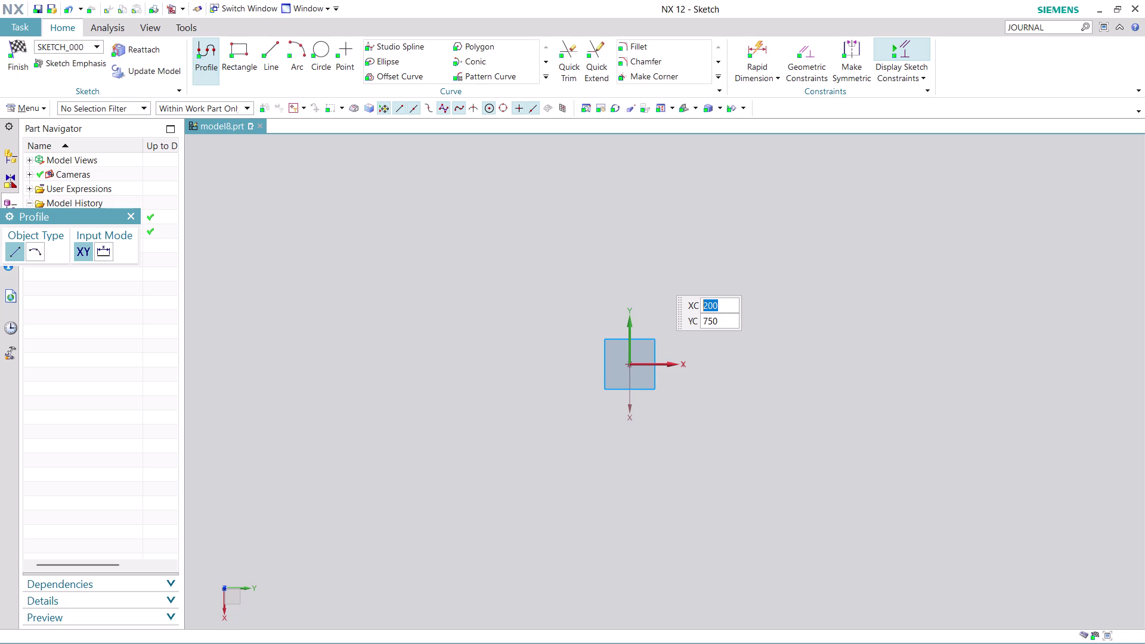
Place a circle on the sketch origin and give it a 56 mm diameter.
scroll(down, 3)
scroll(up, 3)
scroll(up, 3)
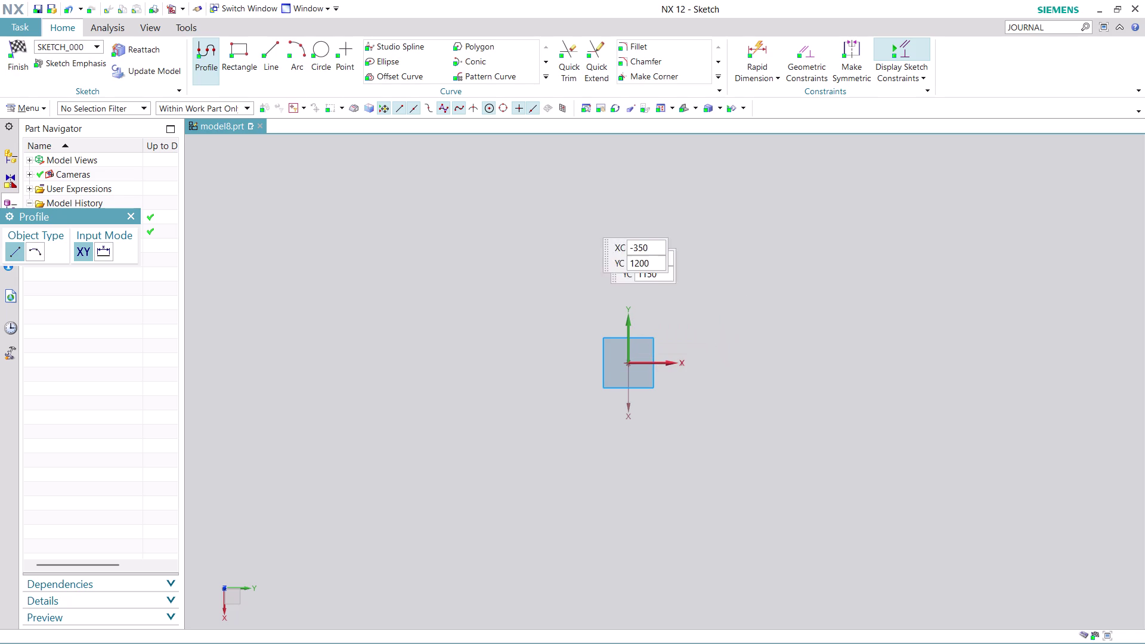
click(320, 45)
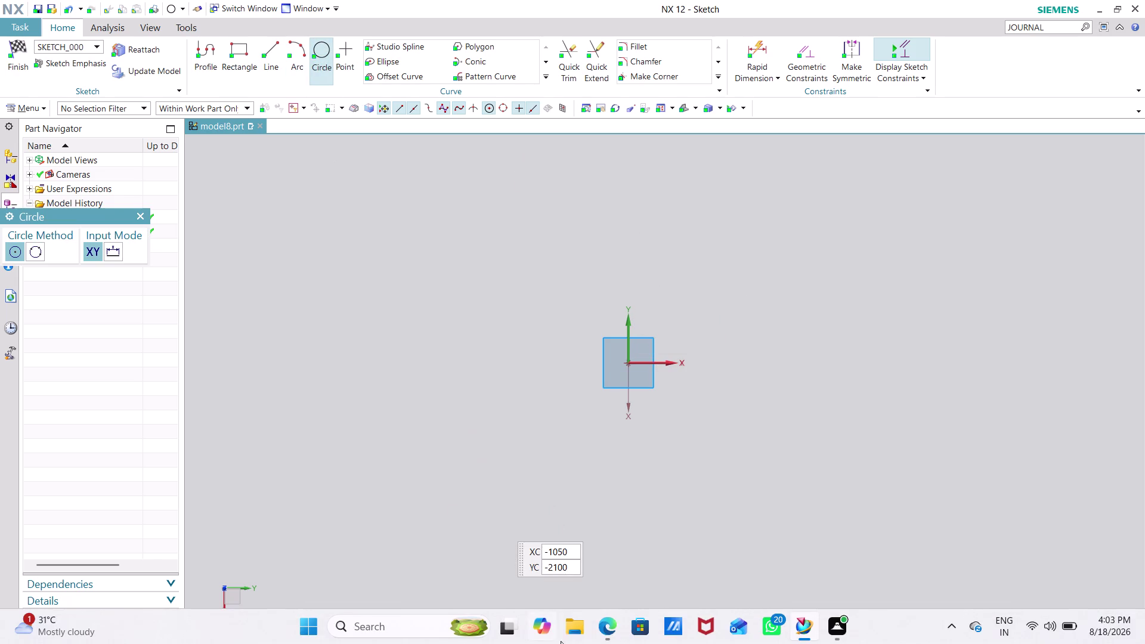
click(629, 365)
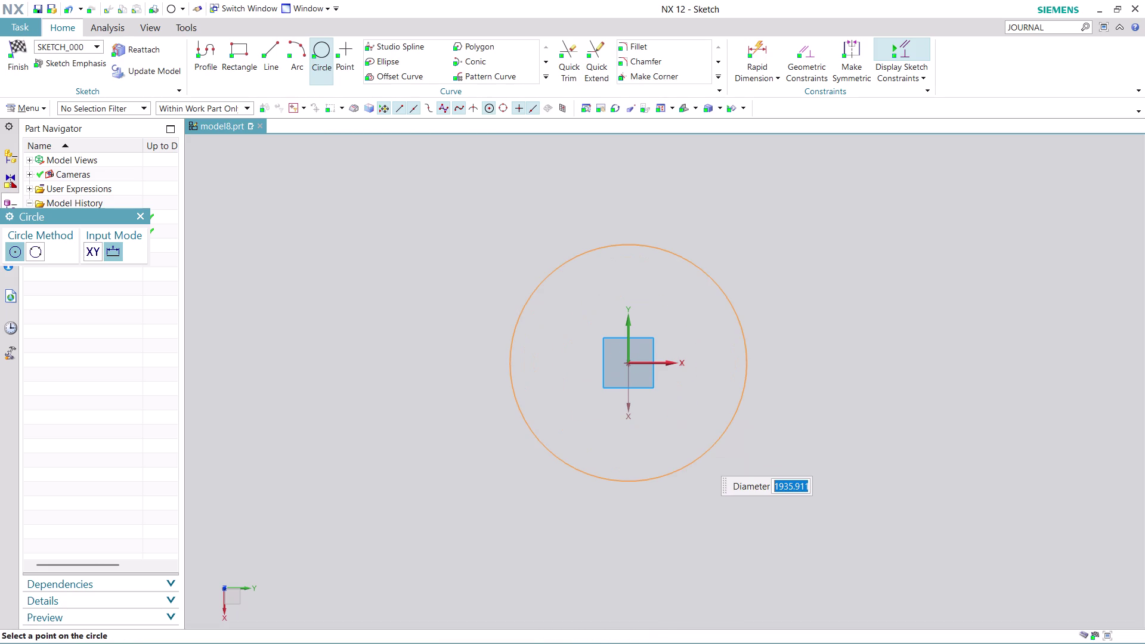
text(56)
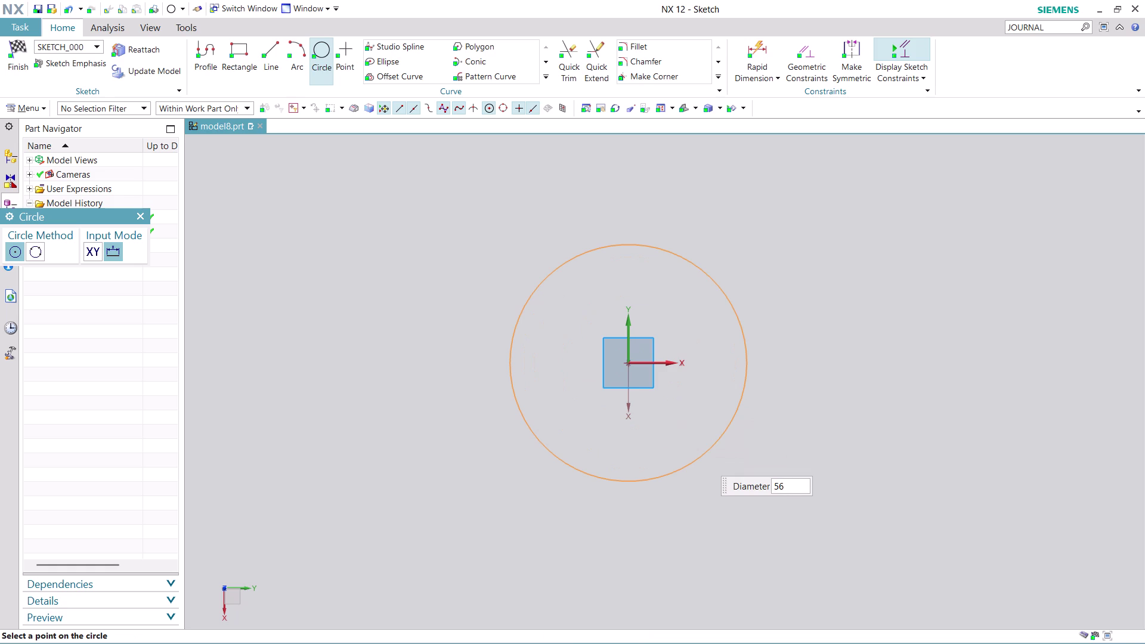
key(Return)
scroll(up, 3)
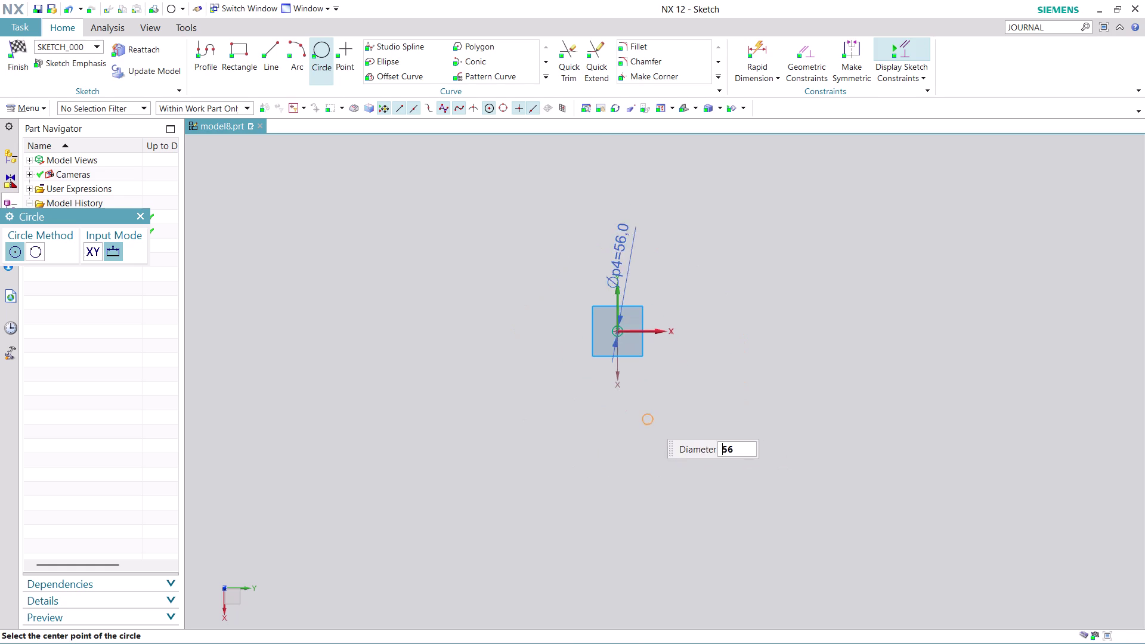
scroll(up, 3)
scroll(up, 3)
scroll(up, 3)
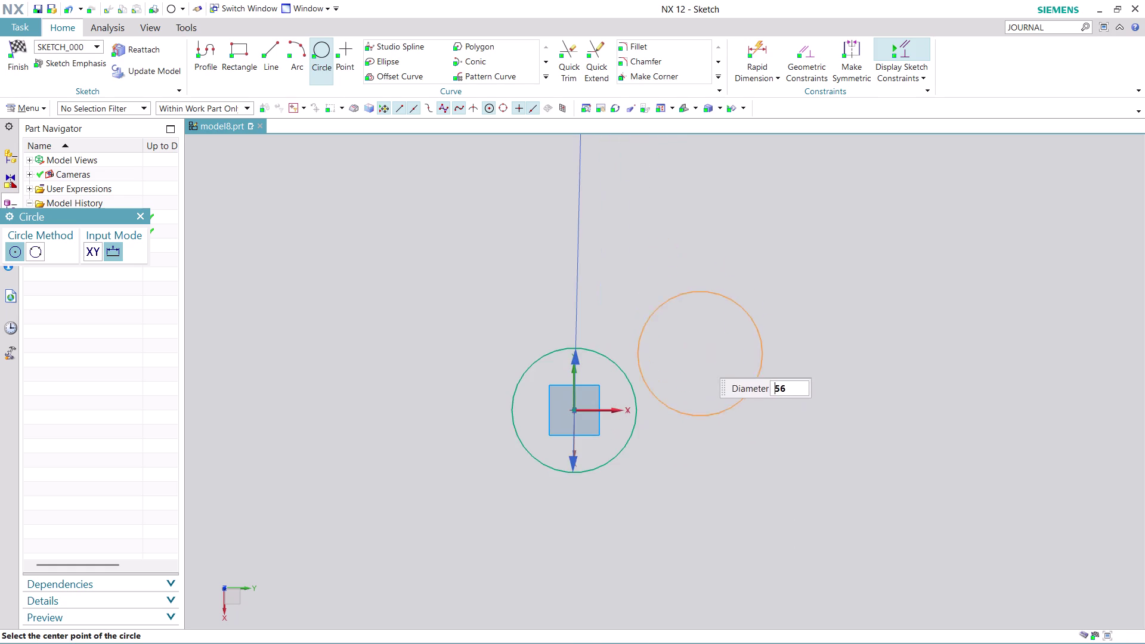
key(Escape)
Exit the Circle command and finish the 56 mm circle sketch.
key(Escape)
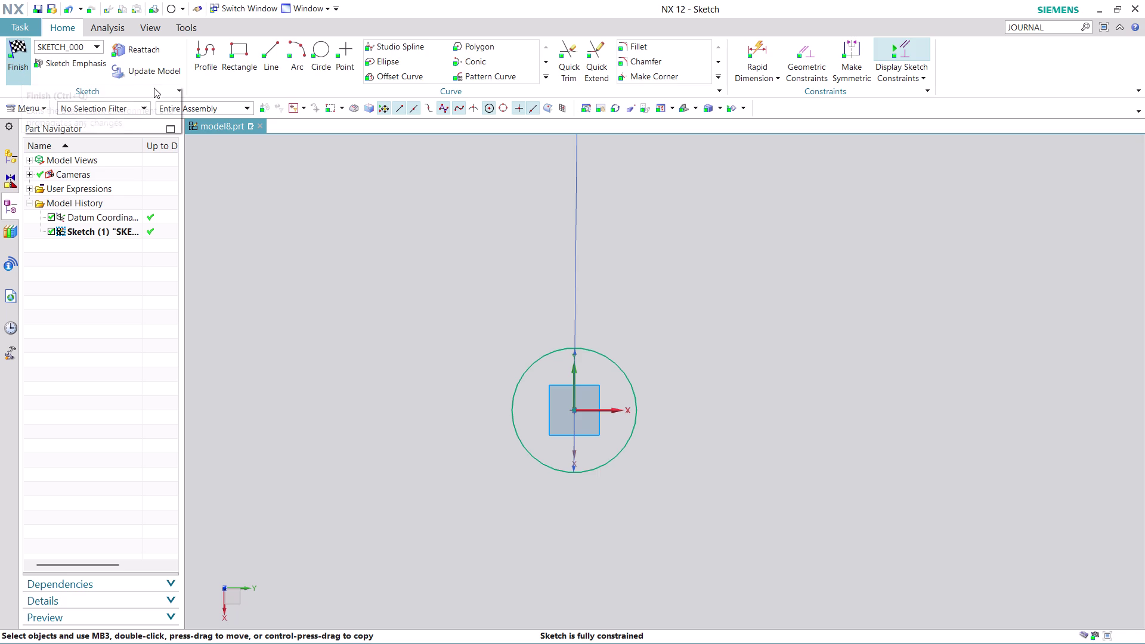
click(18, 71)
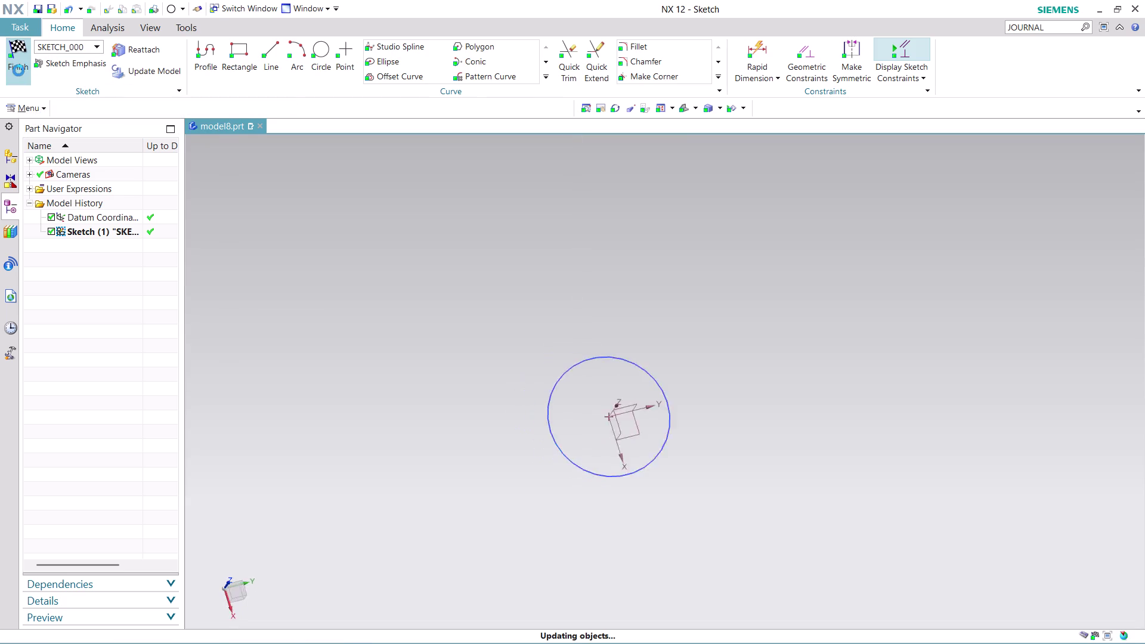
scroll(up, 3)
scroll(down, 3)
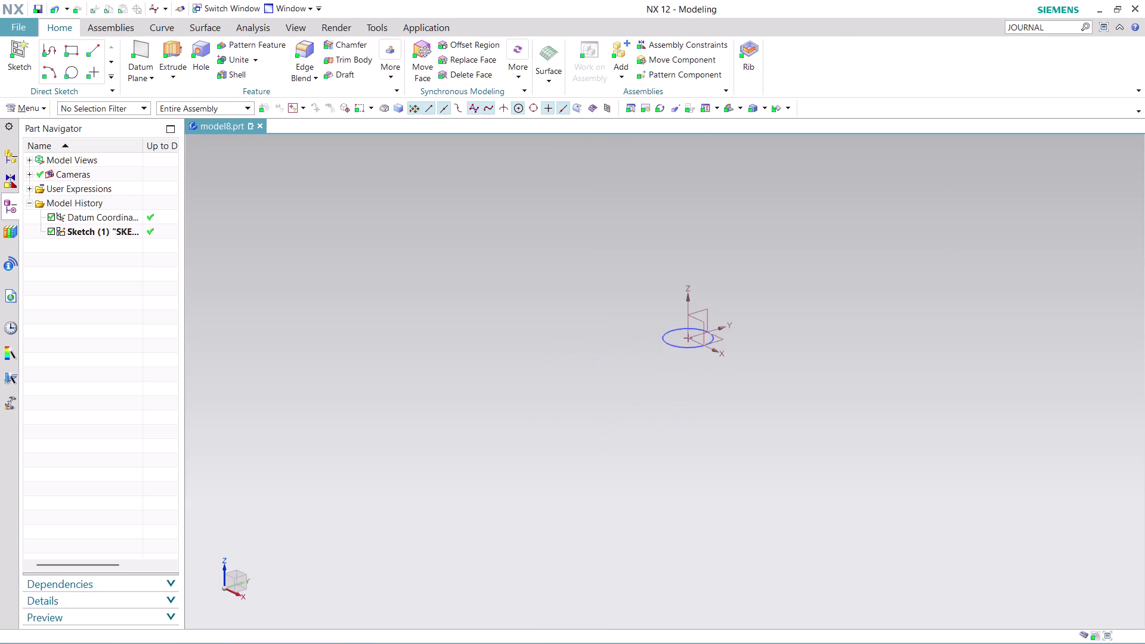
scroll(up, 3)
Extrude the 56 mm circle with end distance 38.2+193.8+15.1.
click(168, 52)
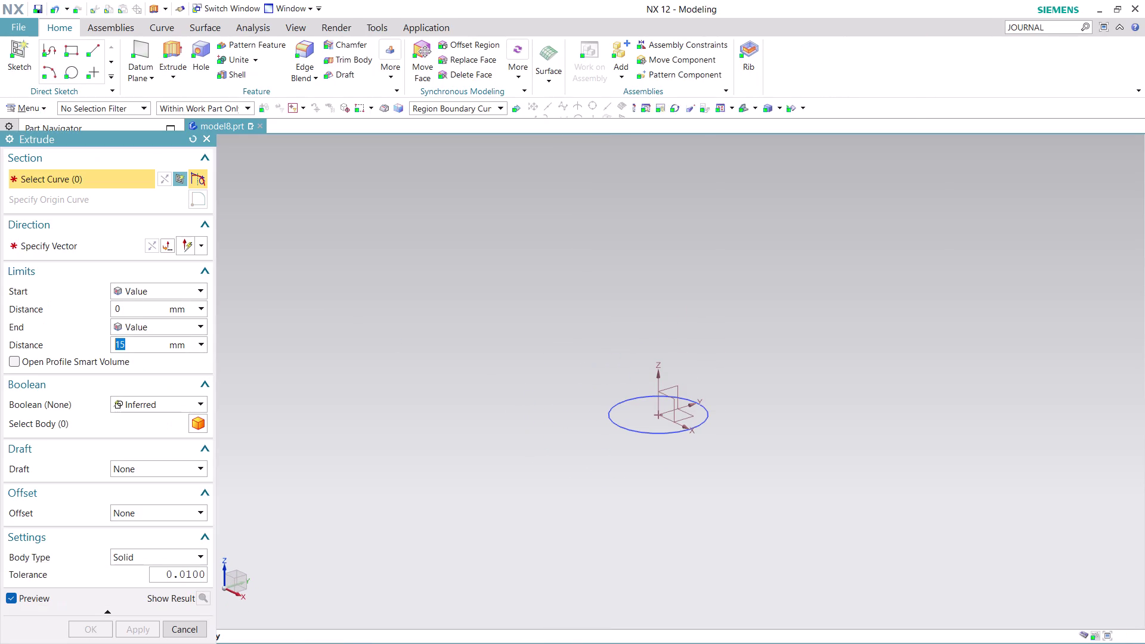
click(639, 425)
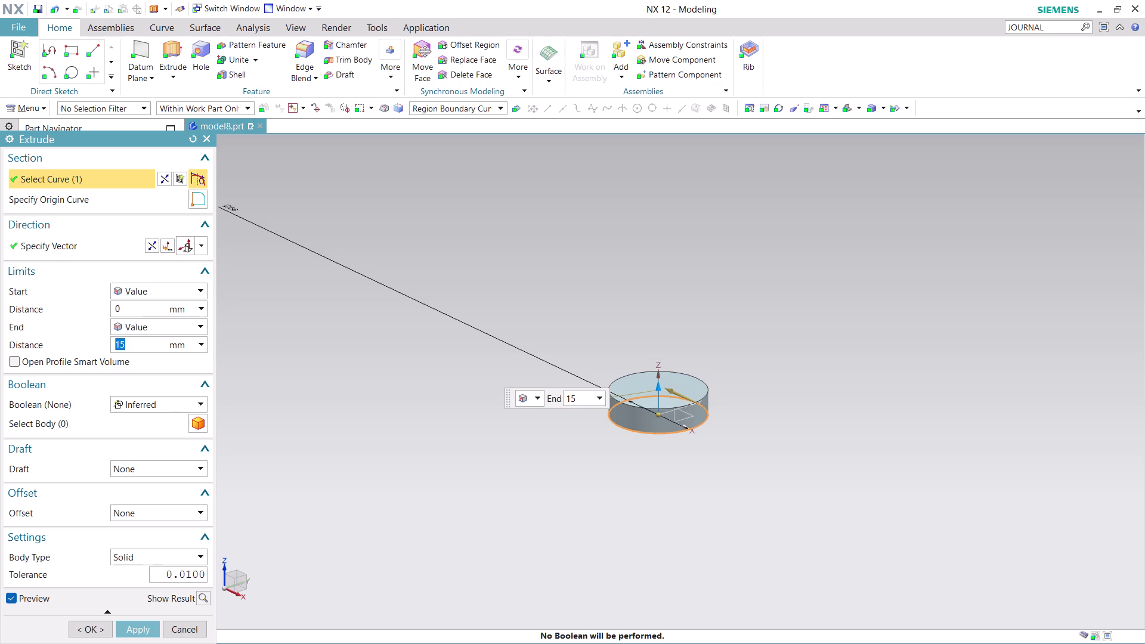
text(38.2)
key(plus)
text(19)
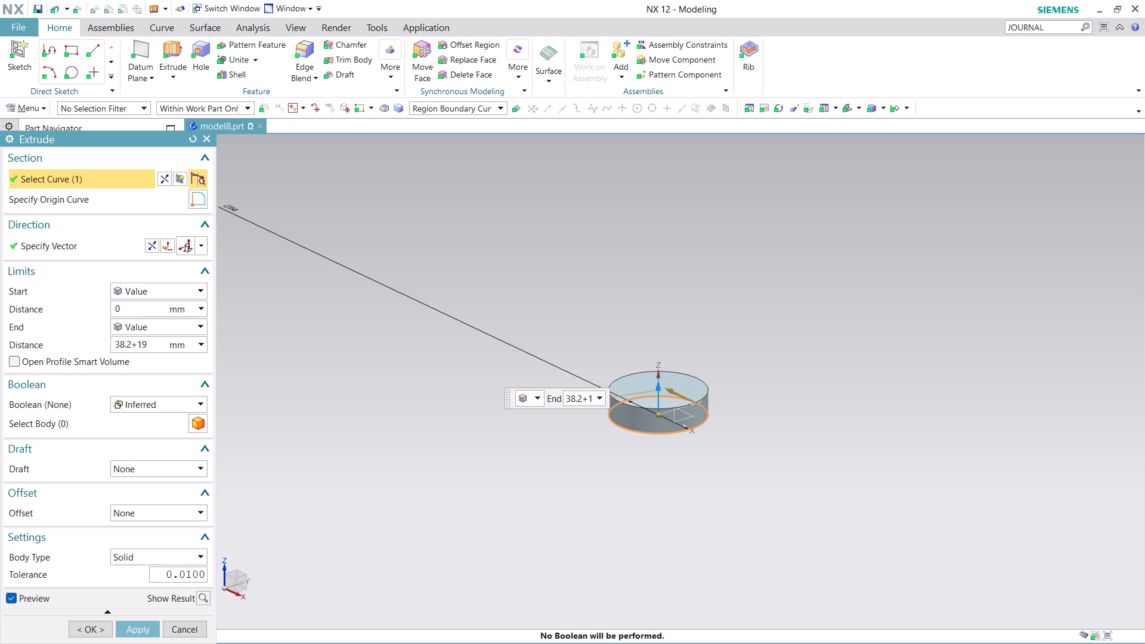
key(3)
key(period)
key(8)
key(plus)
text(15.1)
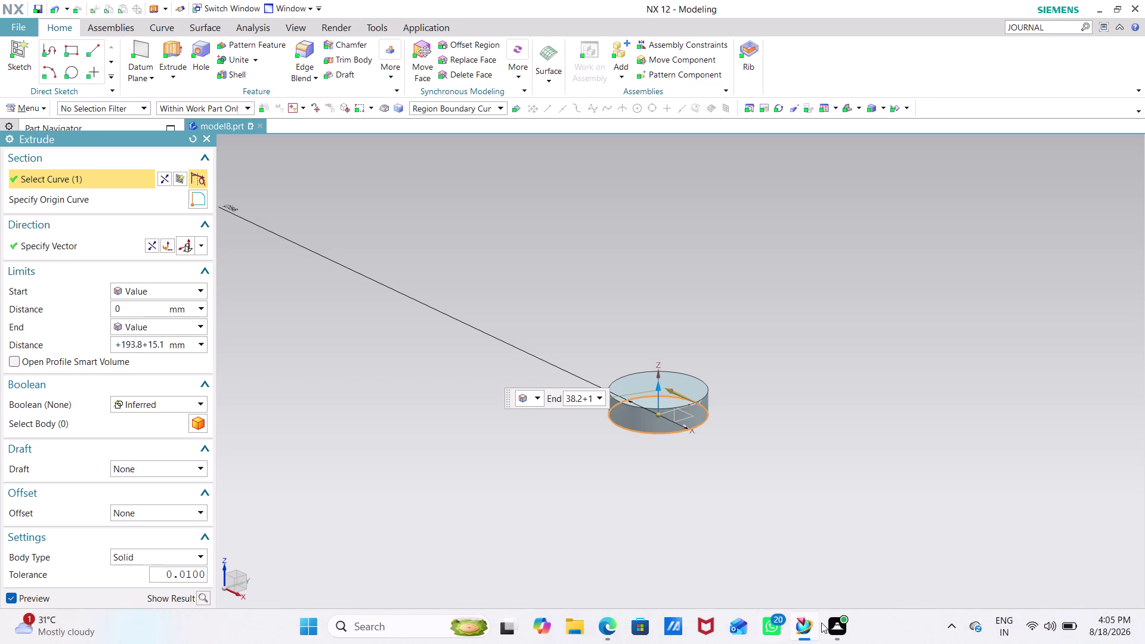
click(150, 245)
Create the 247.1 mm cylinder and close the Extrude dialog.
scroll(down, 3)
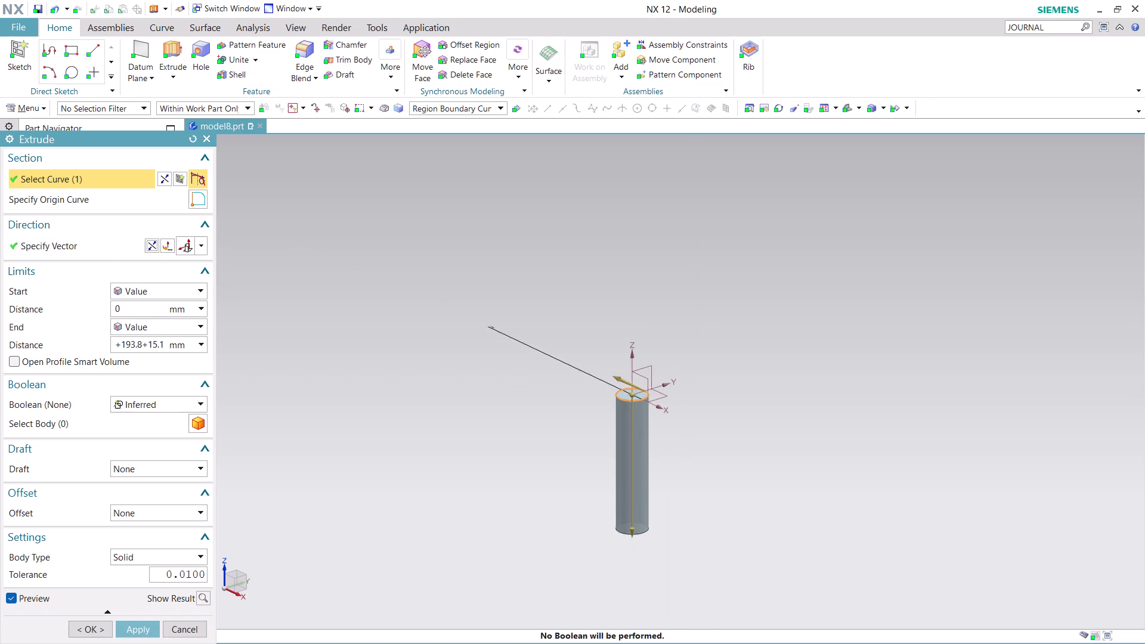
scroll(down, 3)
scroll(up, 3)
scroll(up, 3)
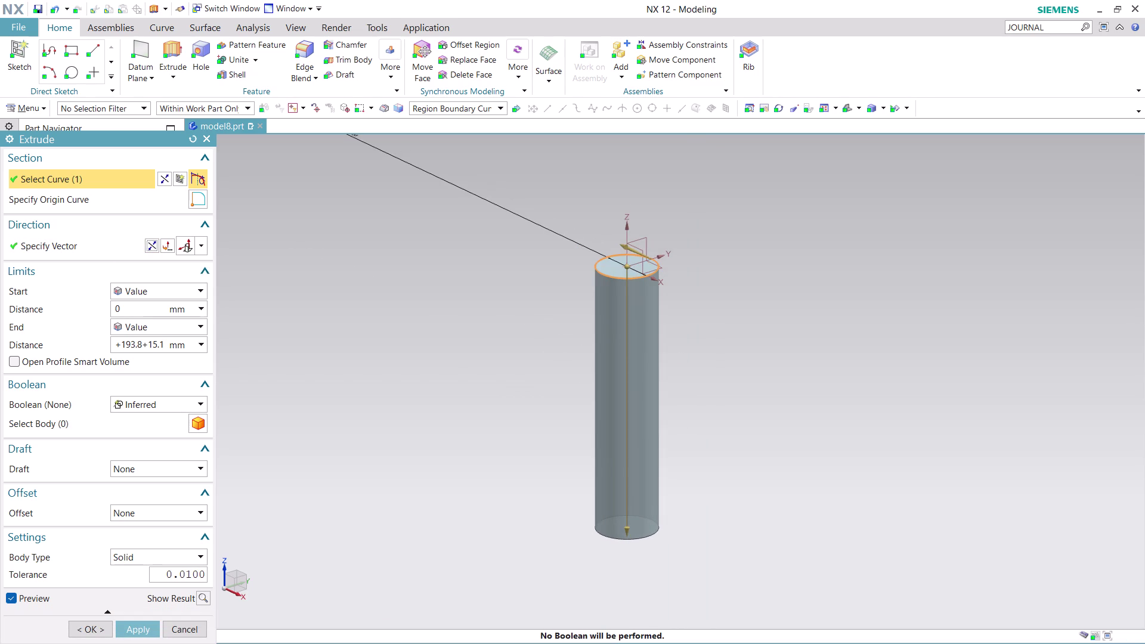
click(132, 627)
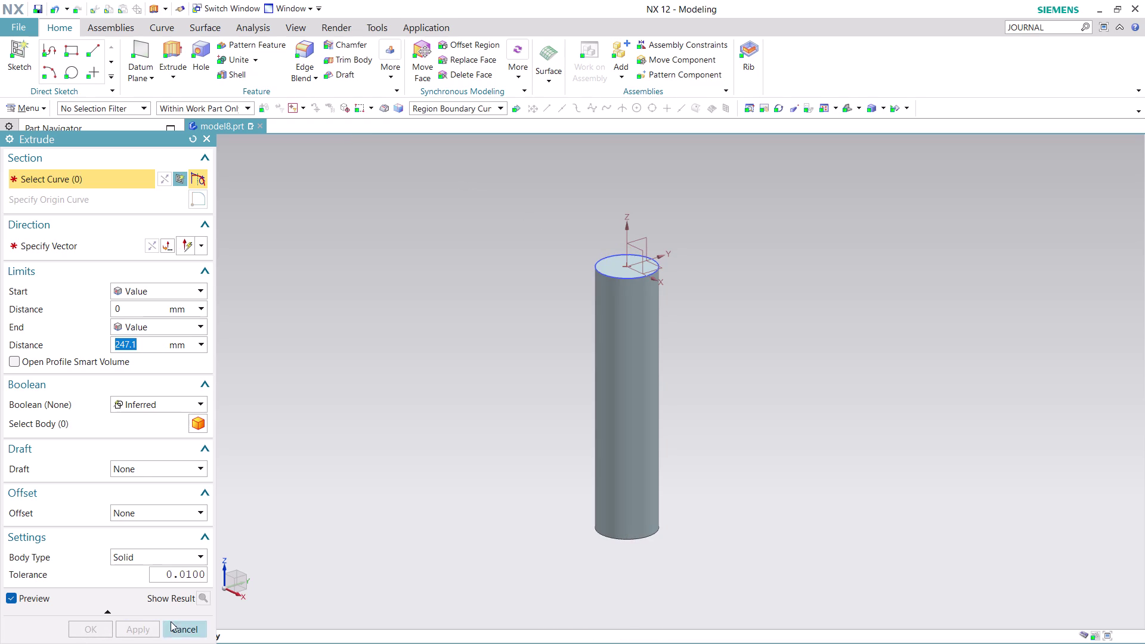
click(180, 629)
scroll(down, 3)
scroll(up, 3)
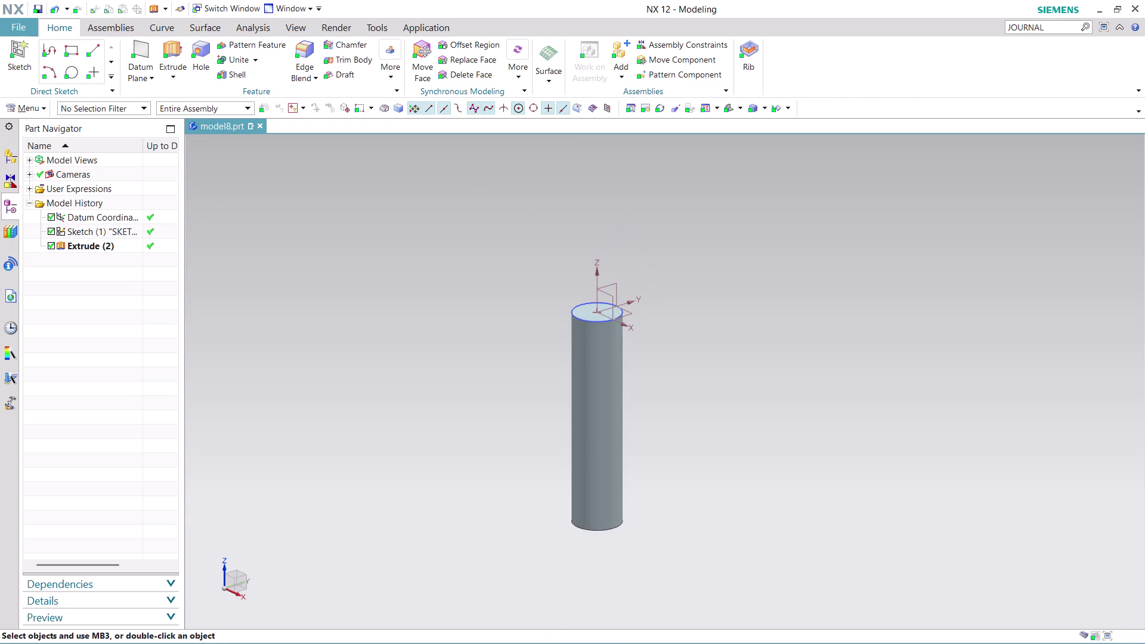
Create a task-environment sketch on the cylinder's top face, setting its orientation and origin.
scroll(up, 3)
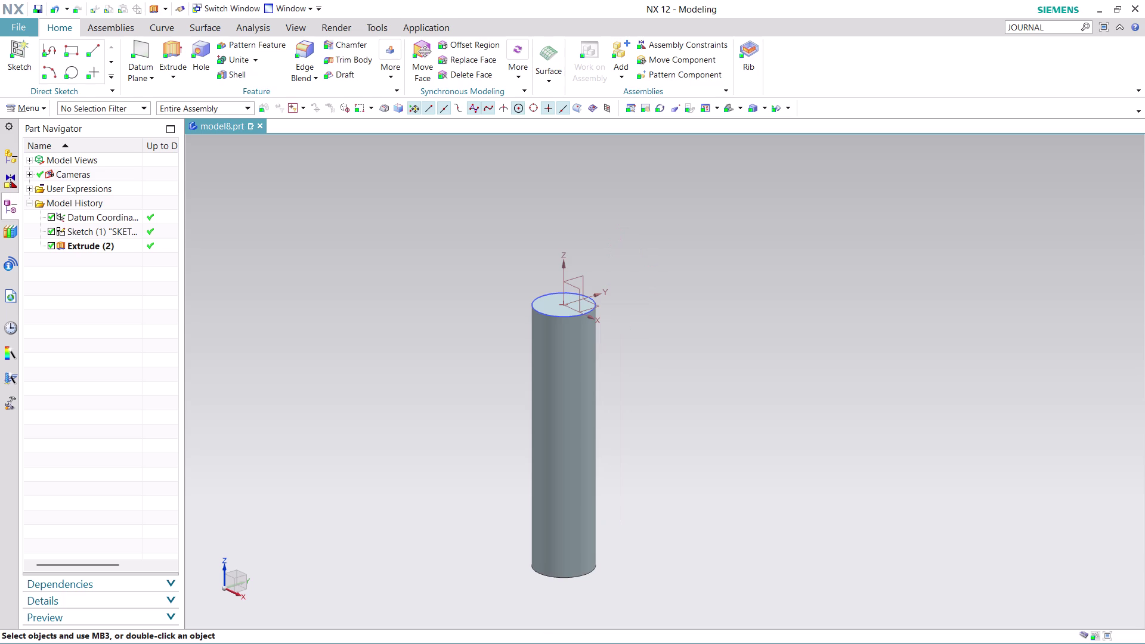
click(30, 101)
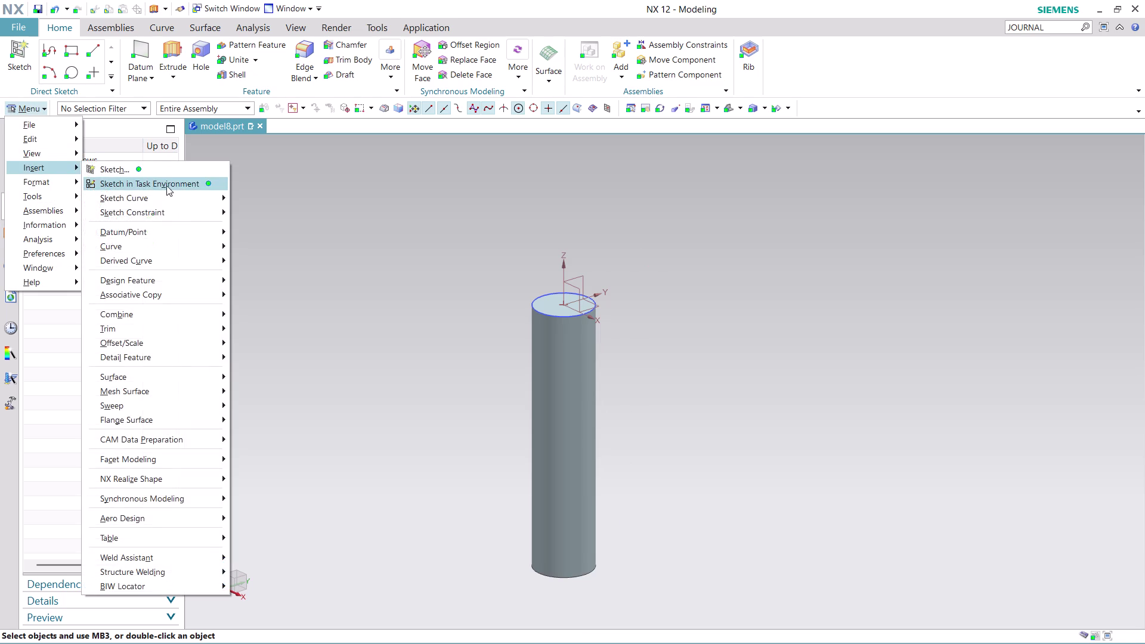
click(167, 185)
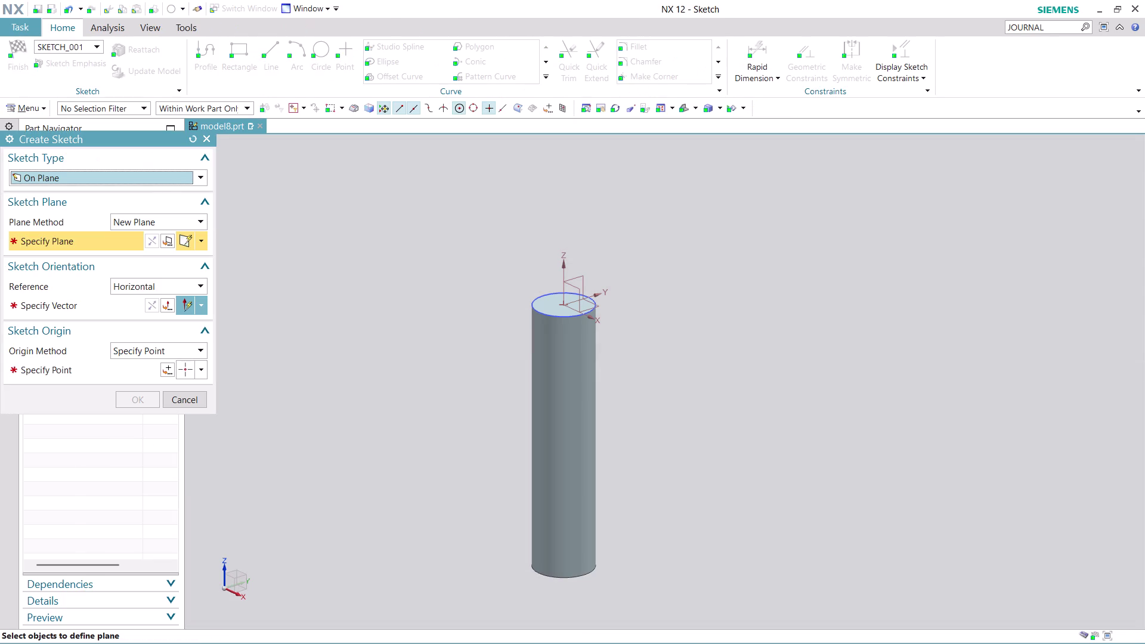
click(597, 309)
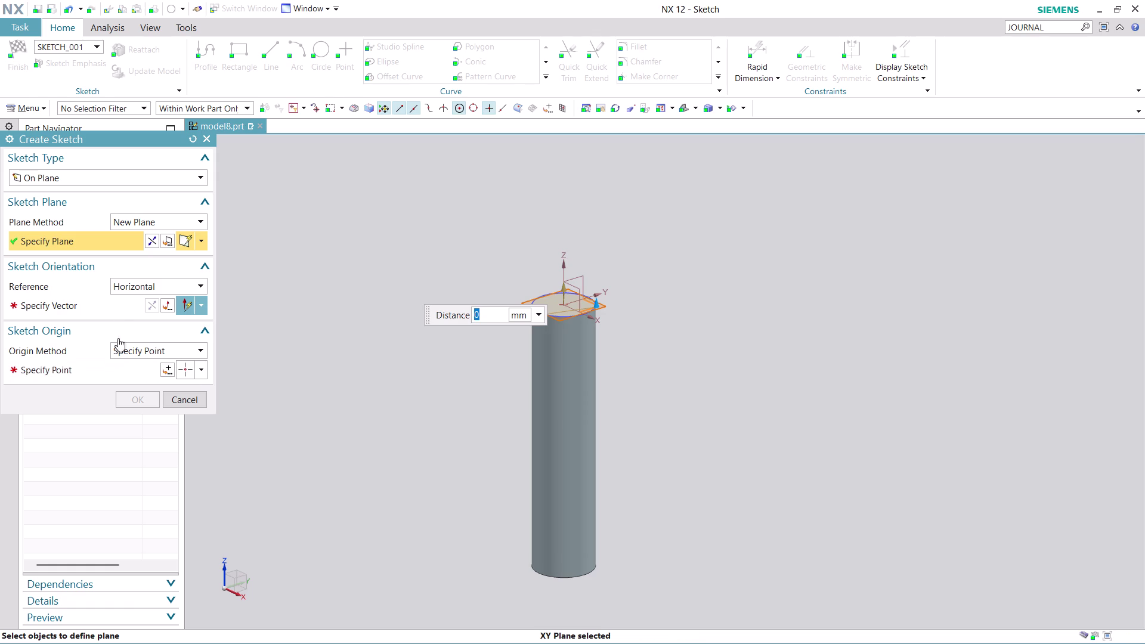
click(117, 308)
click(697, 371)
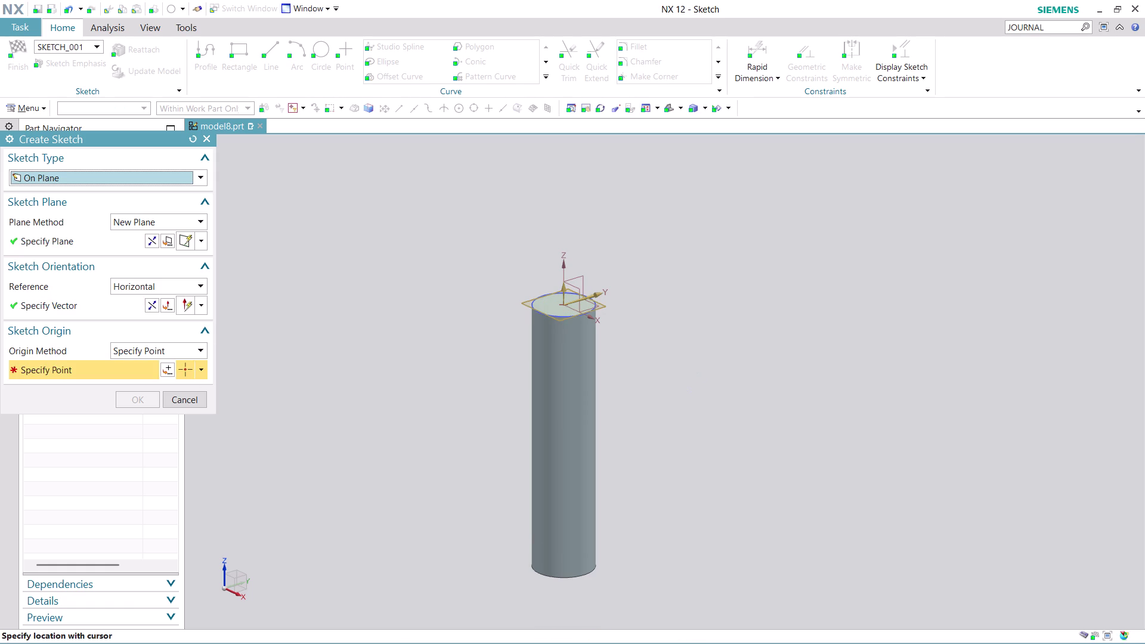
click(176, 368)
click(169, 371)
click(144, 385)
click(140, 396)
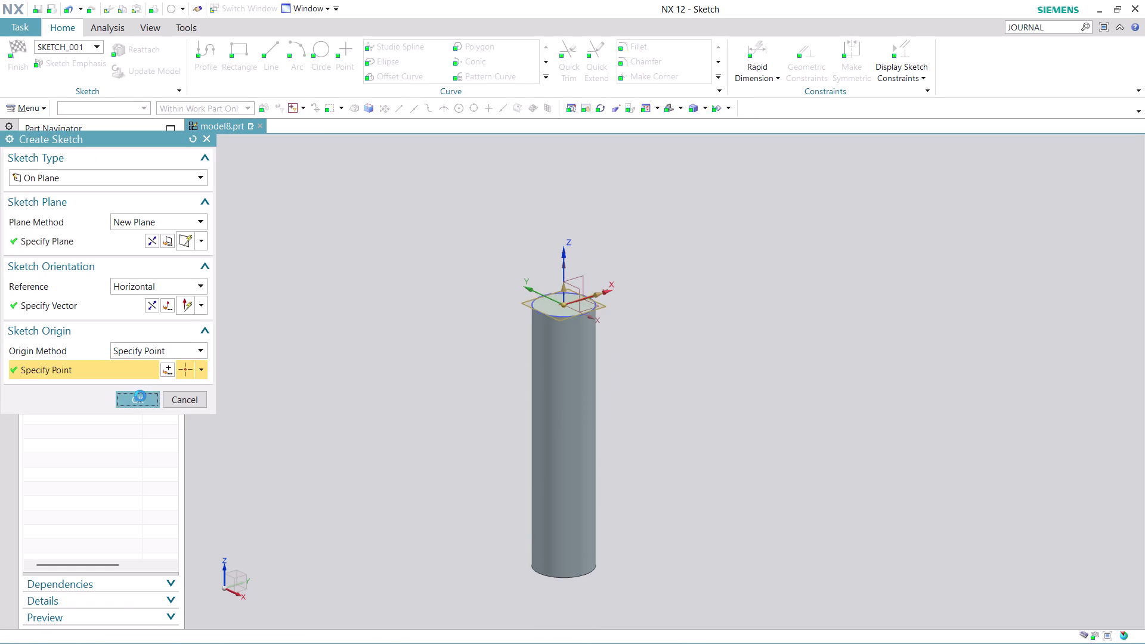
scroll(up, 3)
Draw an 87.2 mm circle at the top-face sketch origin and finish the sketch.
scroll(up, 3)
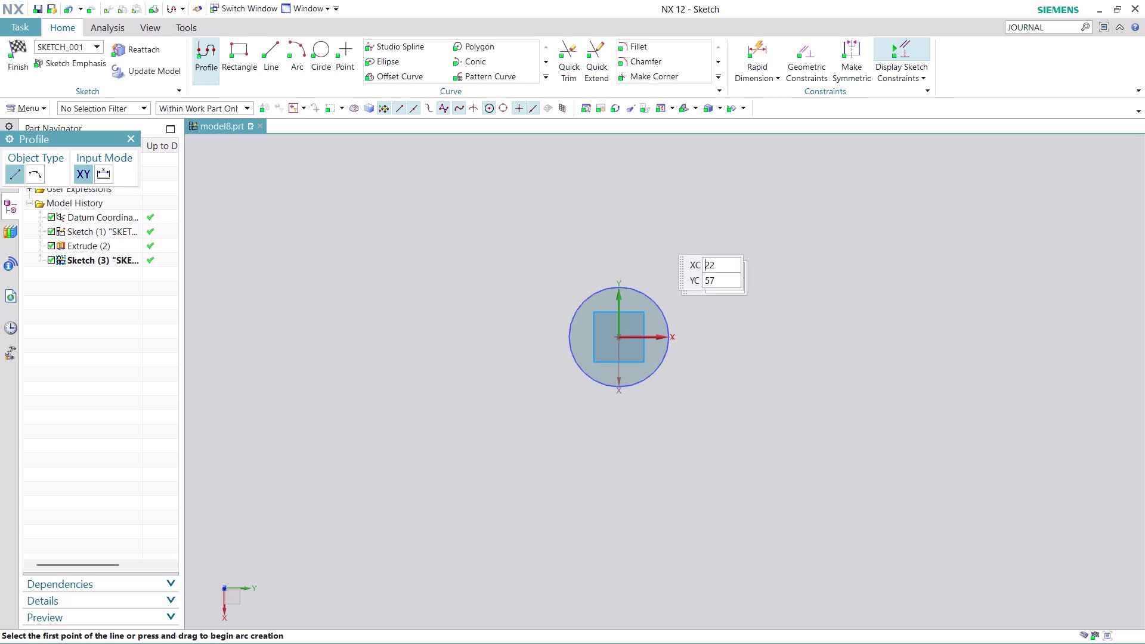
click(327, 46)
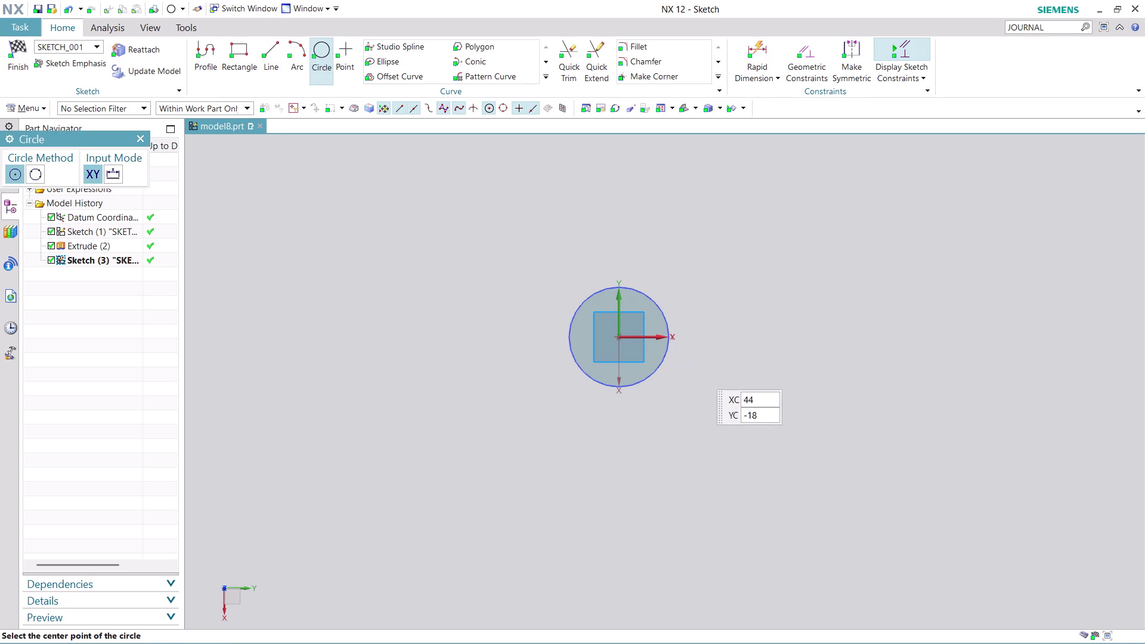
click(620, 336)
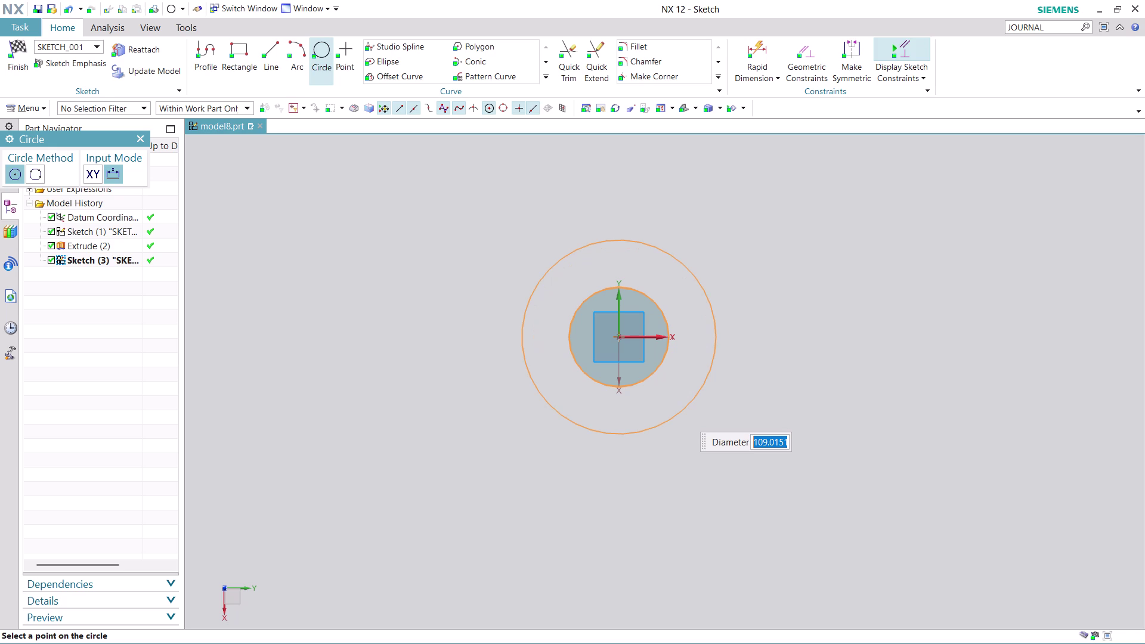
text(87.)
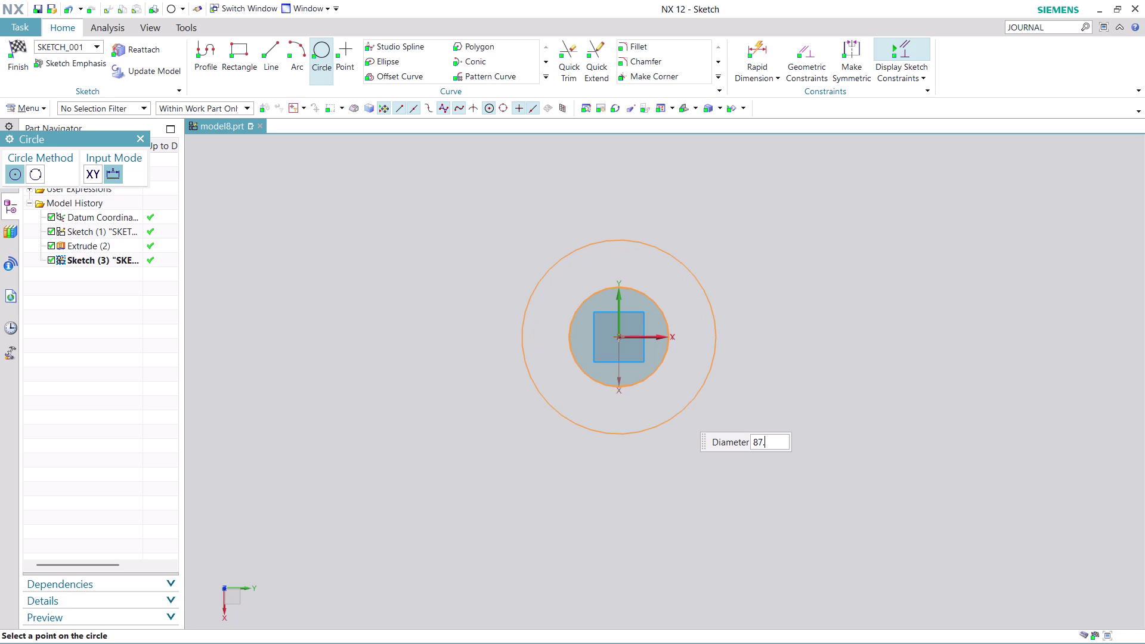
text(2)
key(Return)
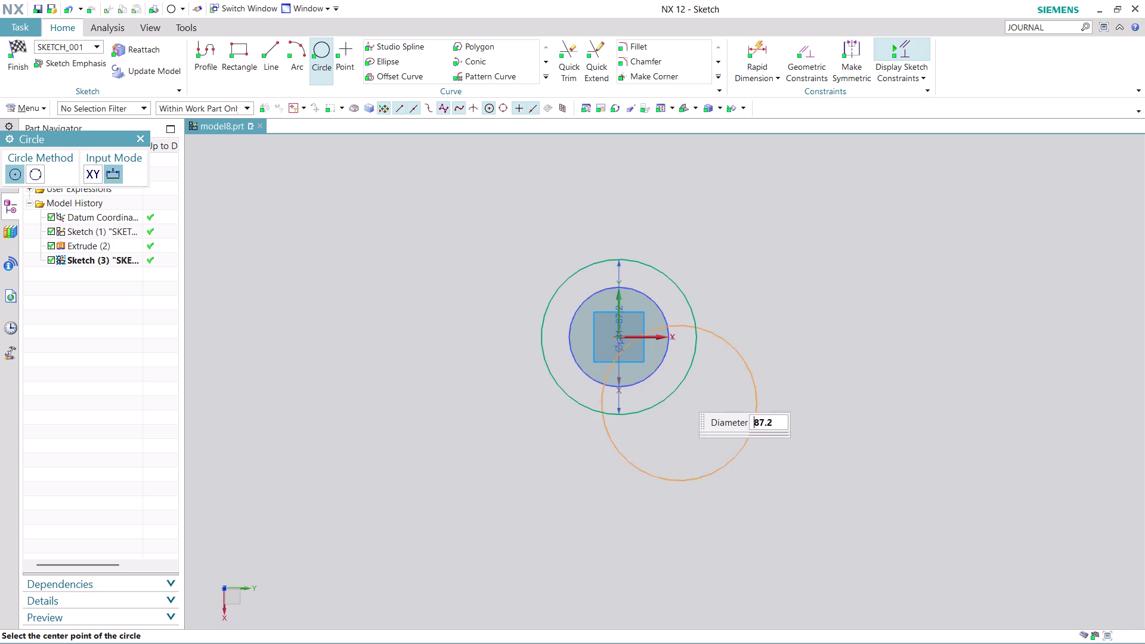
click(21, 64)
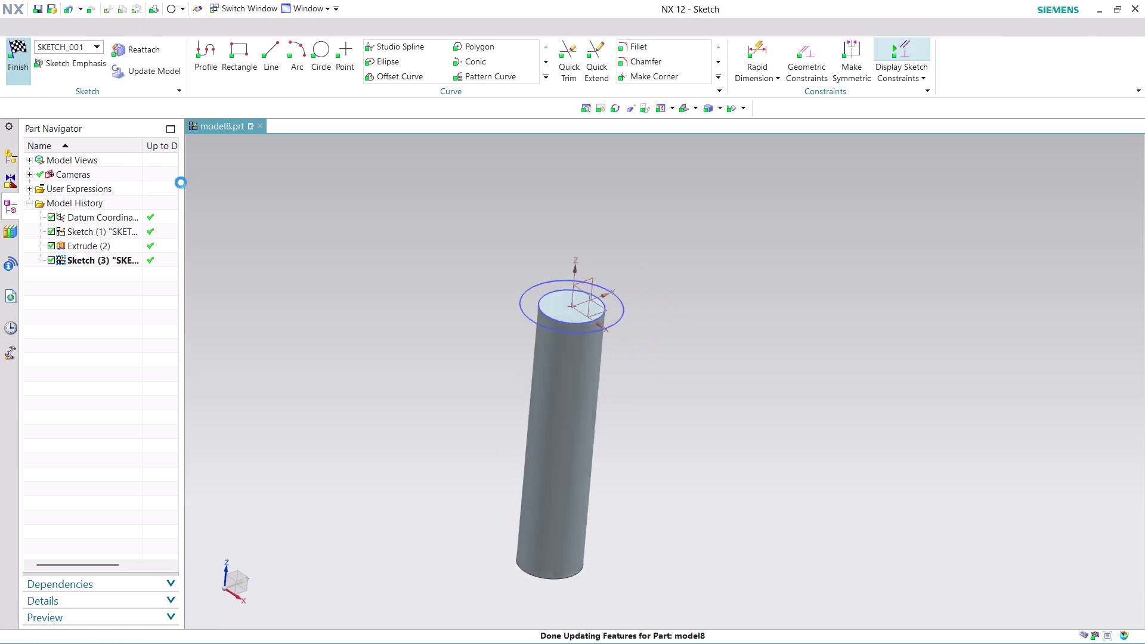
scroll(up, 3)
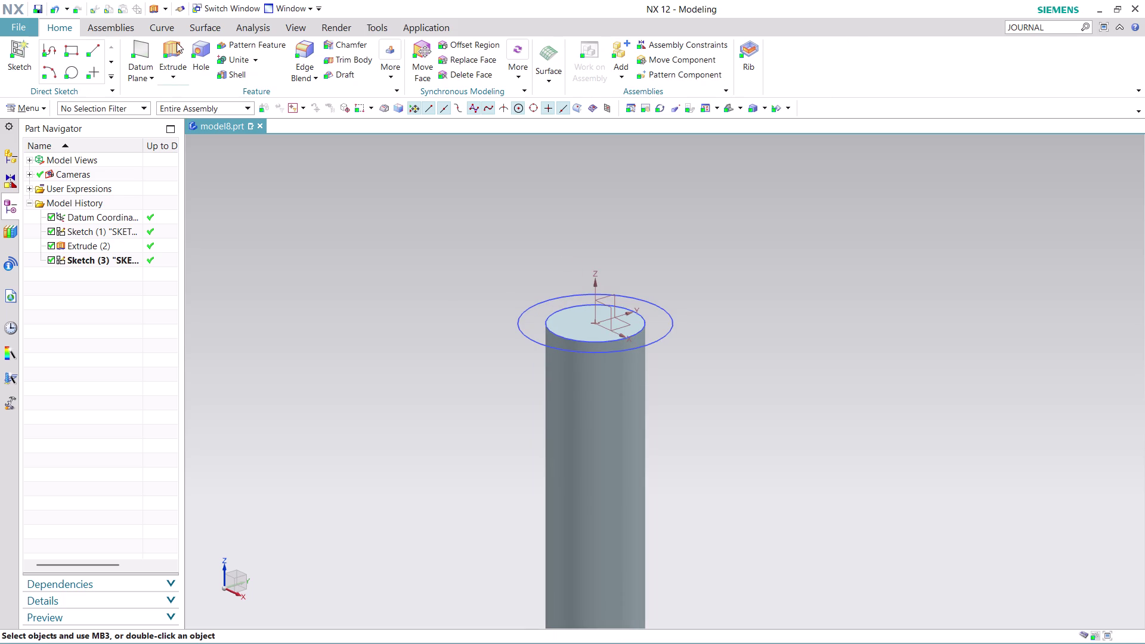
Extrude the 87.2 mm circle 24 mm, united with the cylinder as a collar.
click(177, 42)
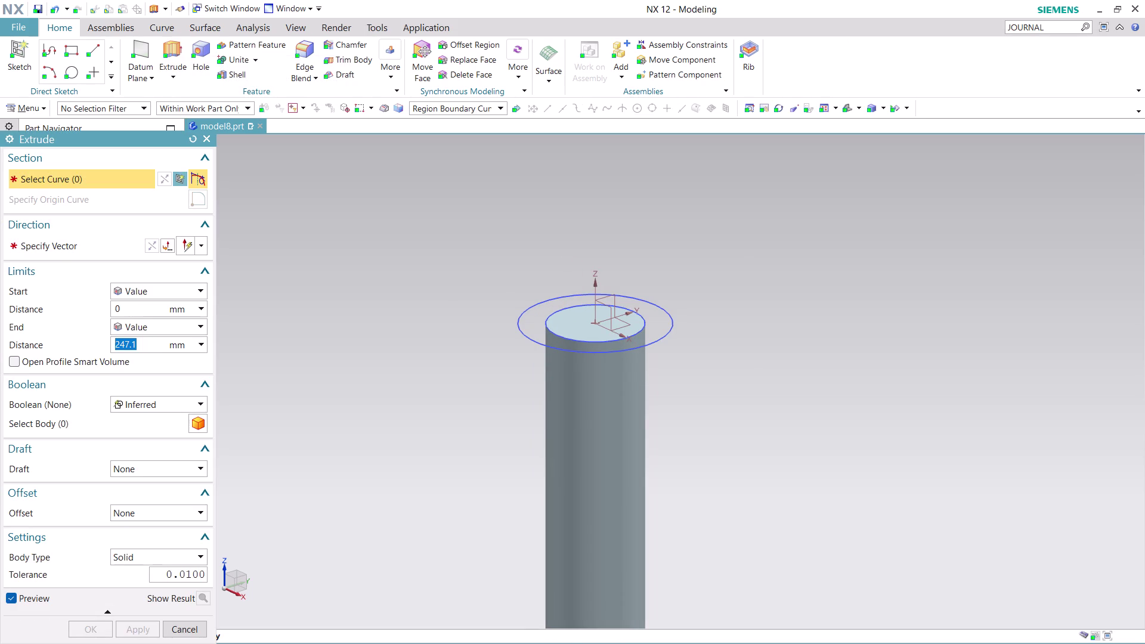
click(553, 345)
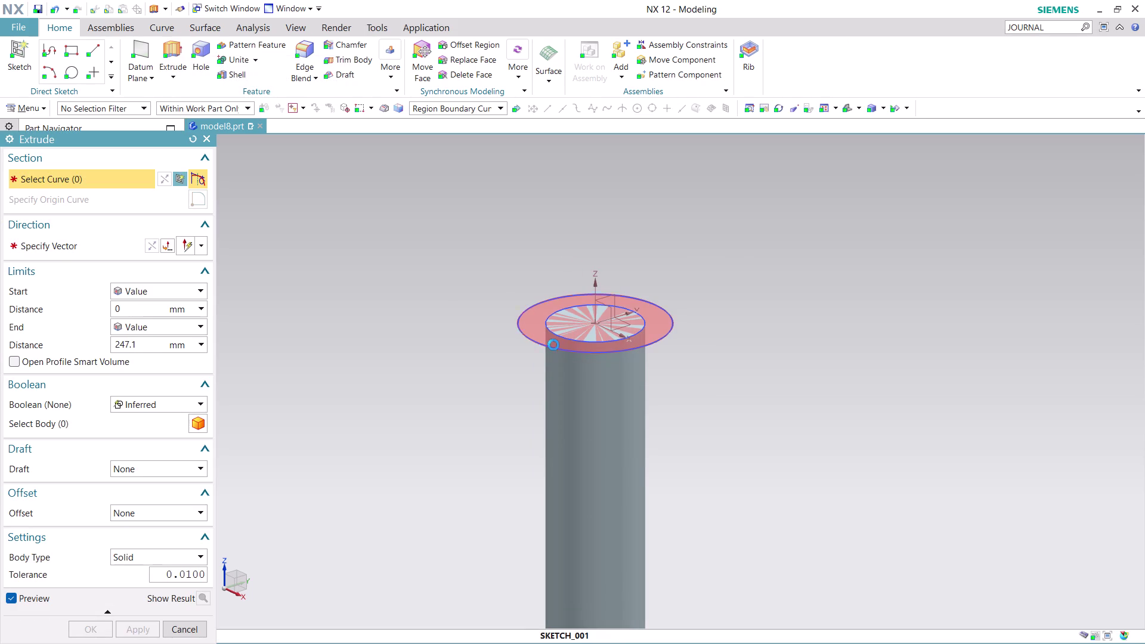
click(664, 357)
scroll(down, 3)
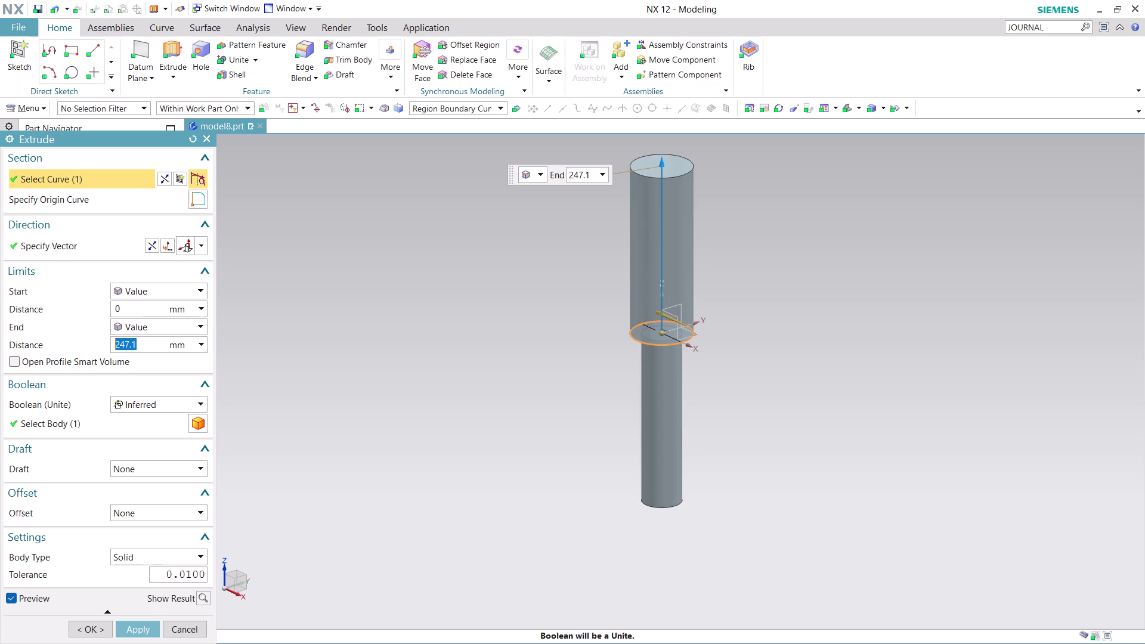
key(2)
key(4)
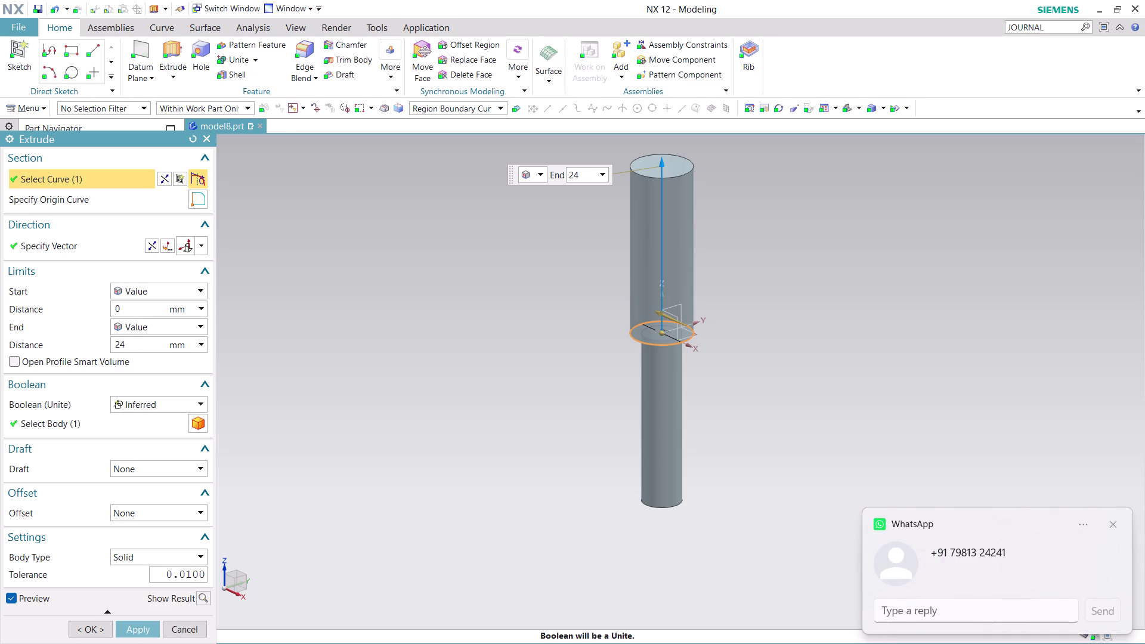
click(135, 630)
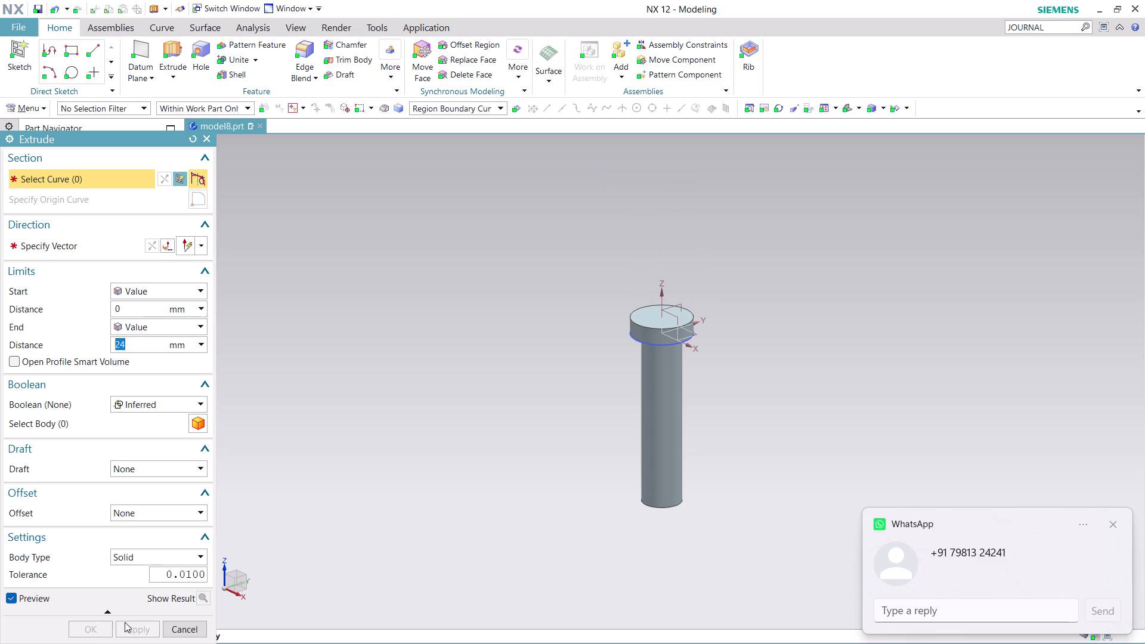
click(194, 634)
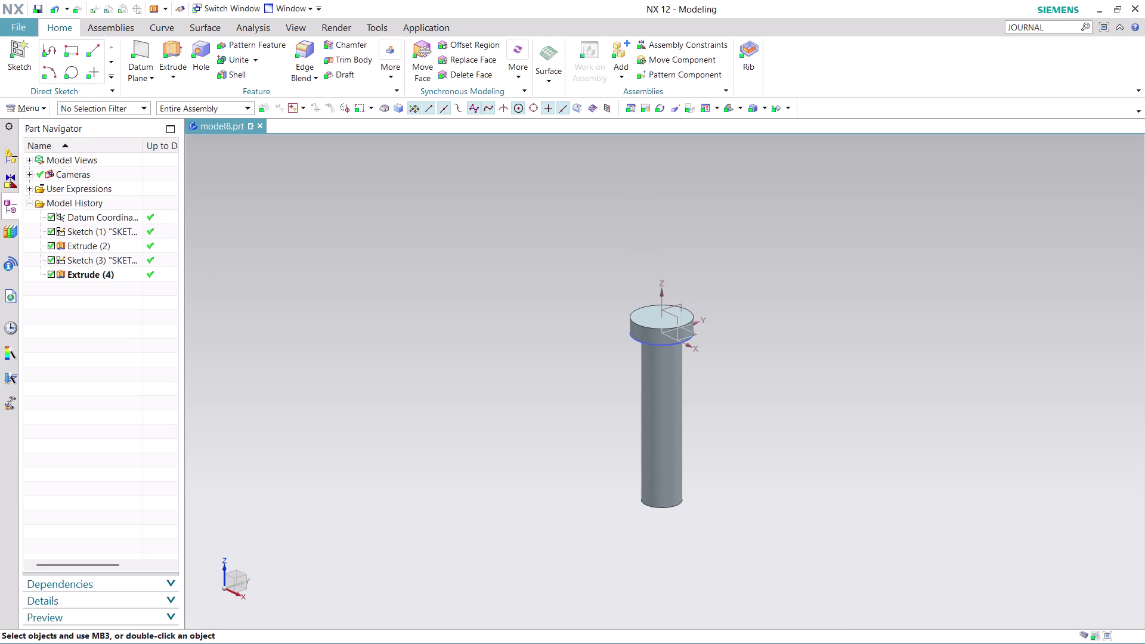
scroll(up, 3)
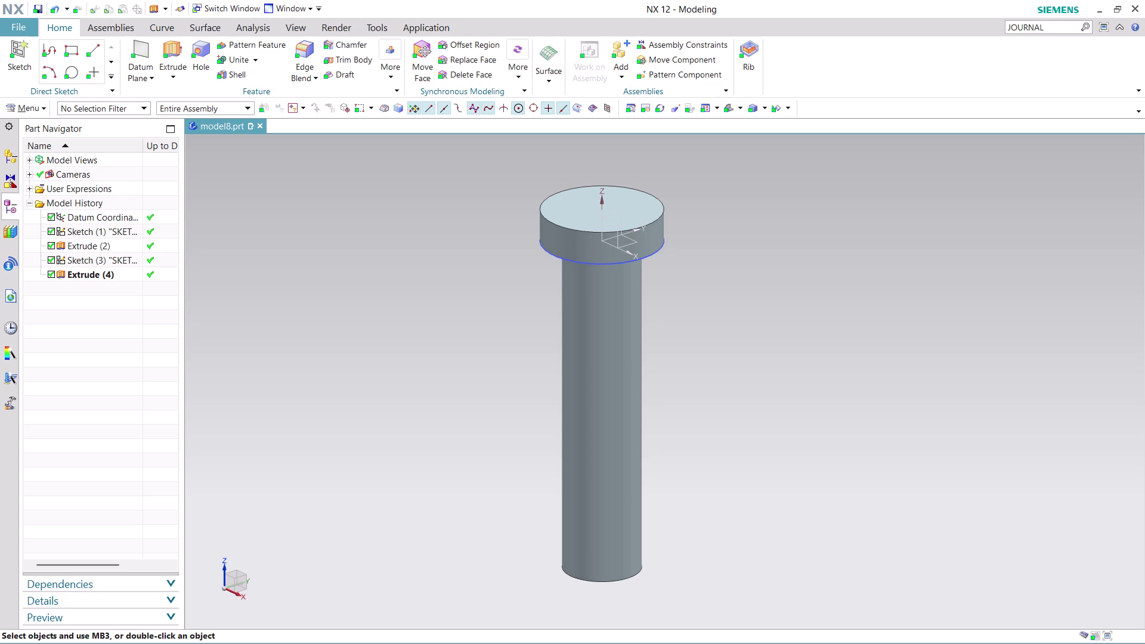
scroll(down, 3)
scroll(up, 3)
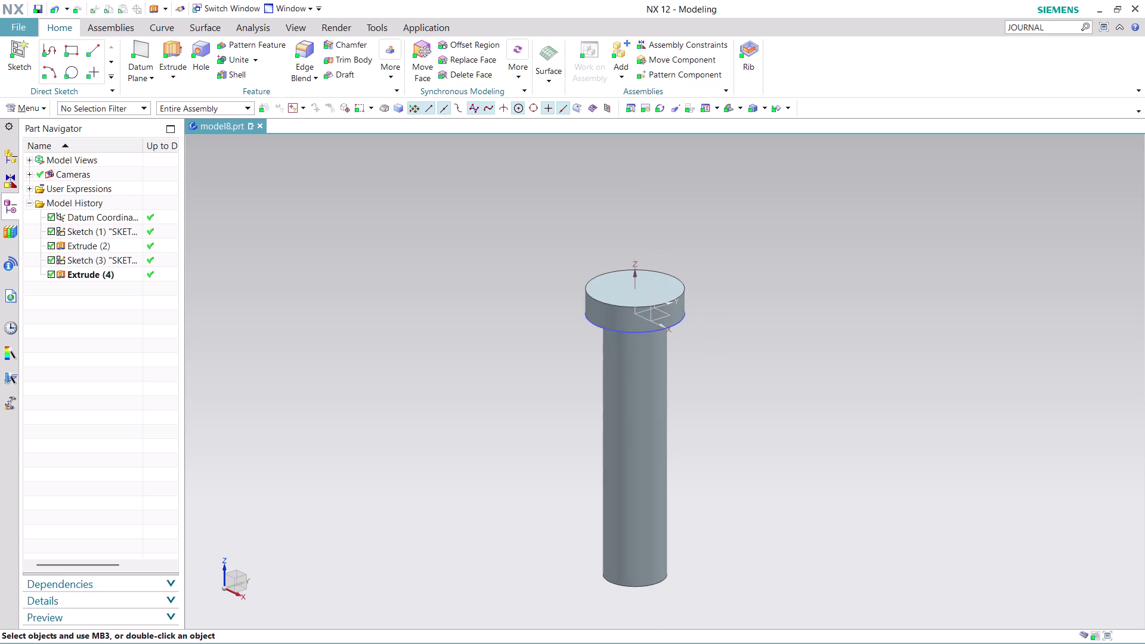
scroll(up, 3)
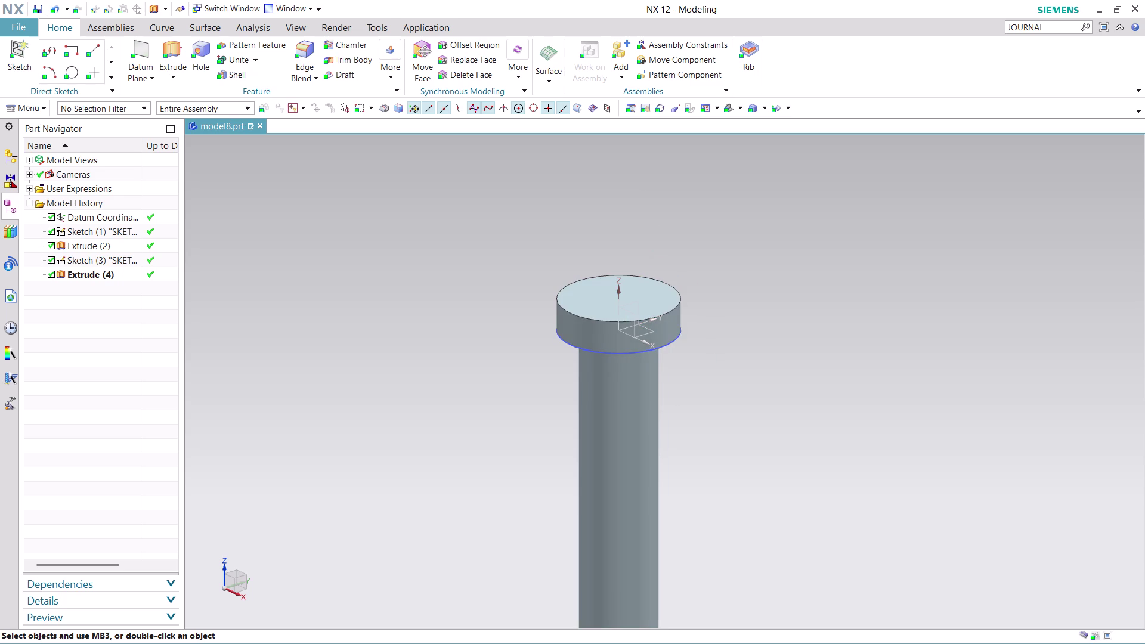
click(37, 102)
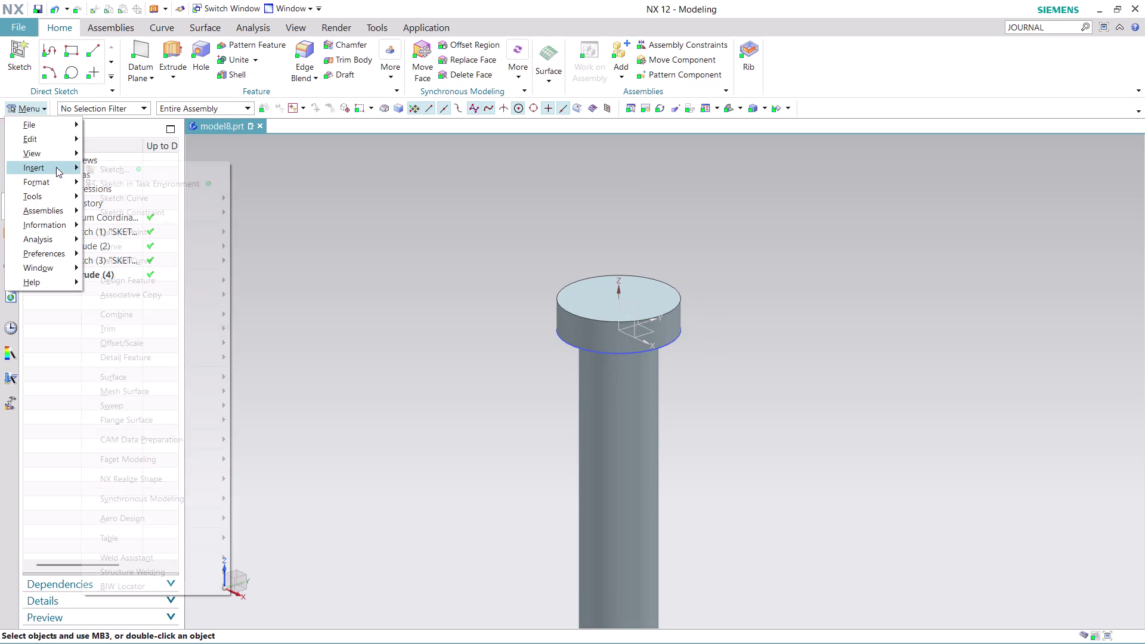
Create a new sketch on the collar's top face with its origin set.
click(161, 188)
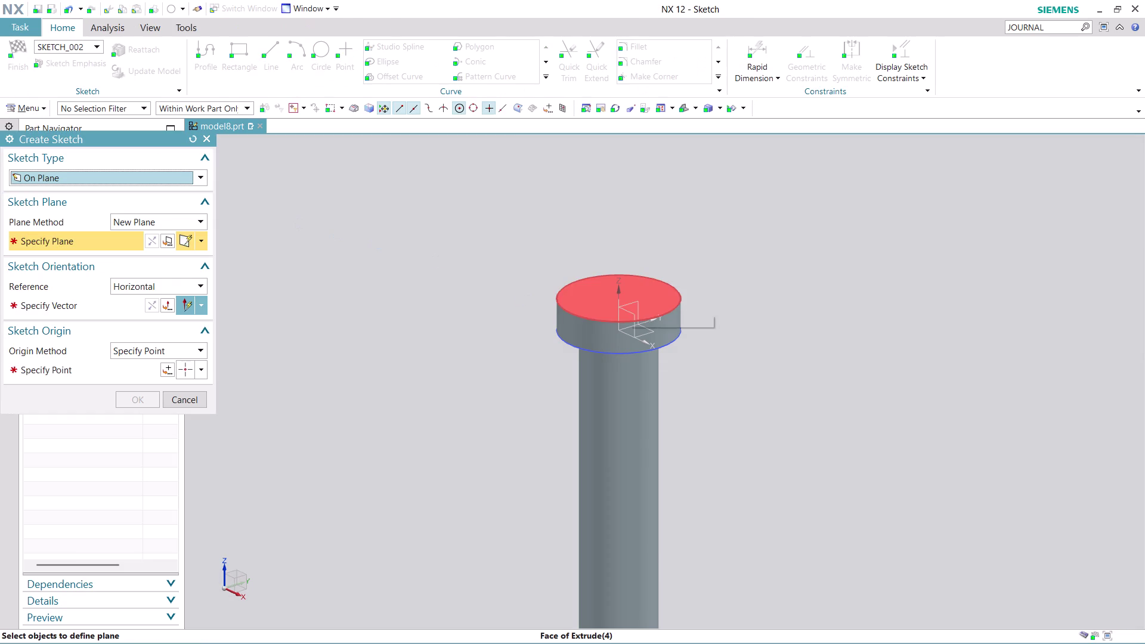
click(629, 297)
click(90, 304)
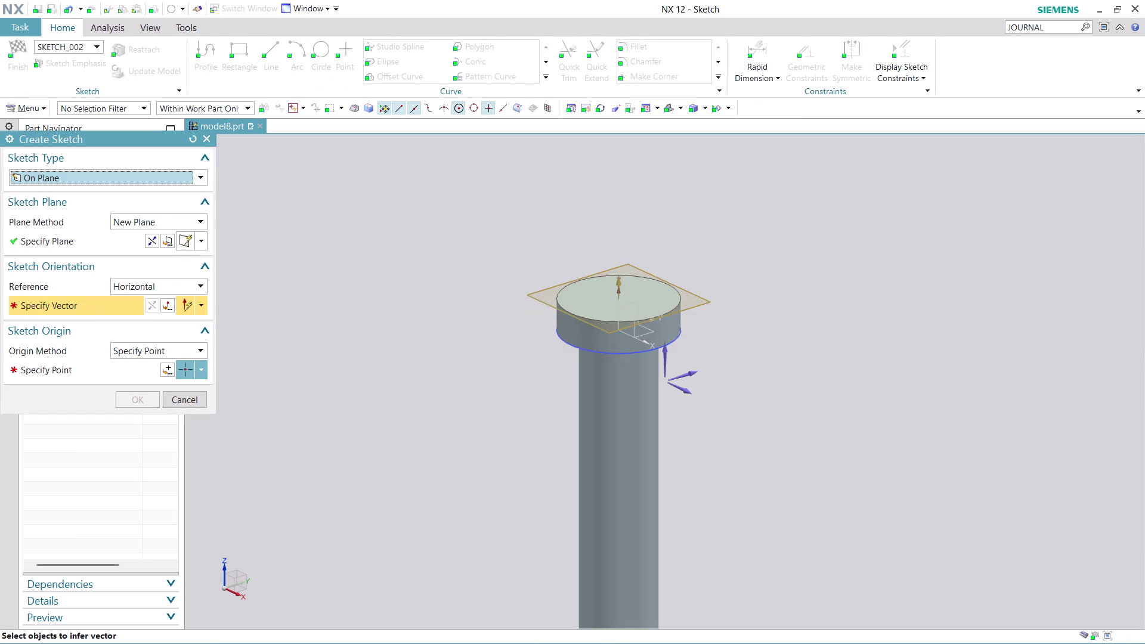
click(695, 372)
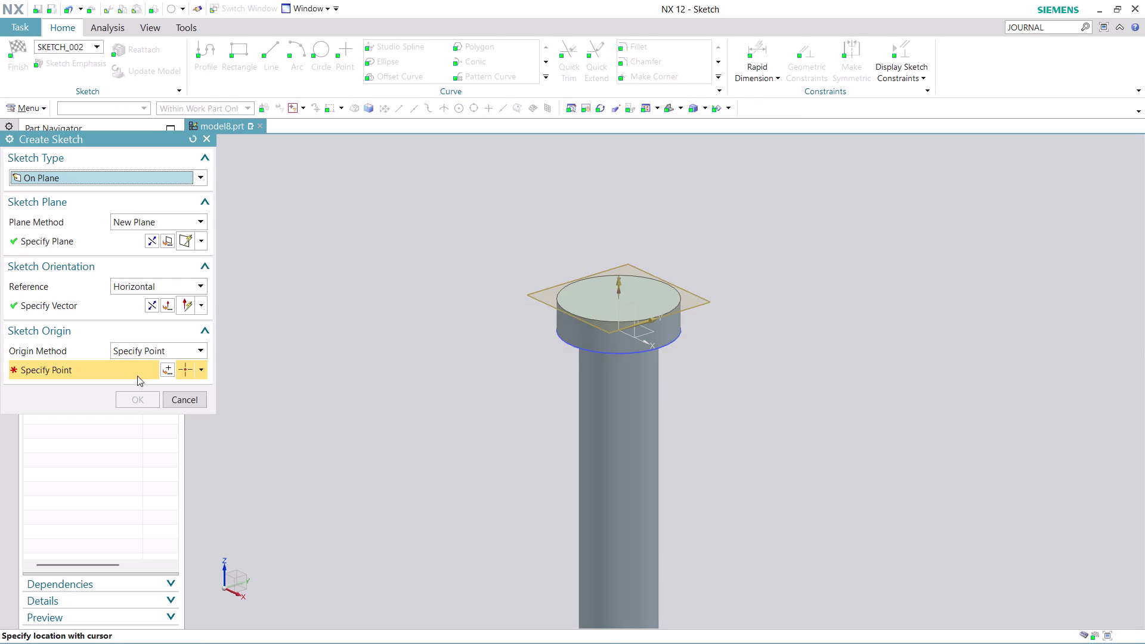
click(170, 363)
click(139, 392)
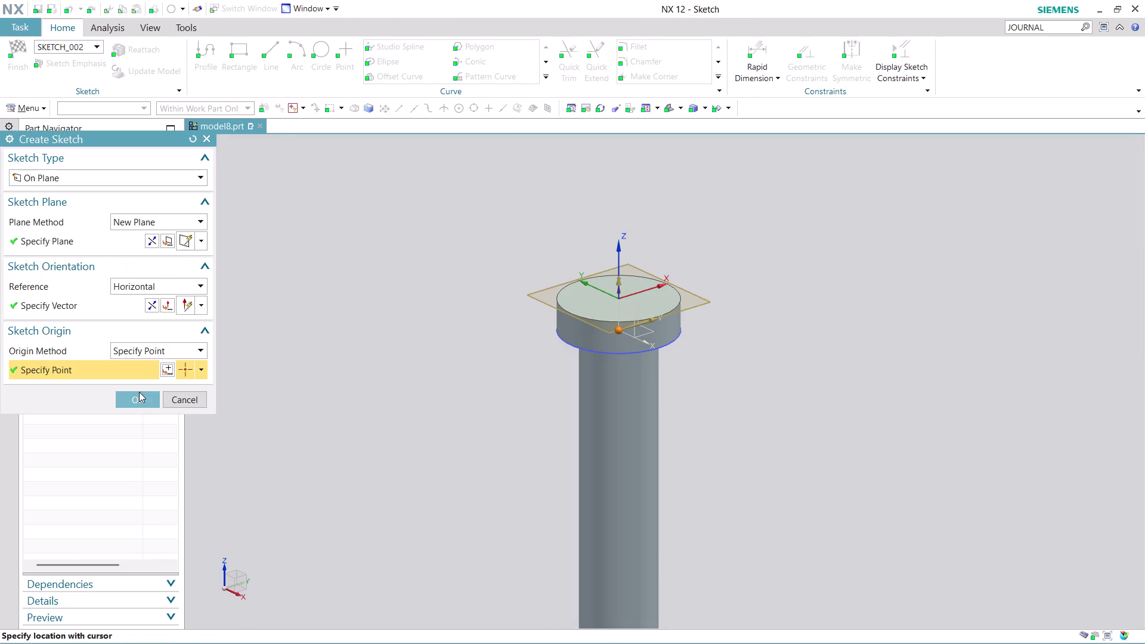
click(138, 396)
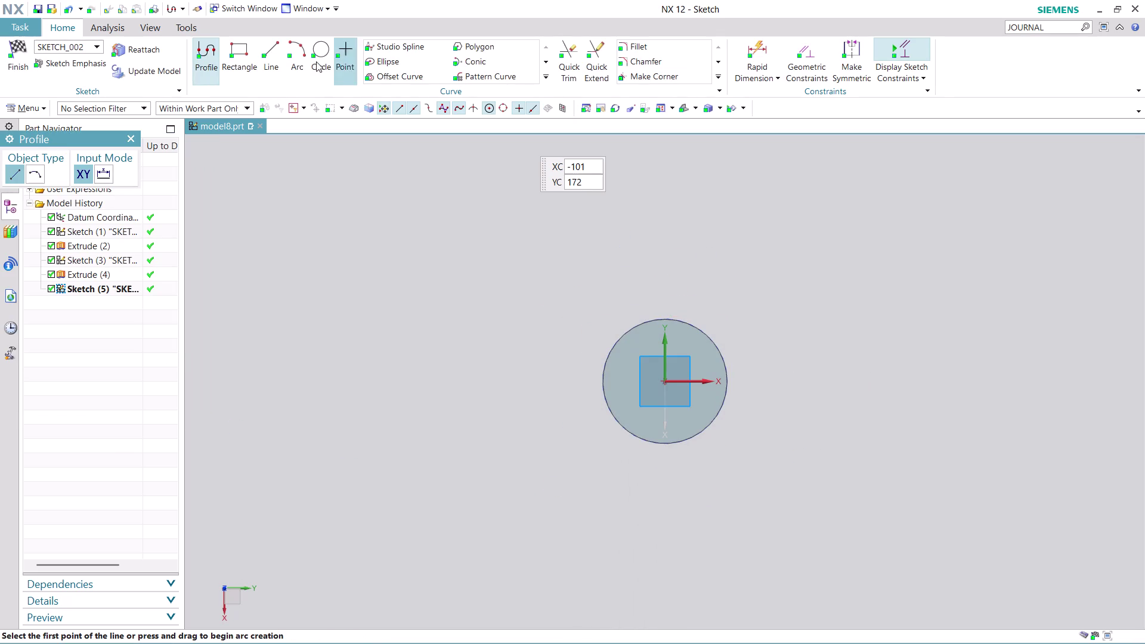
Draw a circle centred on the sketch origin, undoing and redoing the first attempt.
click(316, 54)
scroll(up, 3)
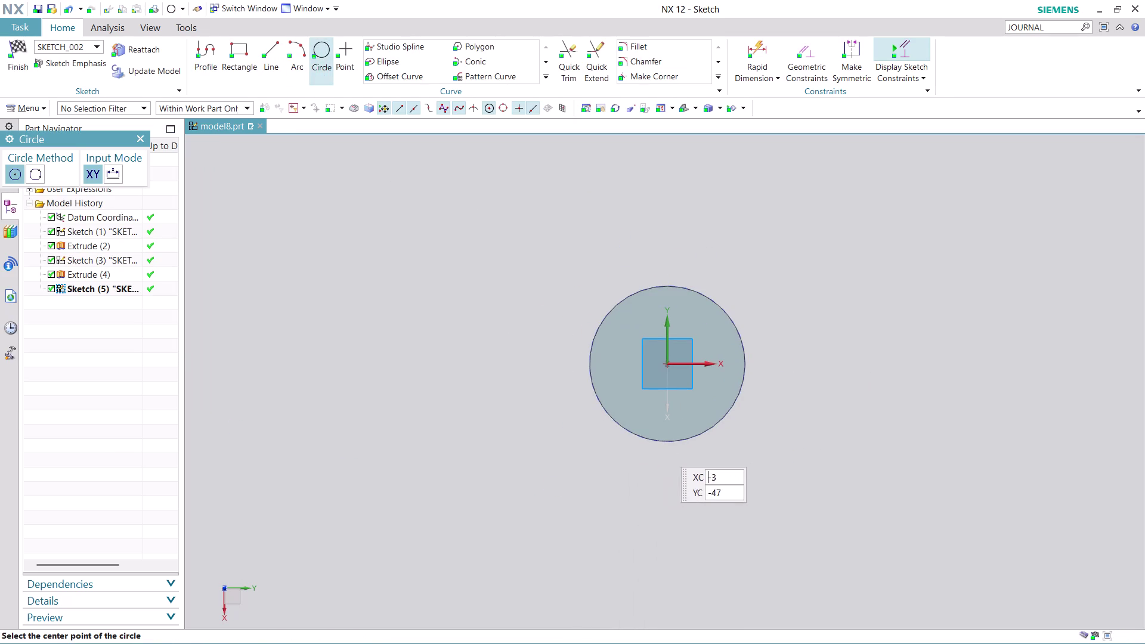
click(669, 364)
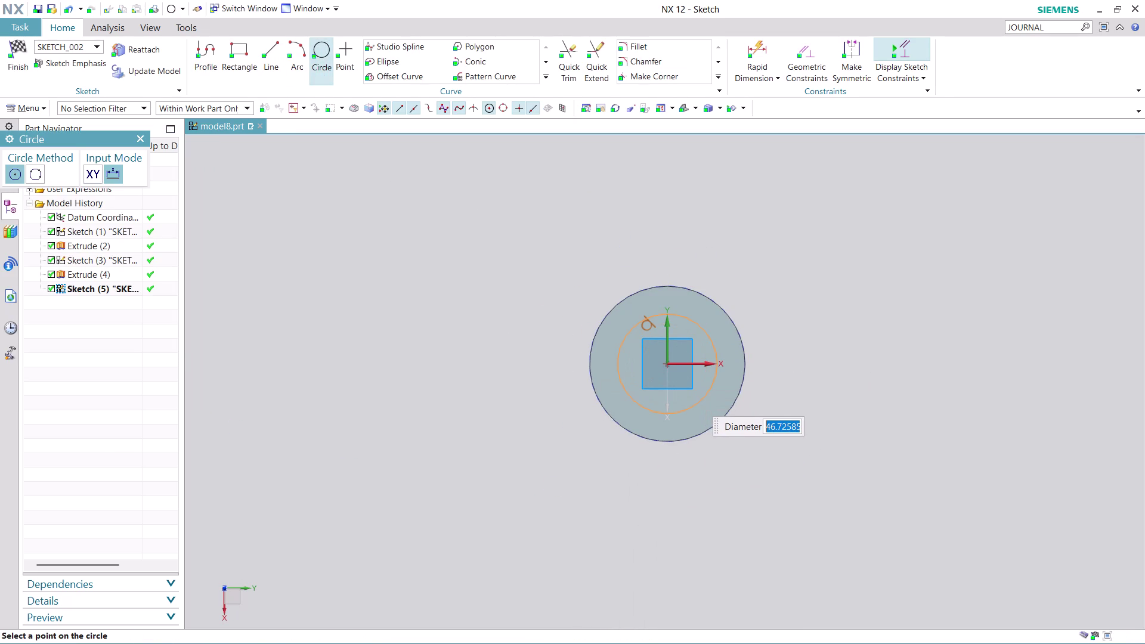
text(56)
key(Return)
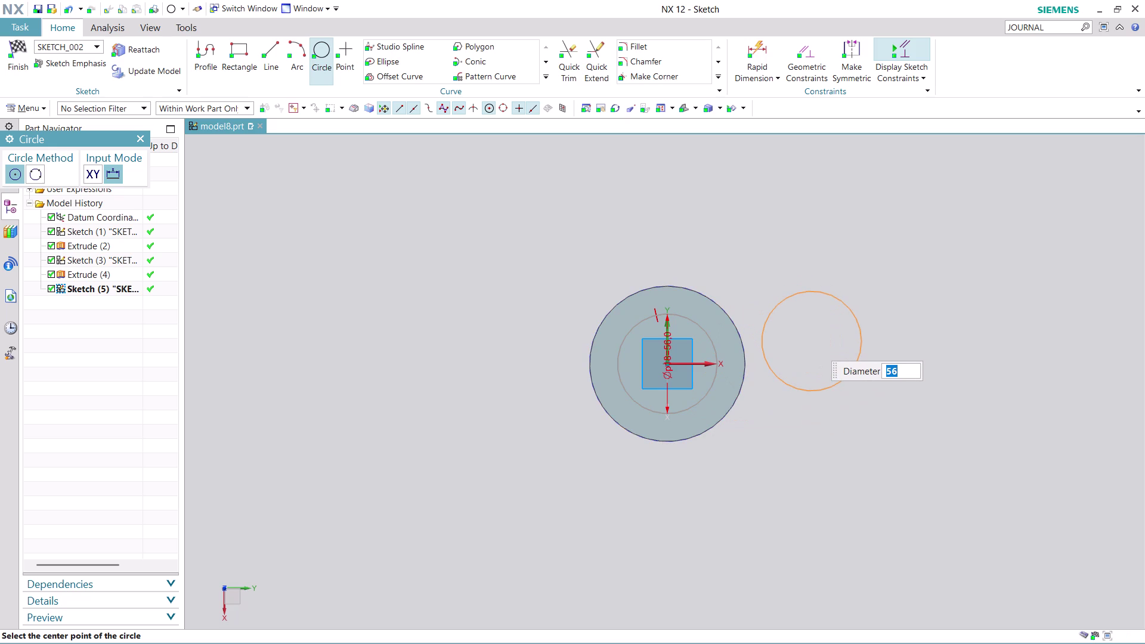
key(ctrl+z)
scroll(up, 3)
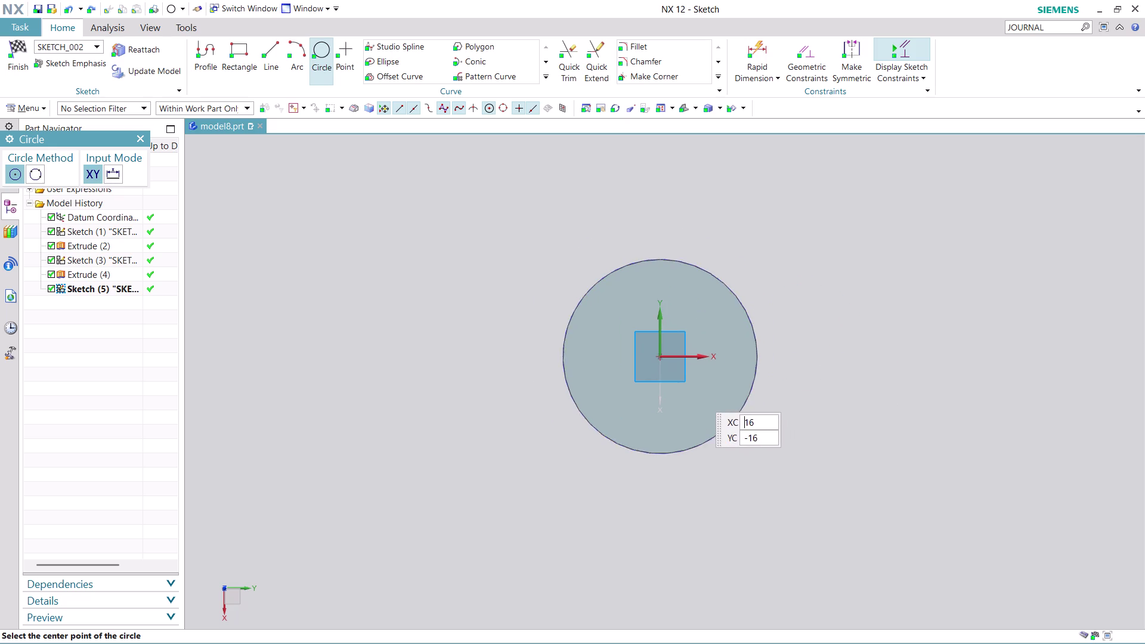
scroll(up, 3)
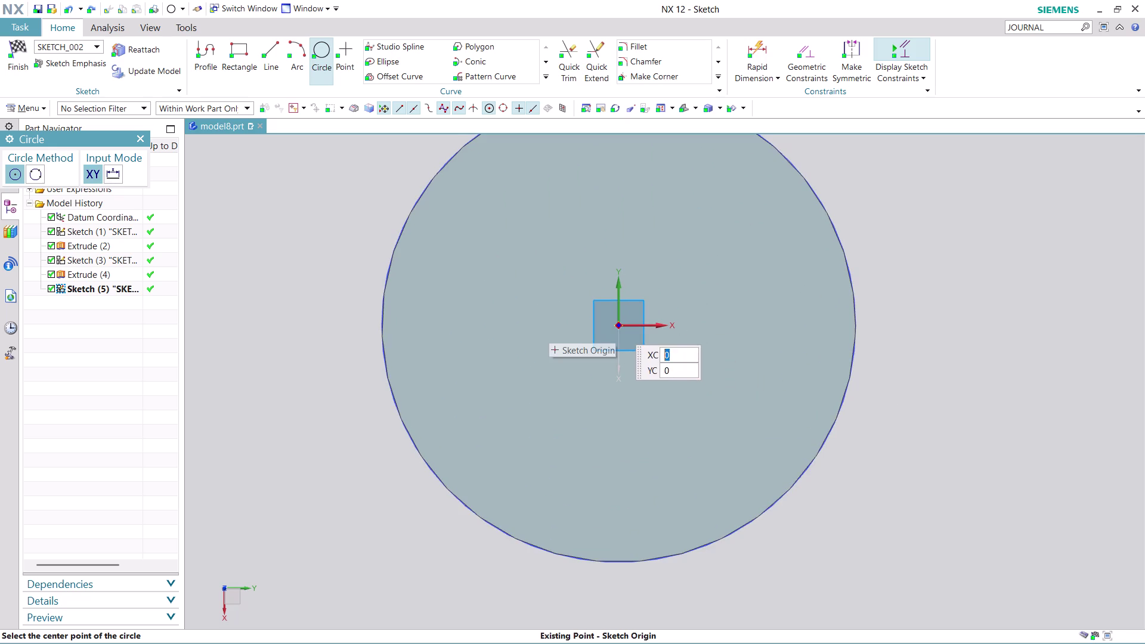
click(616, 325)
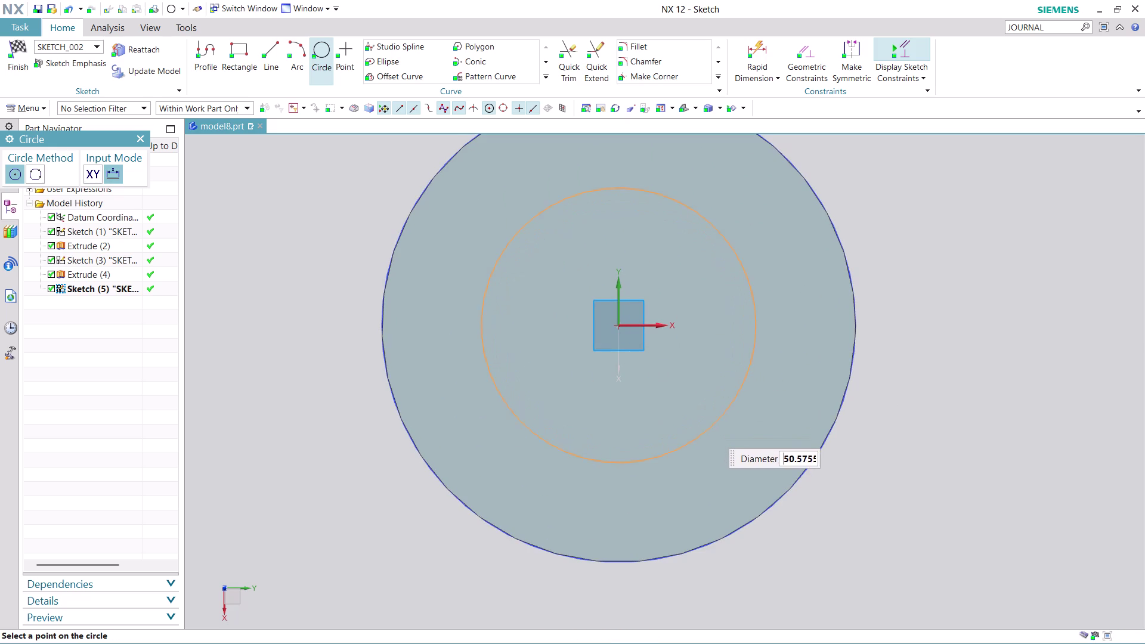
click(711, 430)
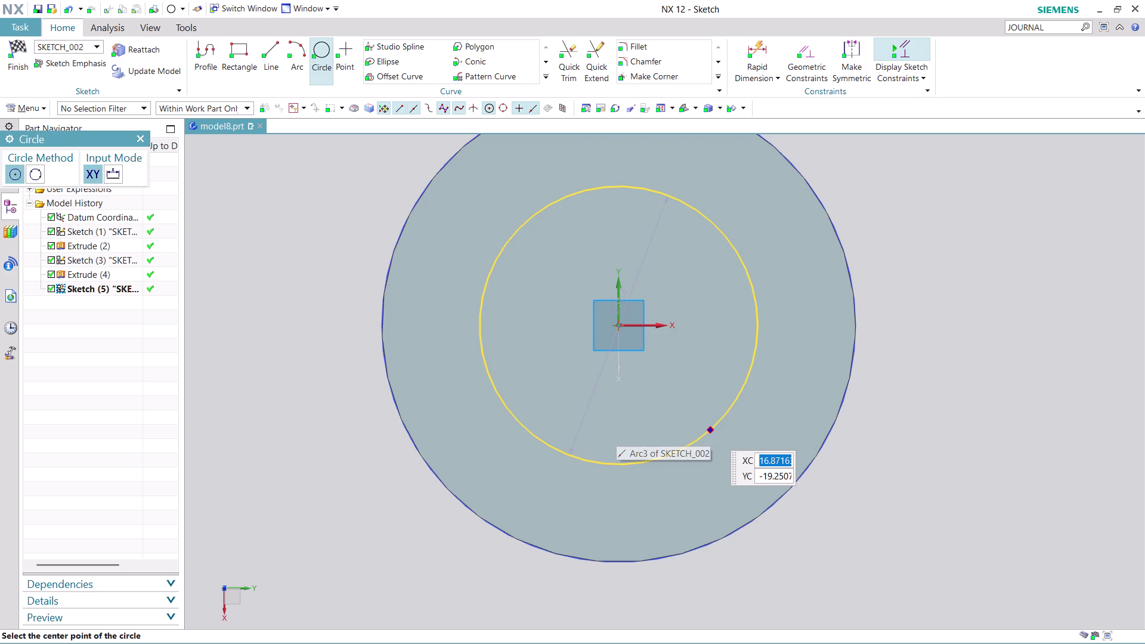
key(Escape)
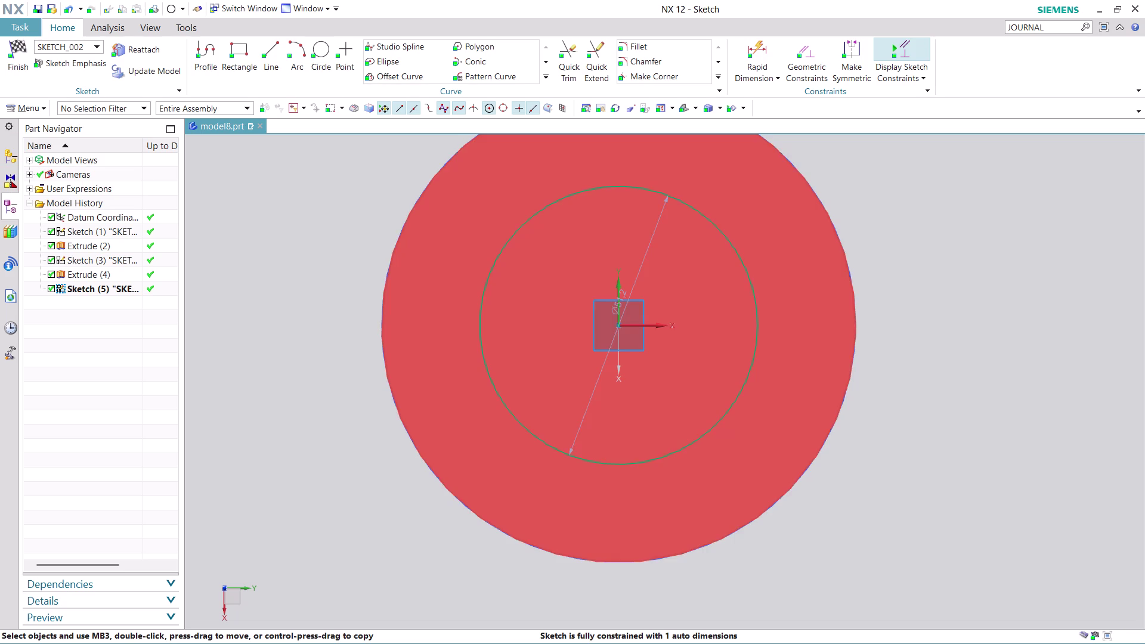
Set the circle's diameter dimension to 56 mm and finish the sketch.
double_click(588, 408)
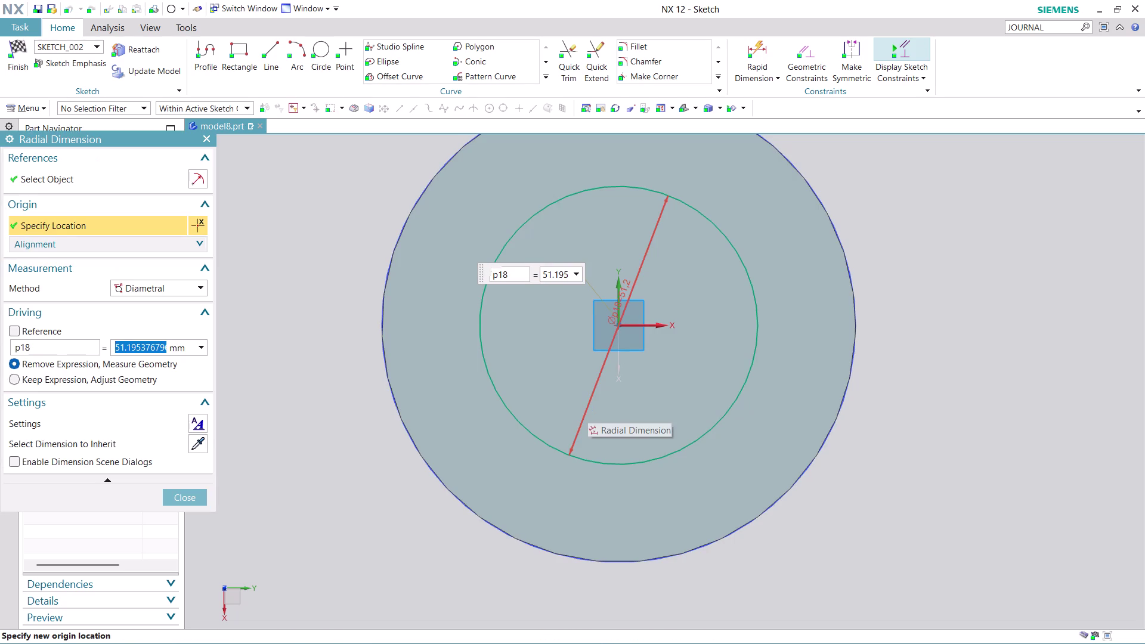
text(56)
key(Return)
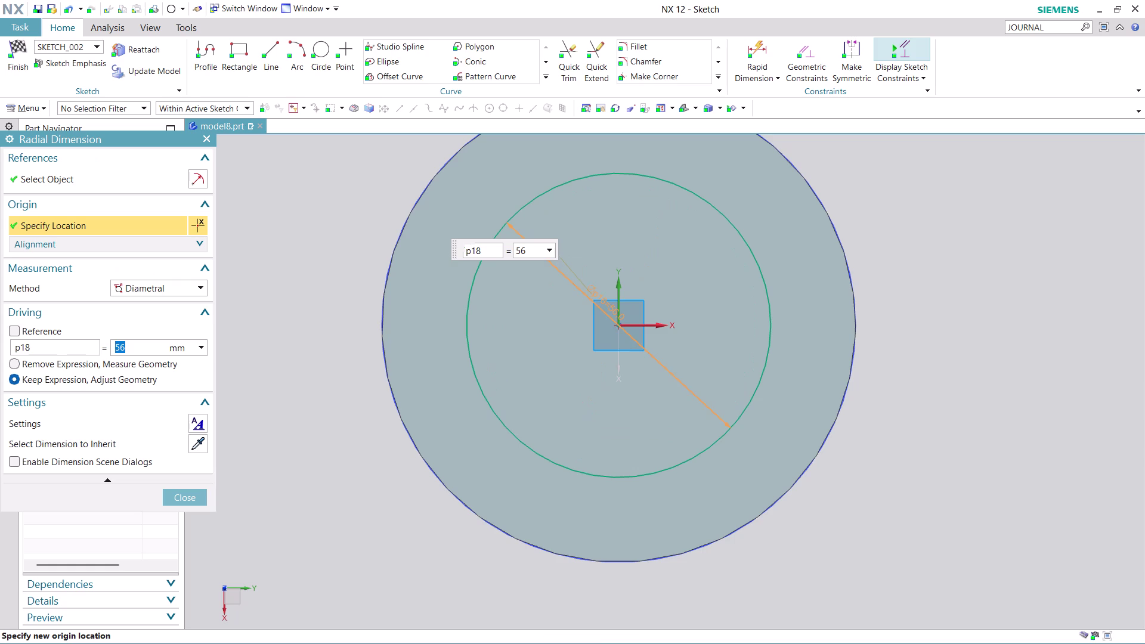
click(195, 497)
scroll(down, 3)
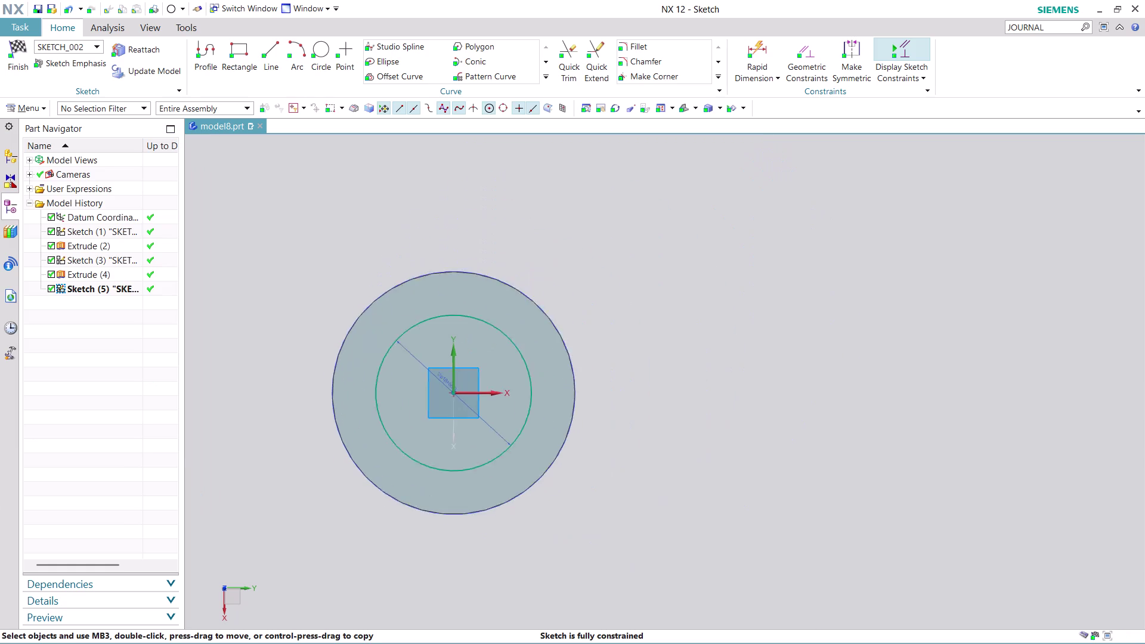
scroll(down, 3)
scroll(up, 3)
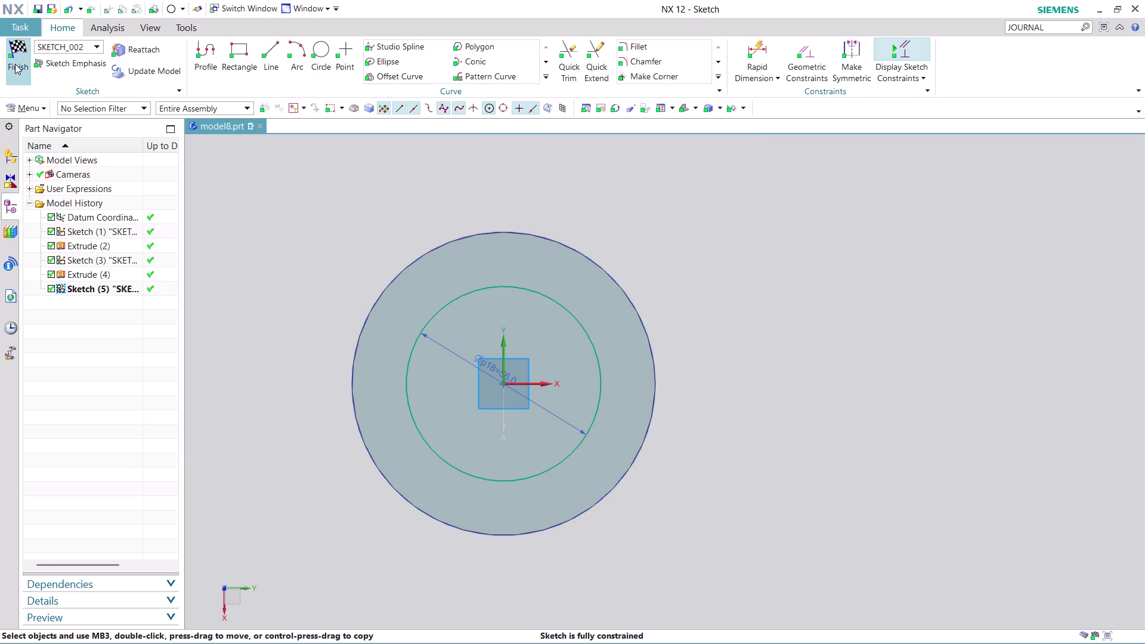
click(15, 64)
scroll(up, 3)
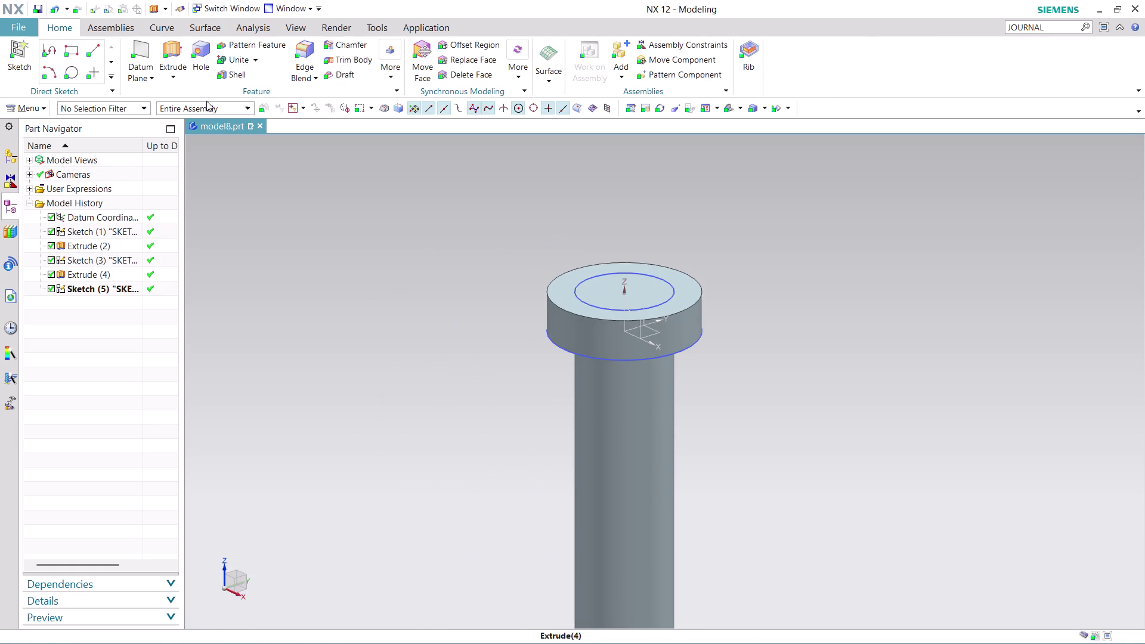
Extrude the 56 mm circle 89.8 mm with Unite, then close the Extrude dialog.
click(160, 47)
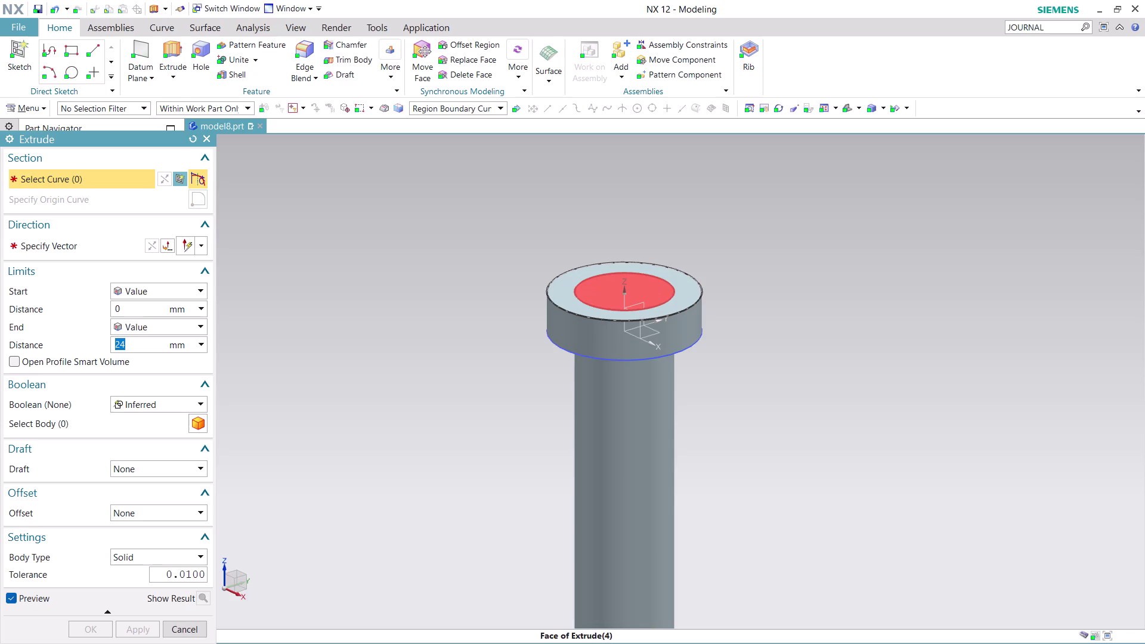
click(618, 291)
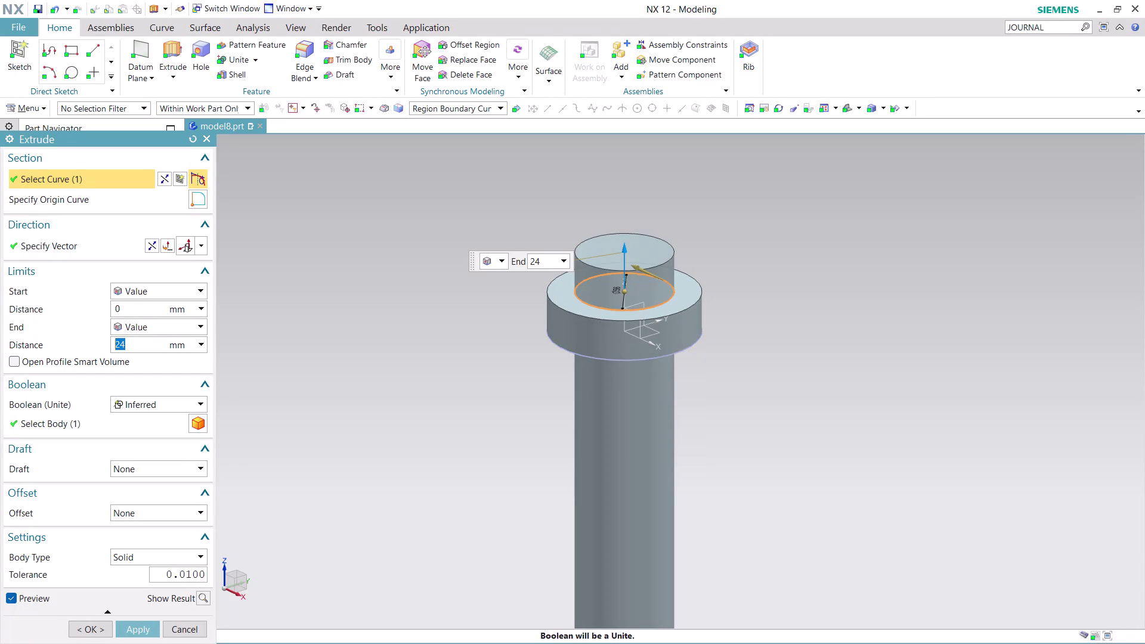
key(8)
key(9)
text(.8)
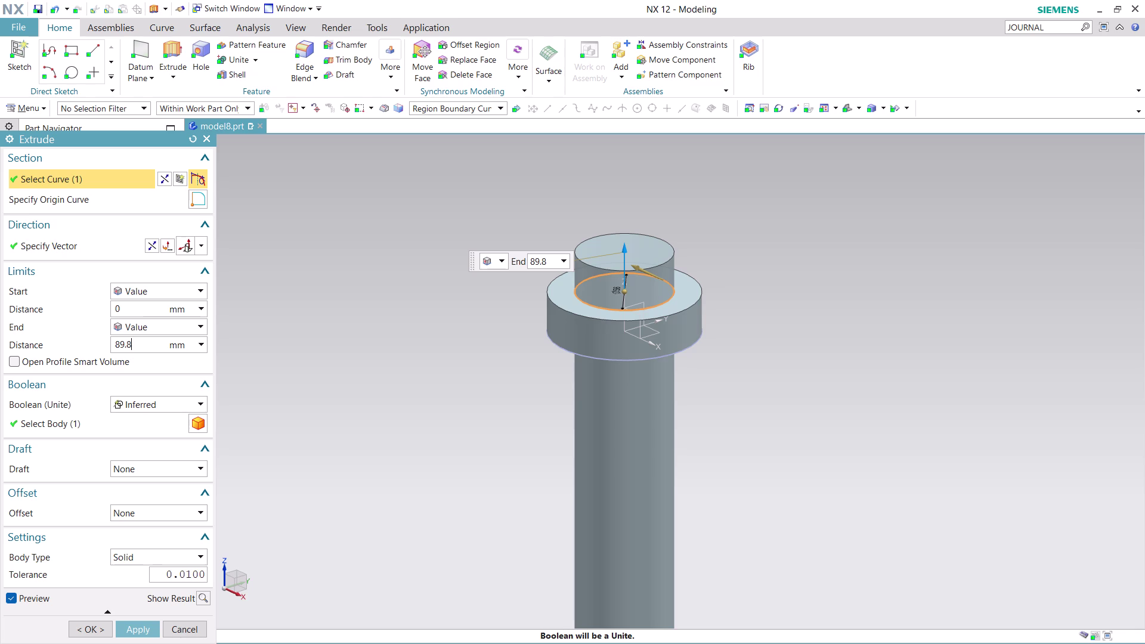
key(Return)
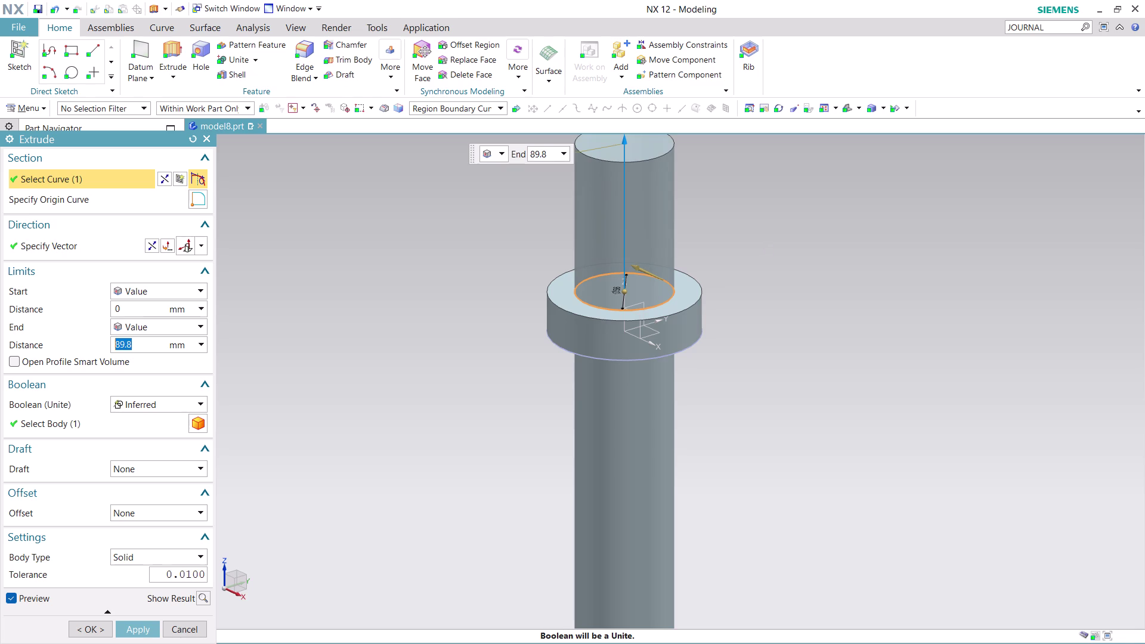
click(138, 634)
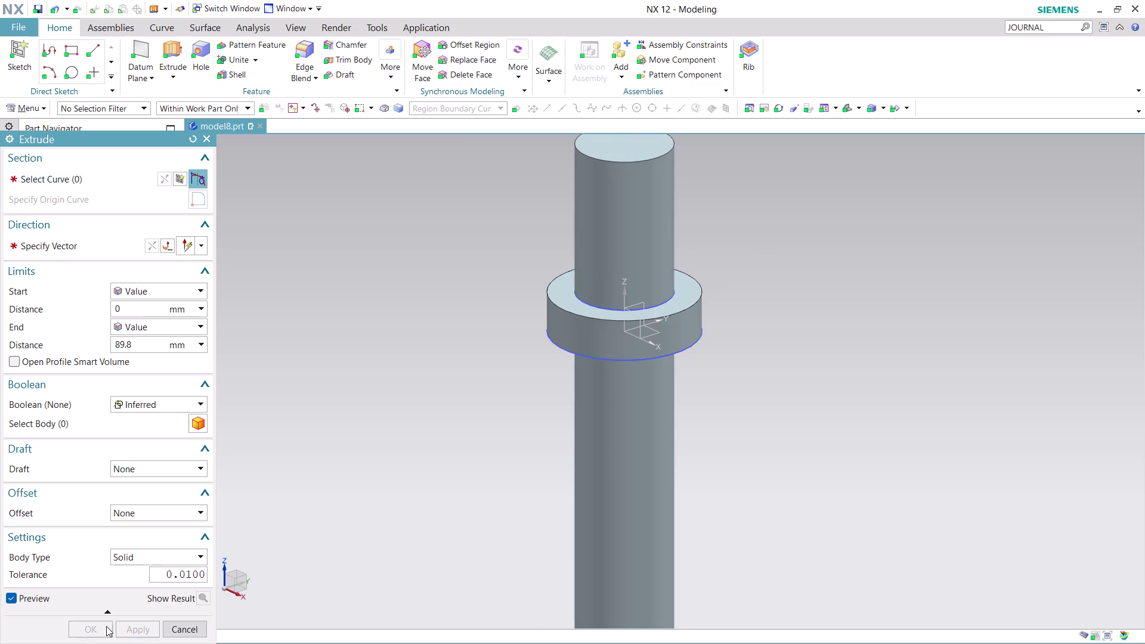
click(177, 623)
scroll(down, 3)
scroll(up, 3)
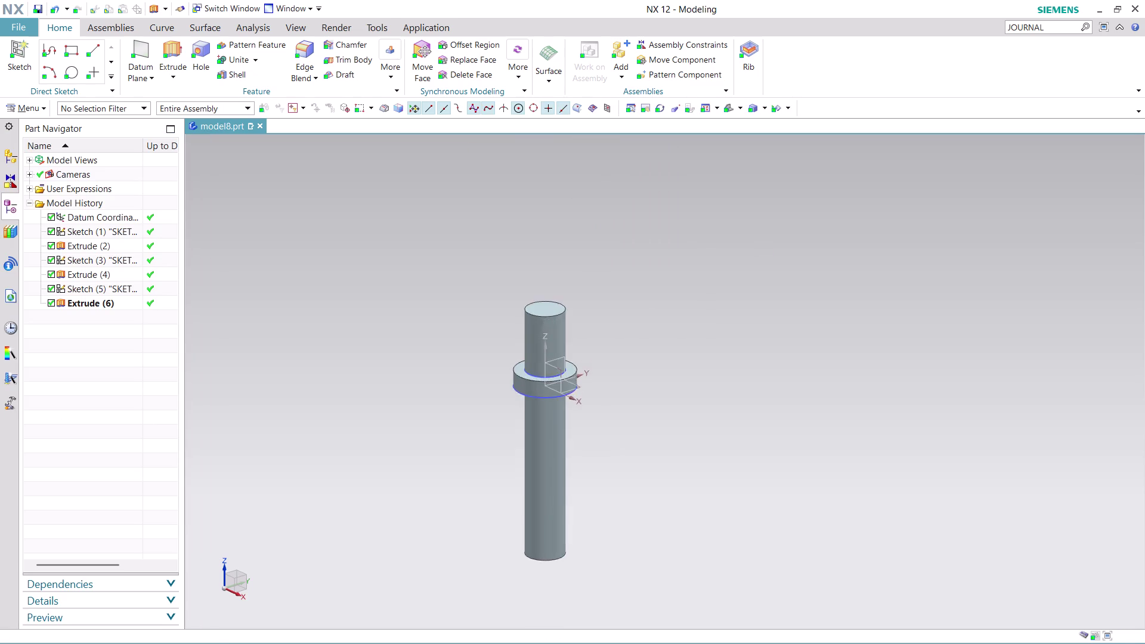
scroll(up, 3)
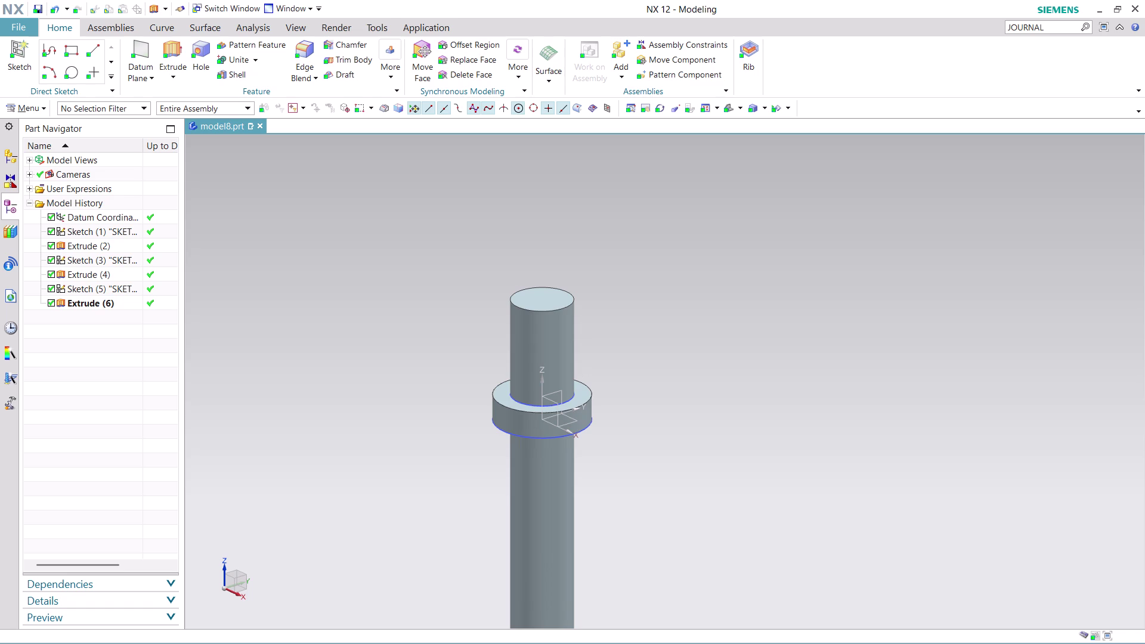
click(40, 104)
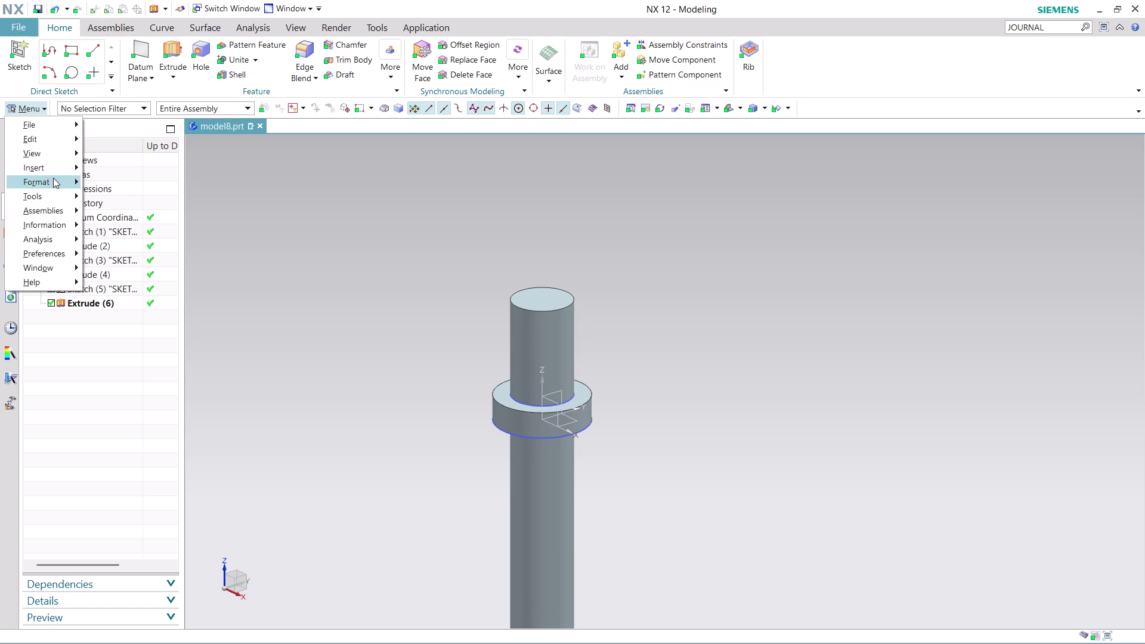
Create a sketch on the shaft's top face with its origin at 0, 0, 0.
click(184, 182)
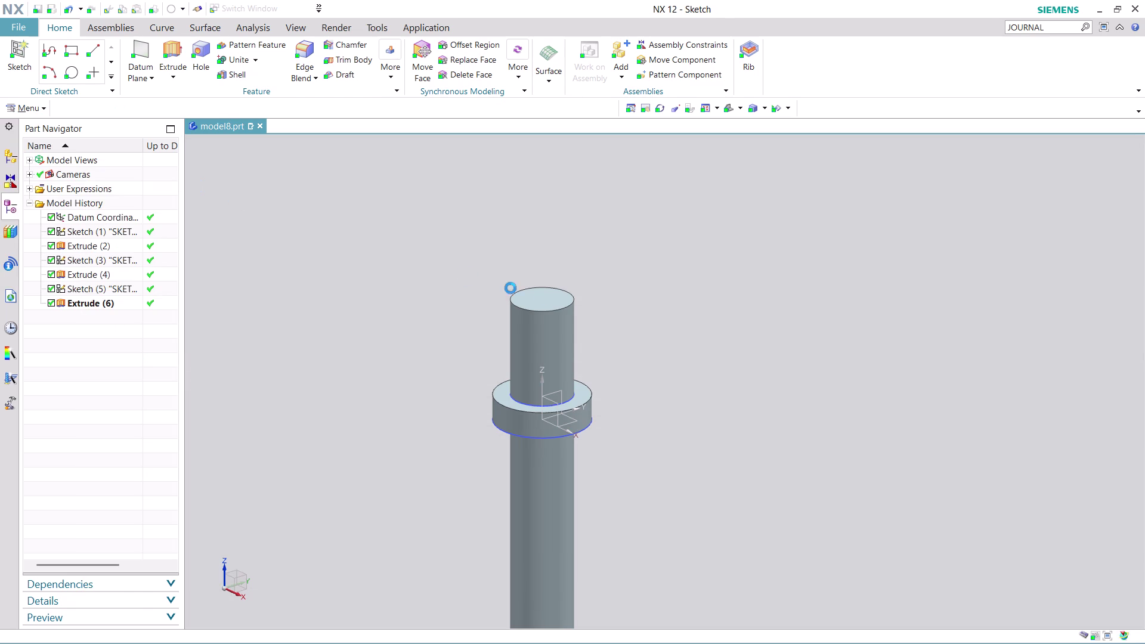
click(553, 296)
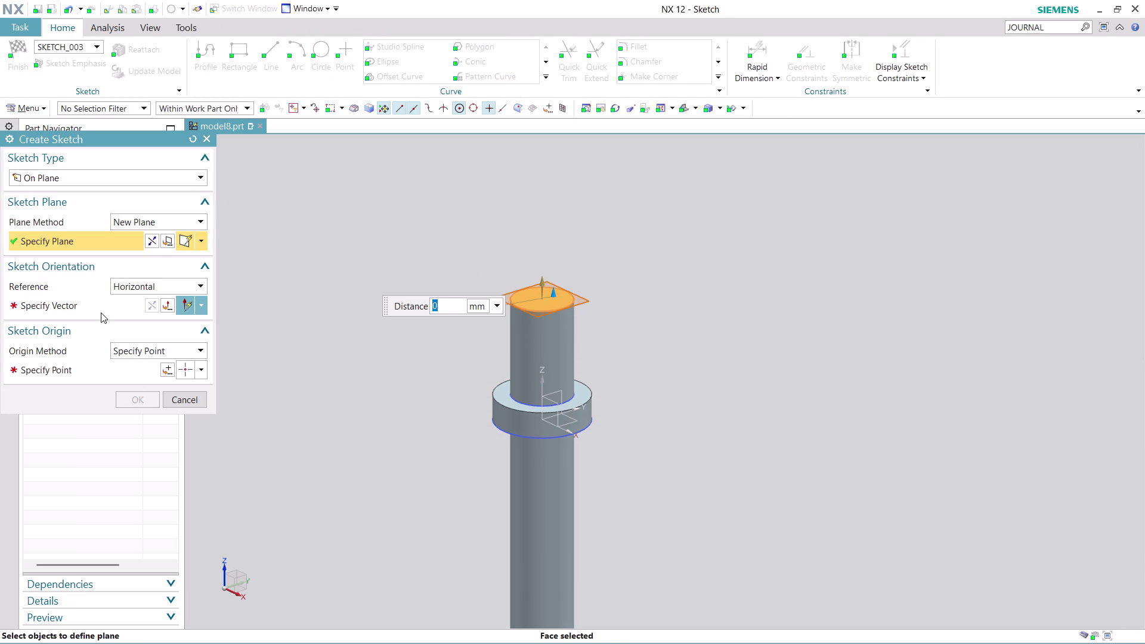
click(105, 306)
click(691, 376)
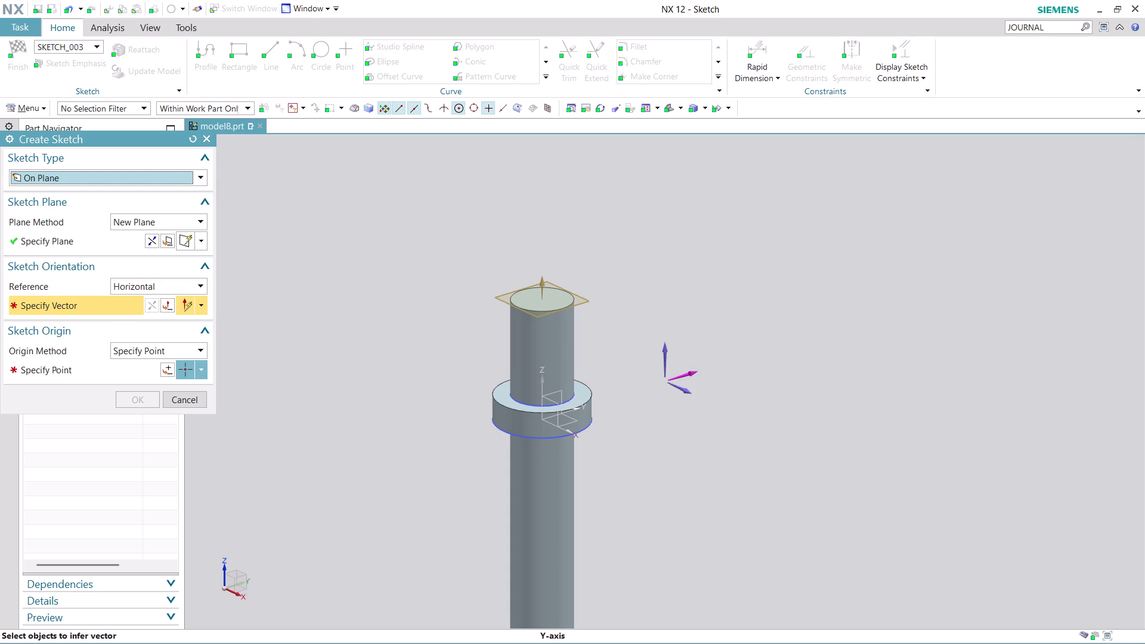
click(165, 365)
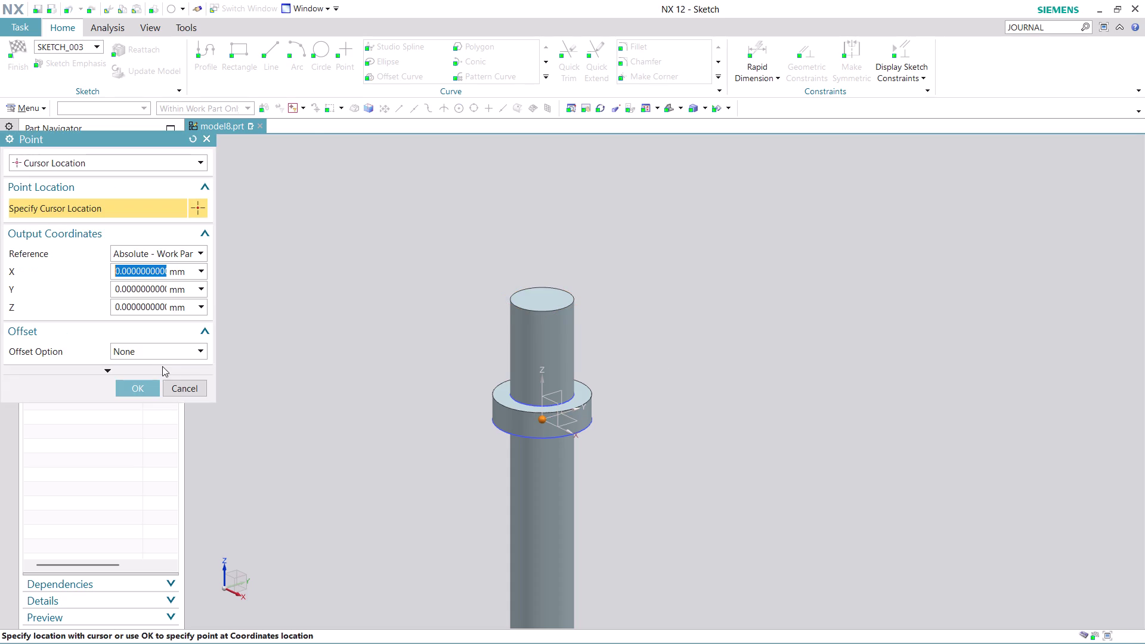
click(140, 390)
click(142, 396)
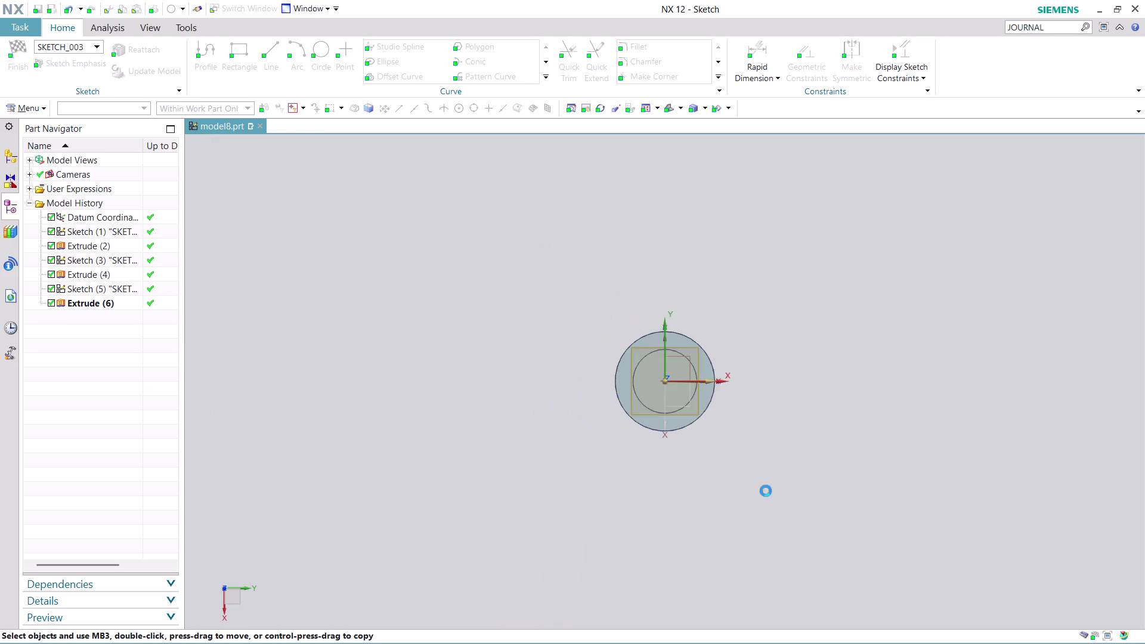
scroll(up, 3)
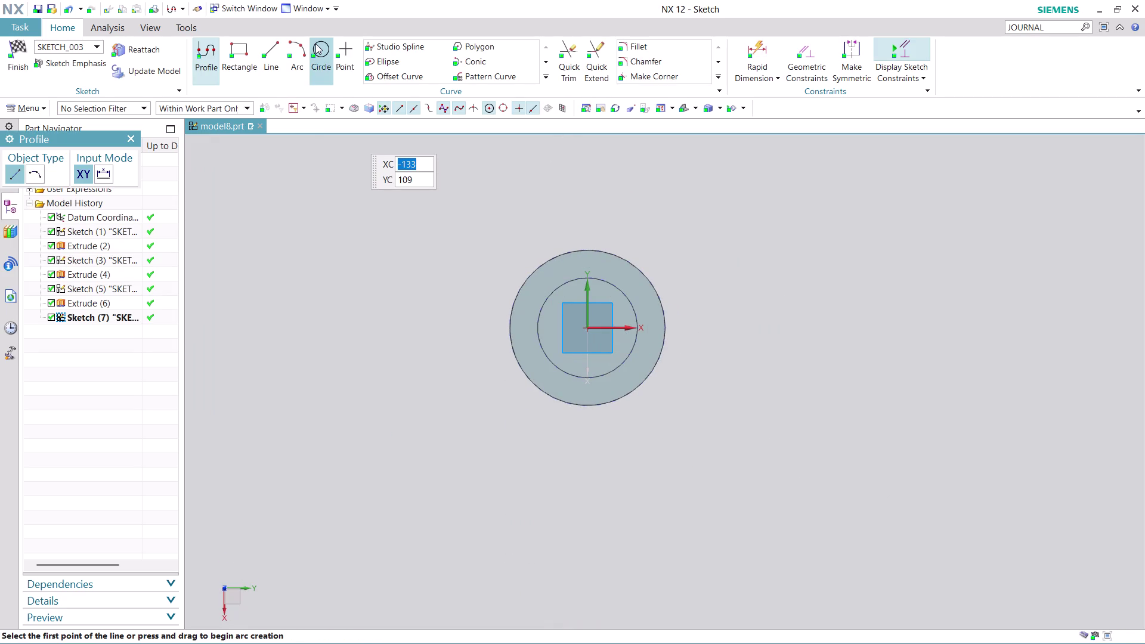
Draw a 37.5 mm circle at the sketch origin and finish the sketch.
click(315, 43)
scroll(up, 3)
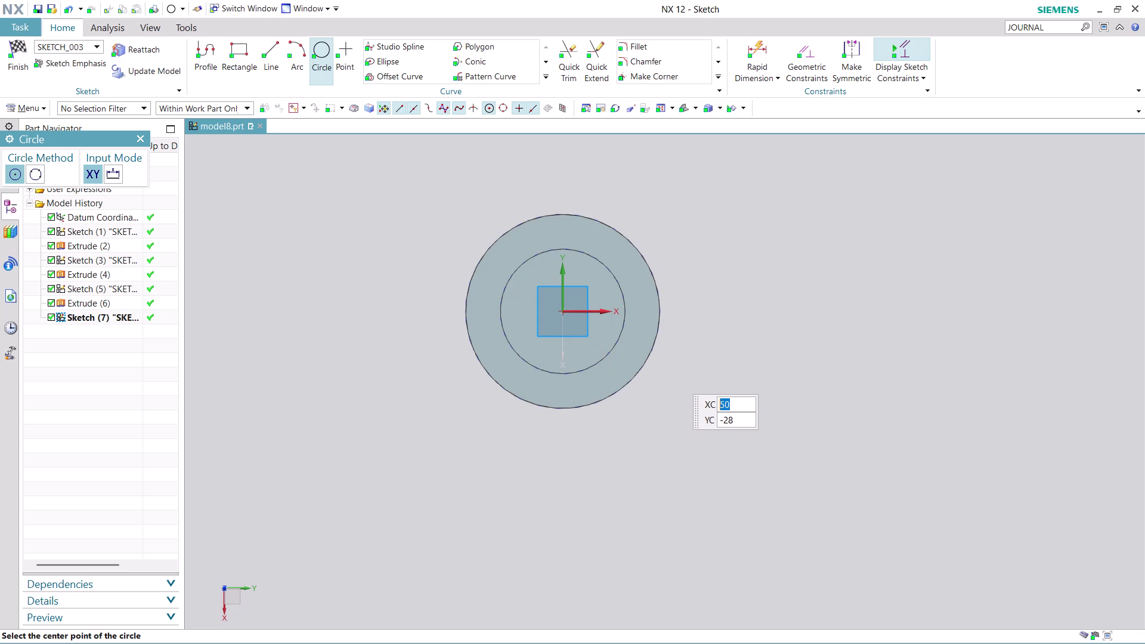
click(561, 311)
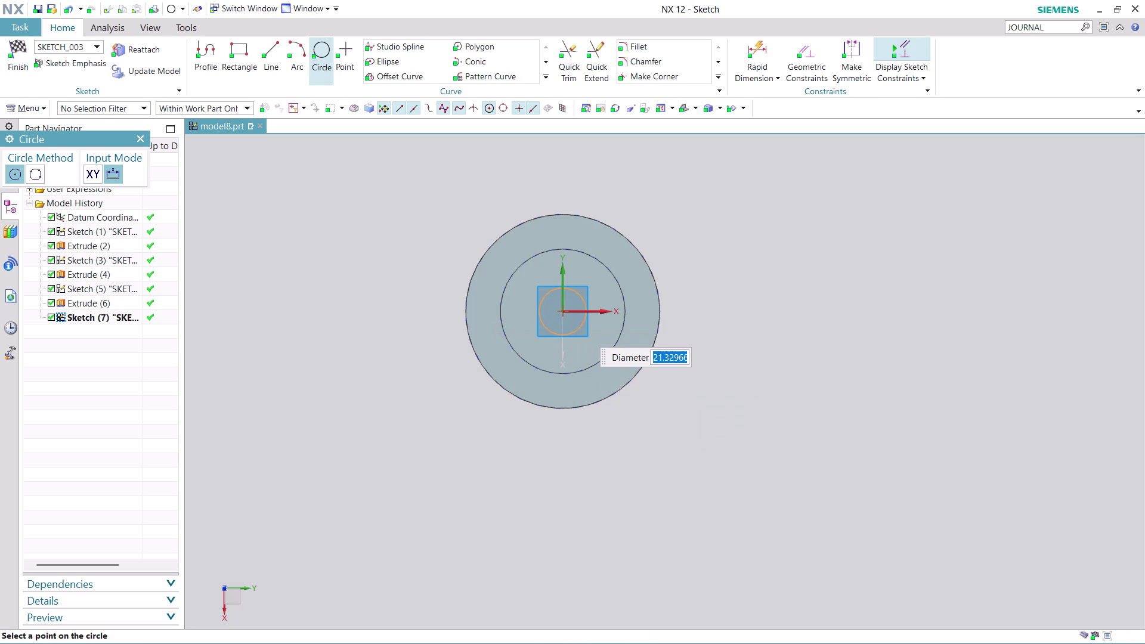
text(37.5)
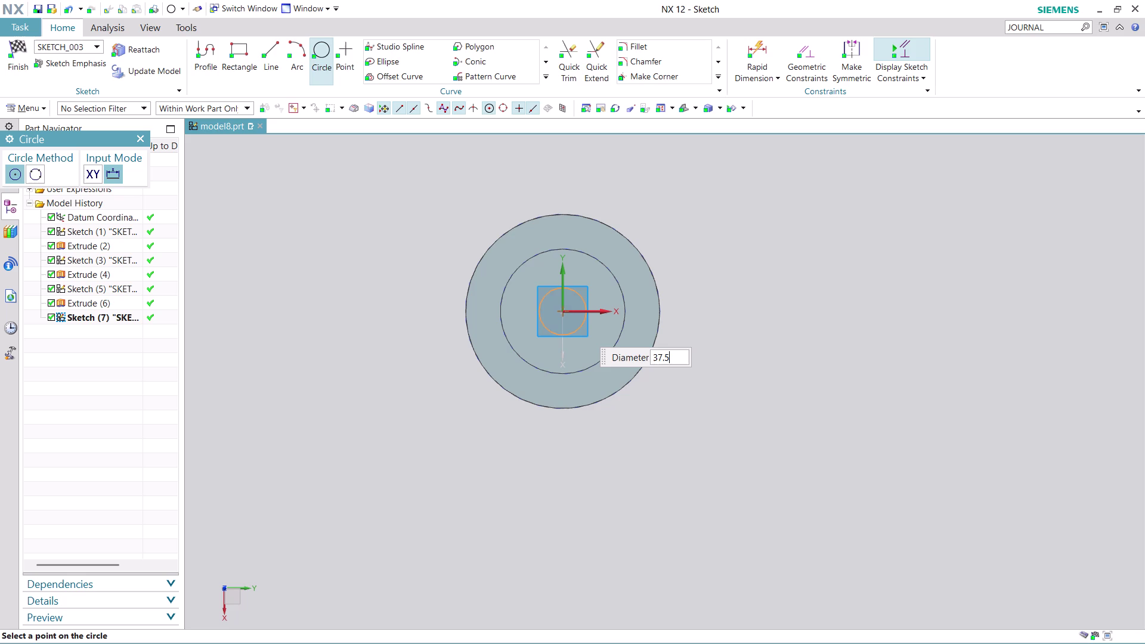
key(Return)
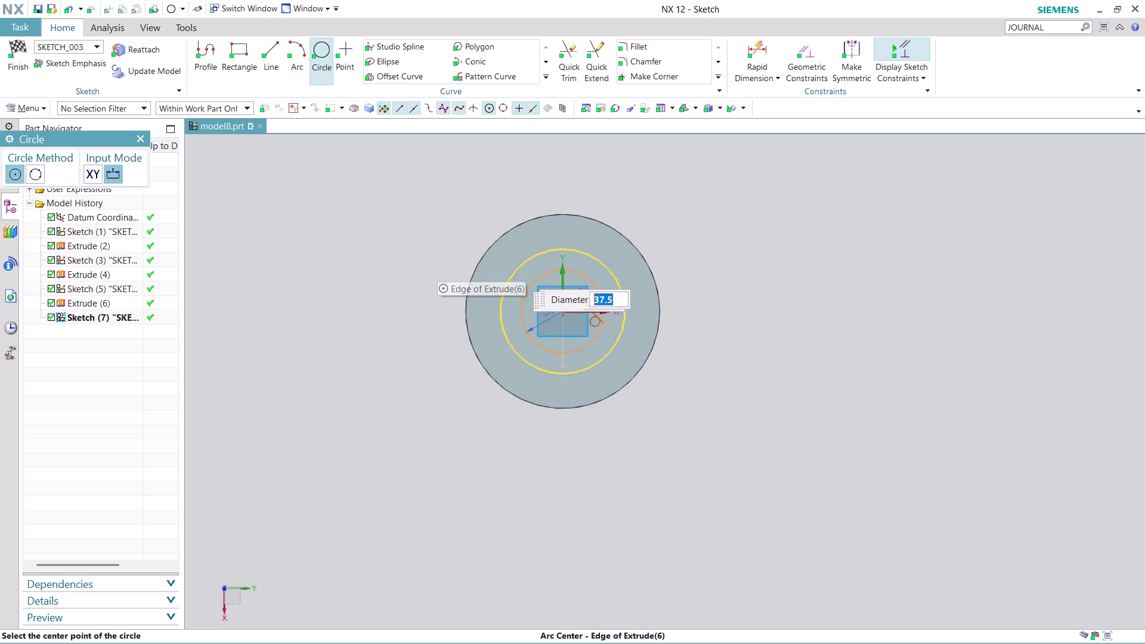
key(Escape)
key(Escape)
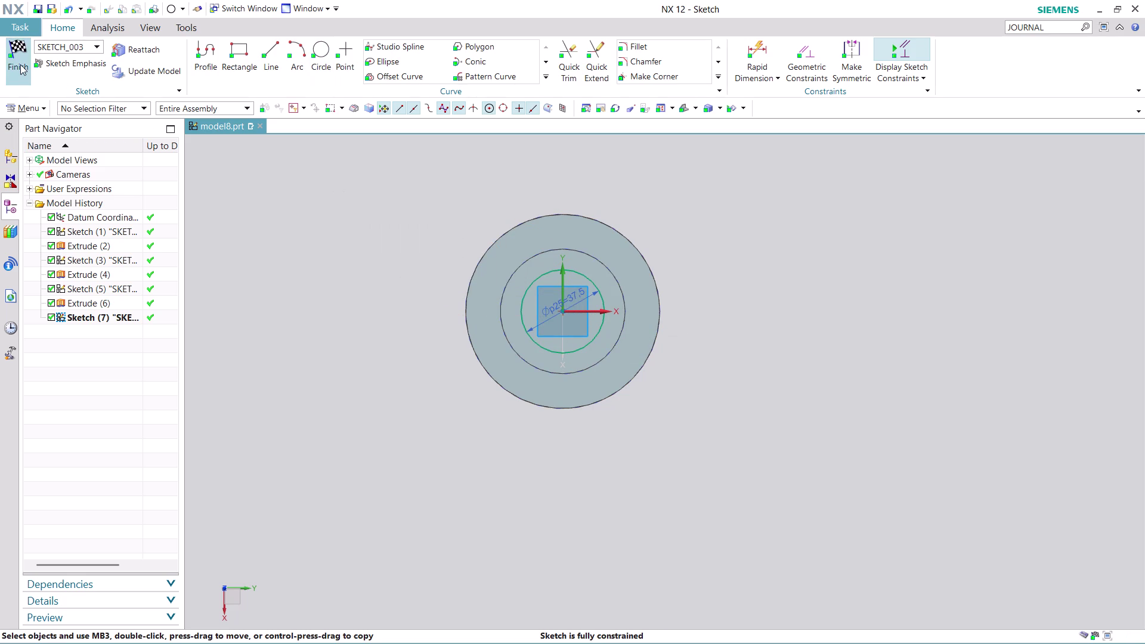
click(20, 65)
scroll(up, 3)
scroll(down, 3)
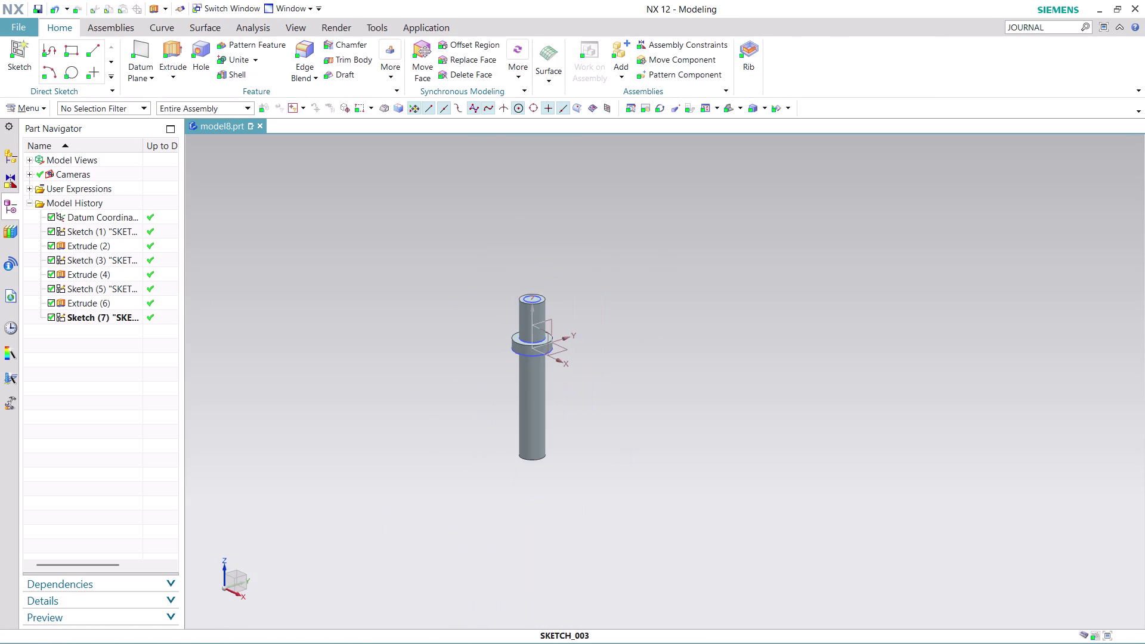
Extrude the 37.5 mm circle 28.9 mm as a top step united with the shaft.
scroll(up, 3)
click(175, 49)
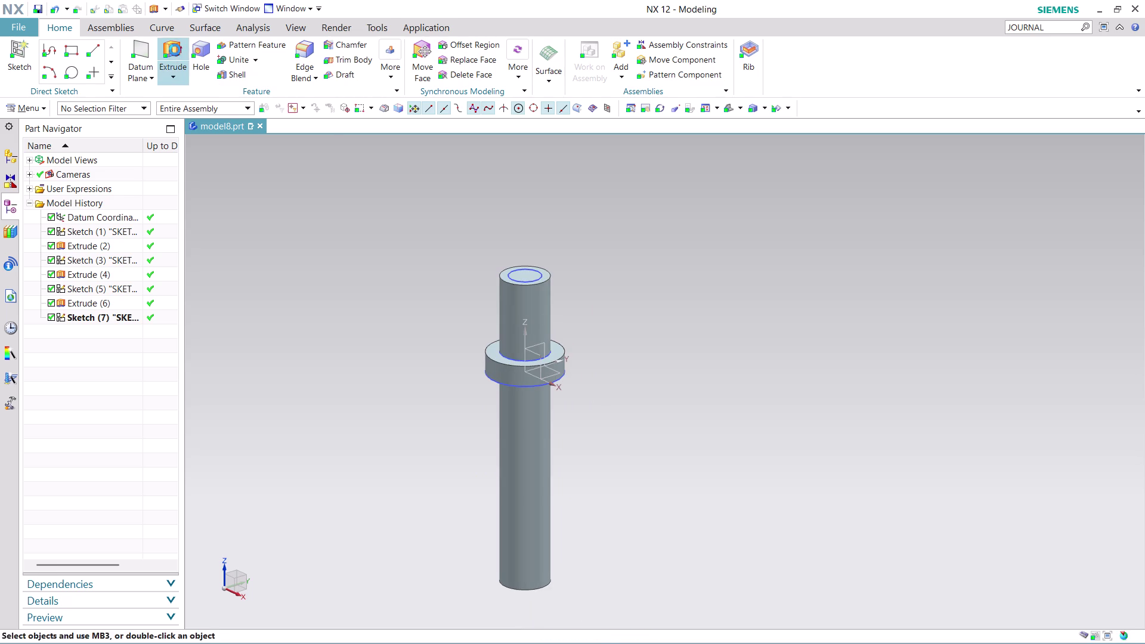
scroll(up, 3)
click(529, 285)
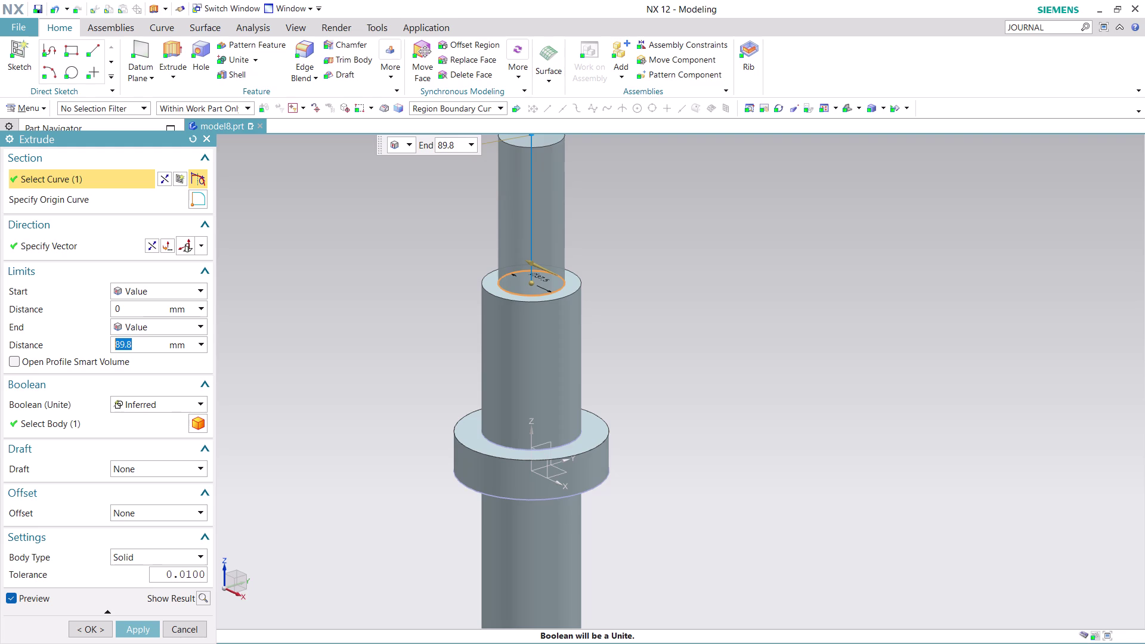
text(2)
text(8.9)
click(137, 628)
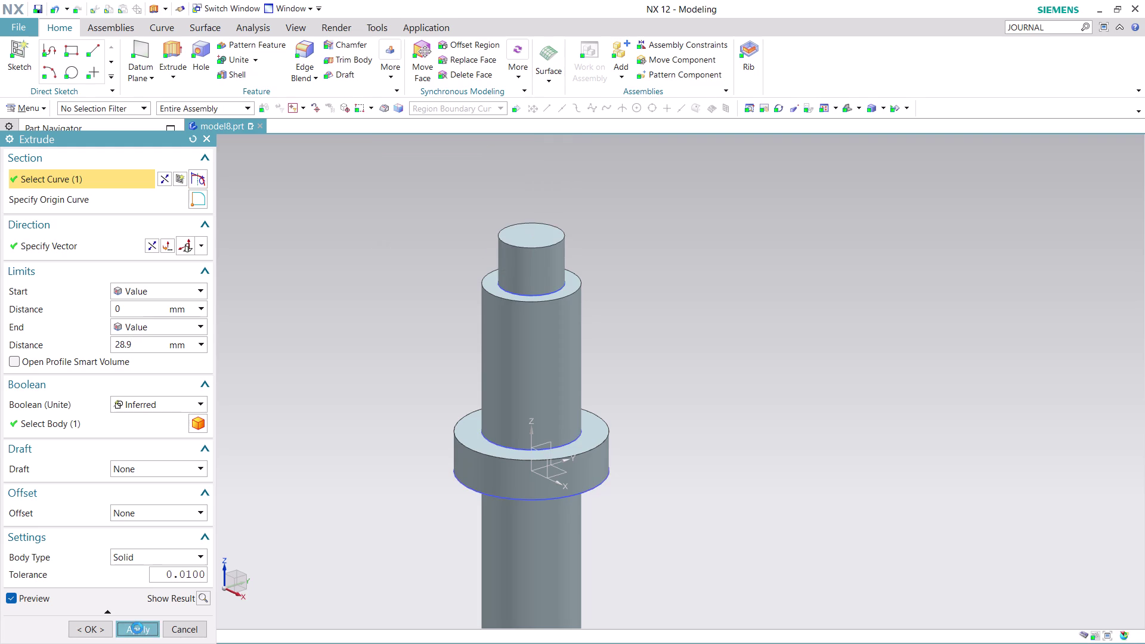
click(186, 631)
scroll(down, 3)
scroll(up, 3)
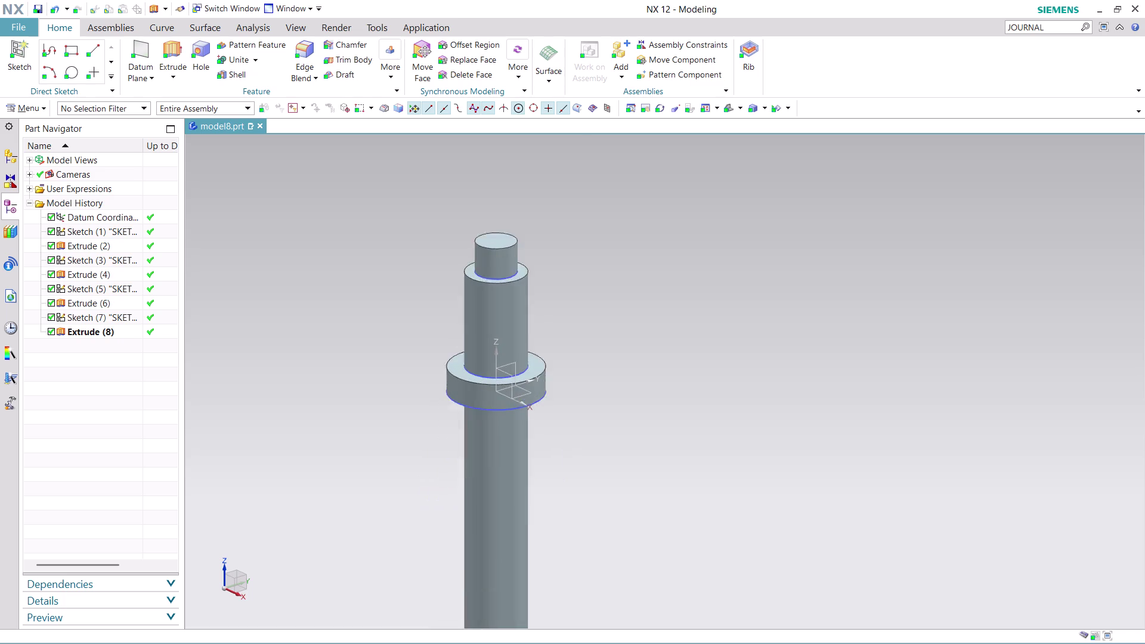
scroll(up, 3)
scroll(down, 3)
middle_drag(677, 505, 673, 500)
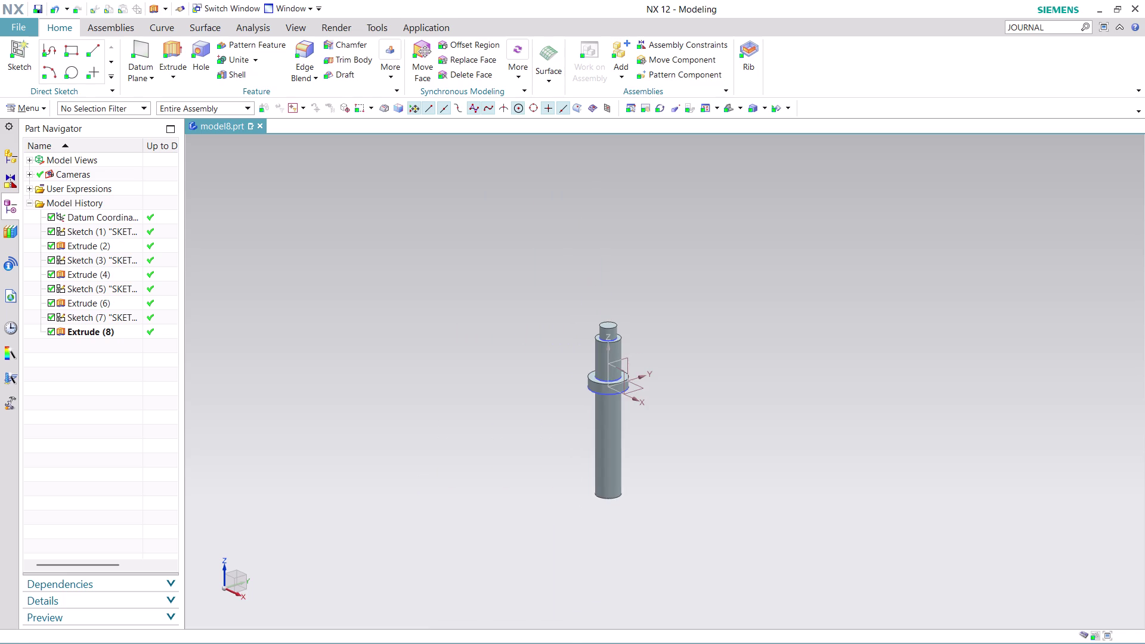
middle_drag(673, 500, 550, 323)
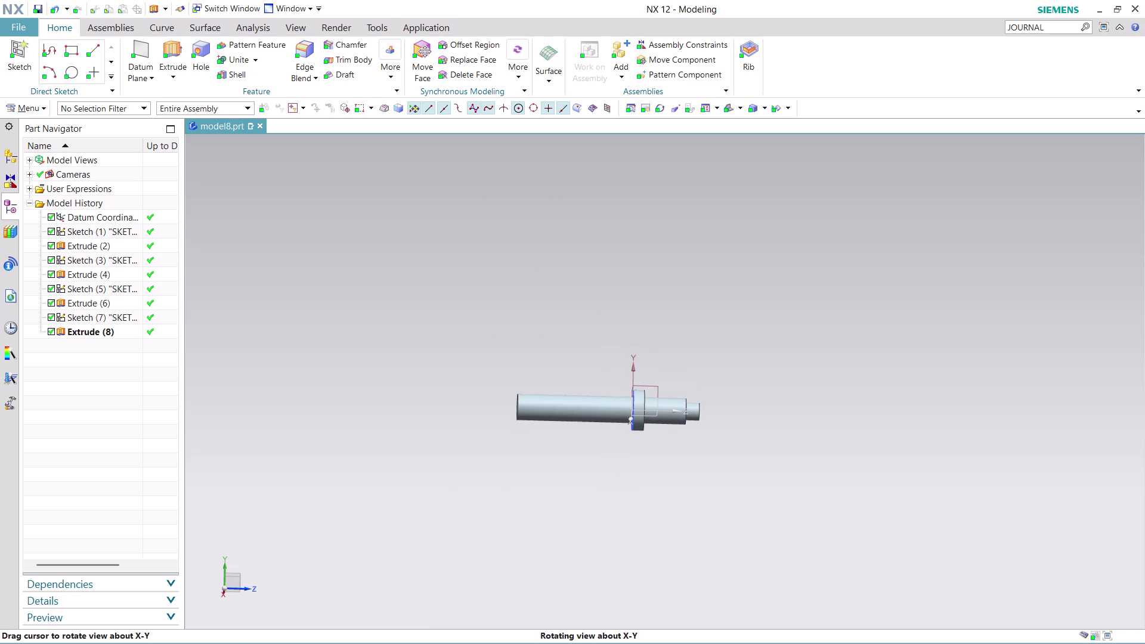
middle_drag(550, 323, 549, 323)
scroll(up, 3)
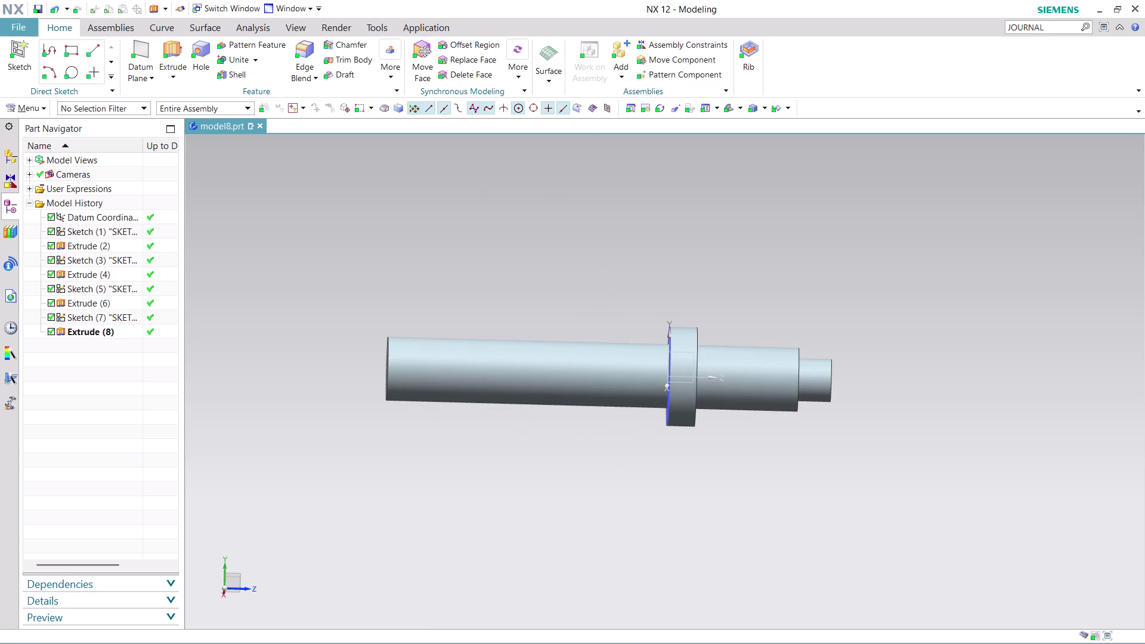
middle_drag(775, 461, 663, 448)
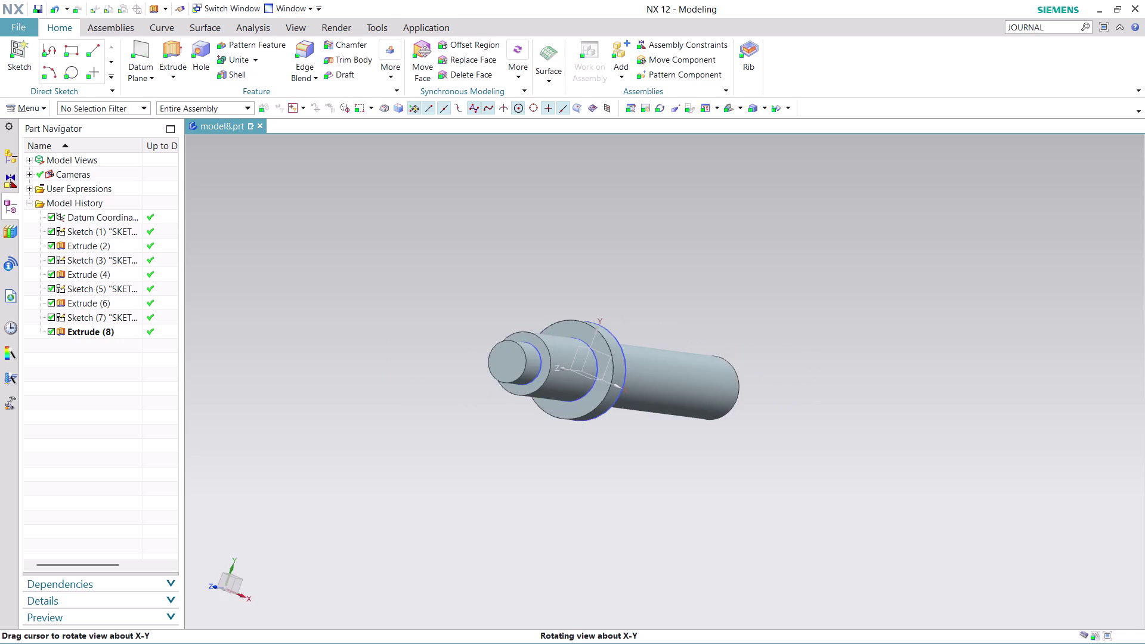
middle_drag(663, 449, 622, 423)
middle_drag(619, 417, 615, 411)
middle_drag(613, 381, 622, 352)
middle_drag(622, 345, 617, 293)
middle_drag(616, 292, 616, 284)
scroll(up, 3)
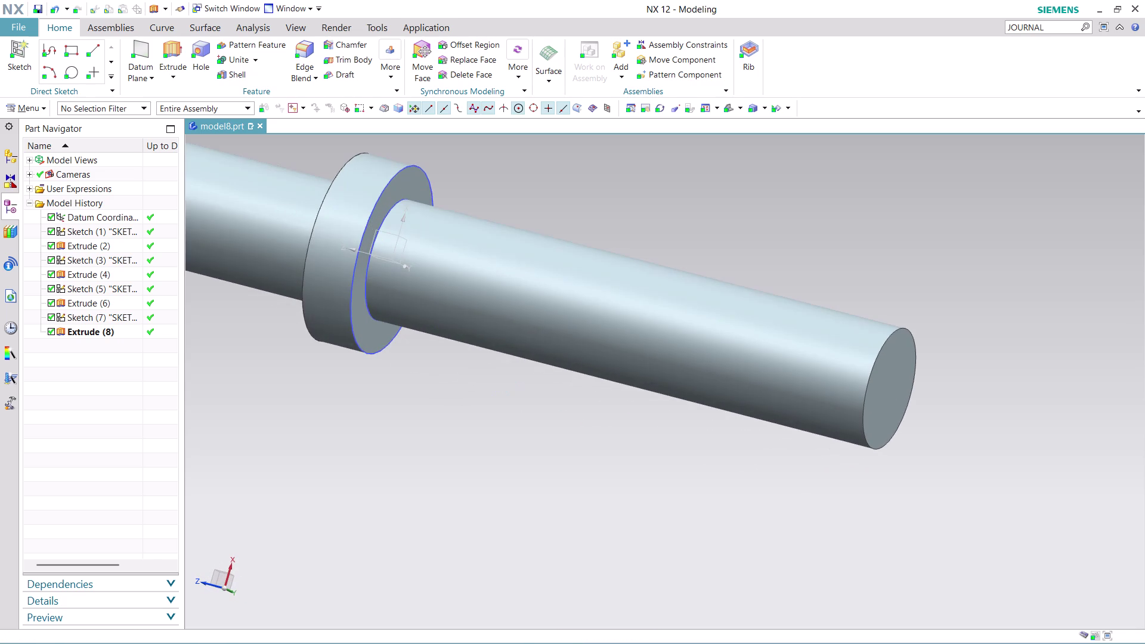
scroll(down, 3)
middle_drag(787, 455, 639, 417)
middle_click(638, 418)
scroll(up, 3)
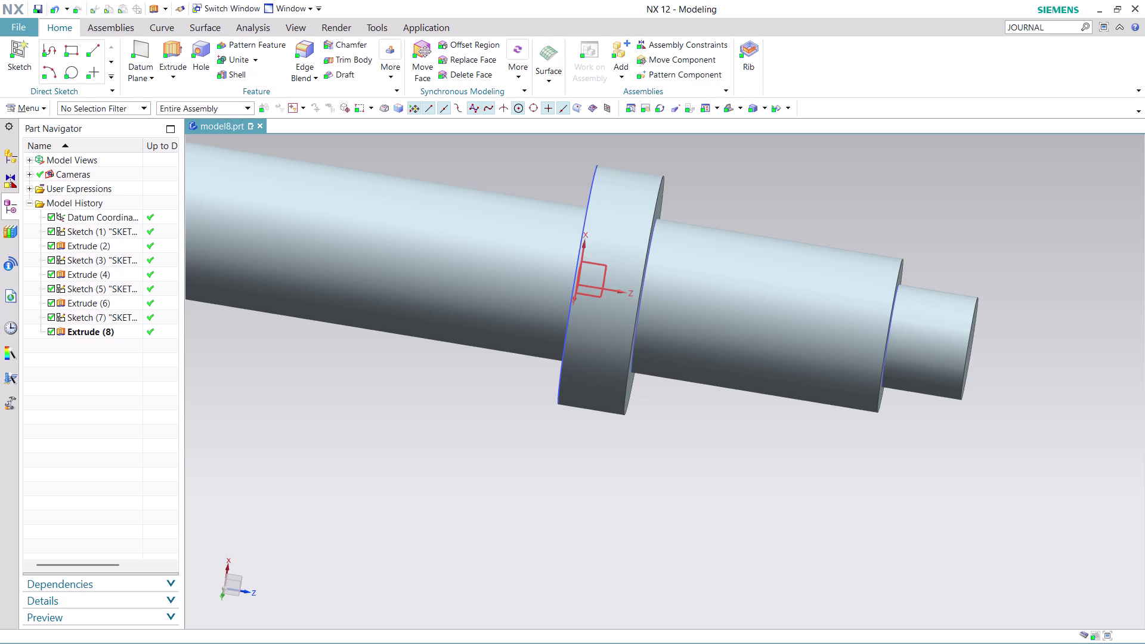
scroll(down, 3)
middle_drag(777, 323, 765, 319)
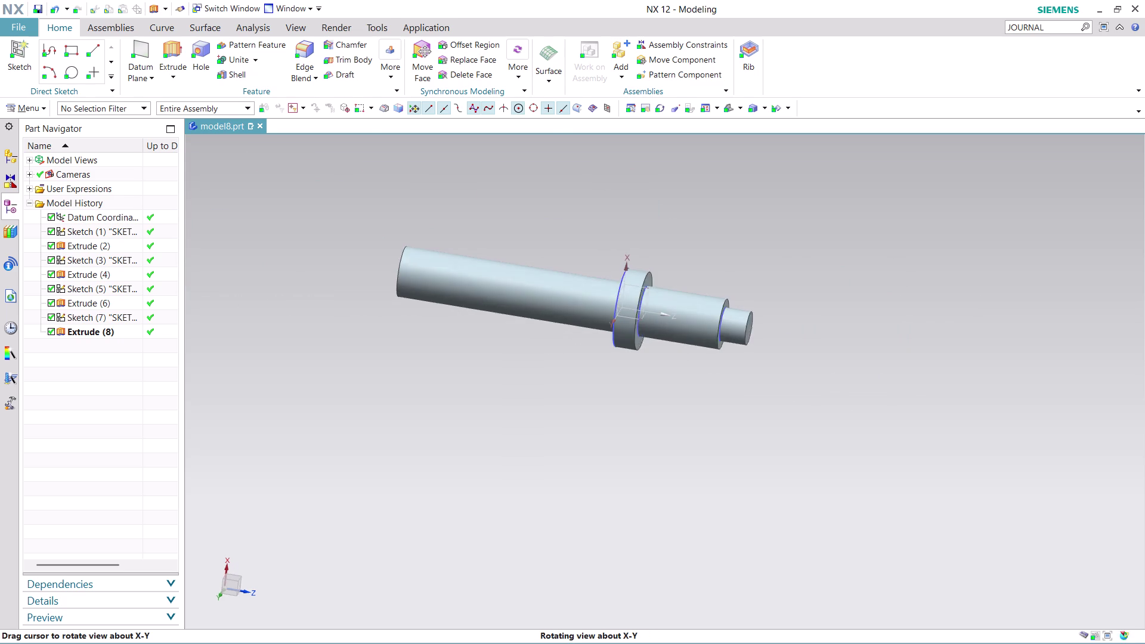
middle_drag(765, 320, 610, 295)
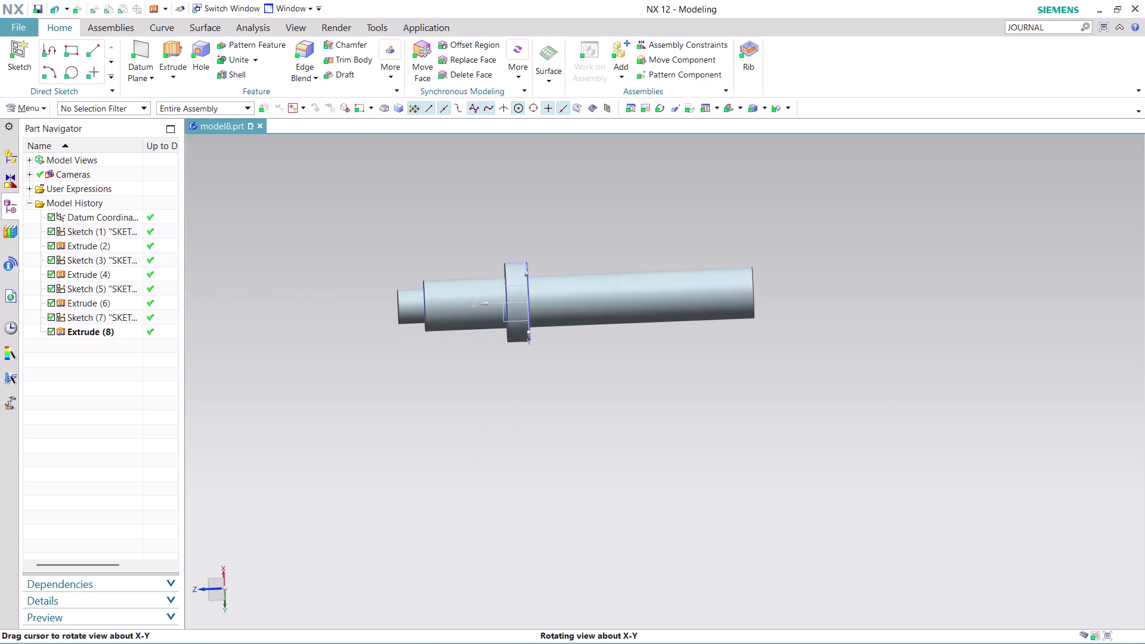
middle_drag(609, 295, 611, 350)
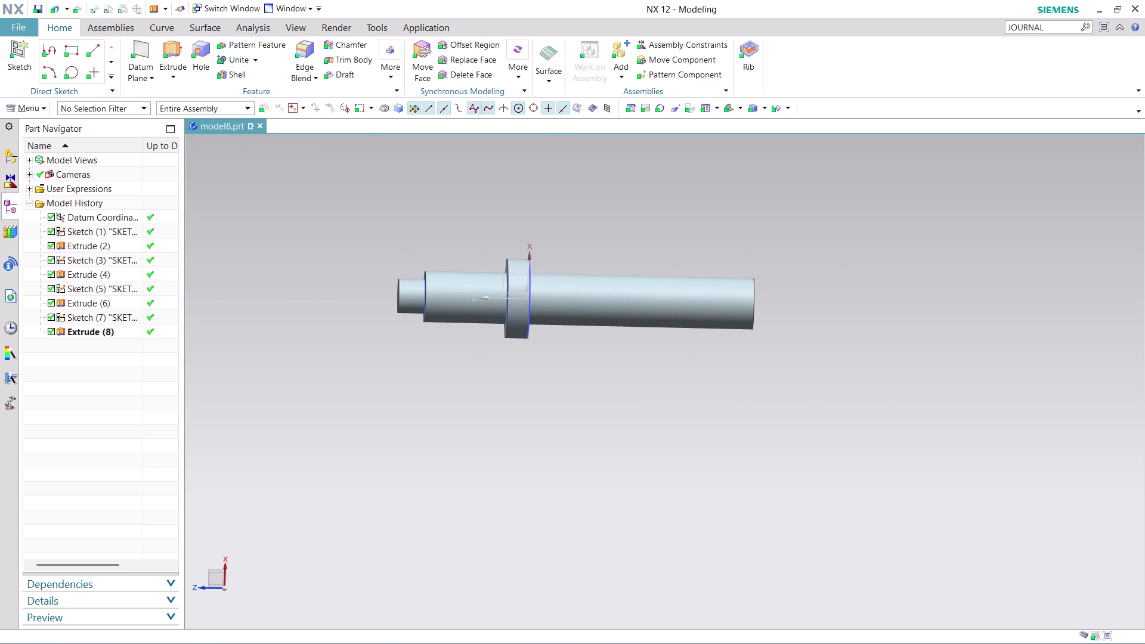
click(33, 106)
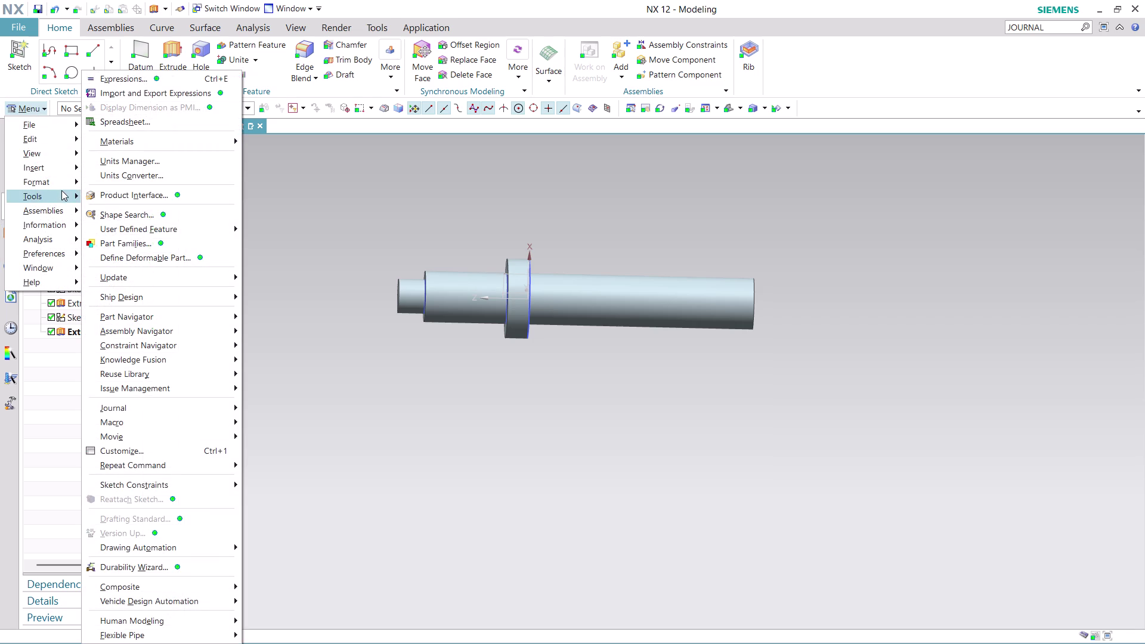
click(167, 182)
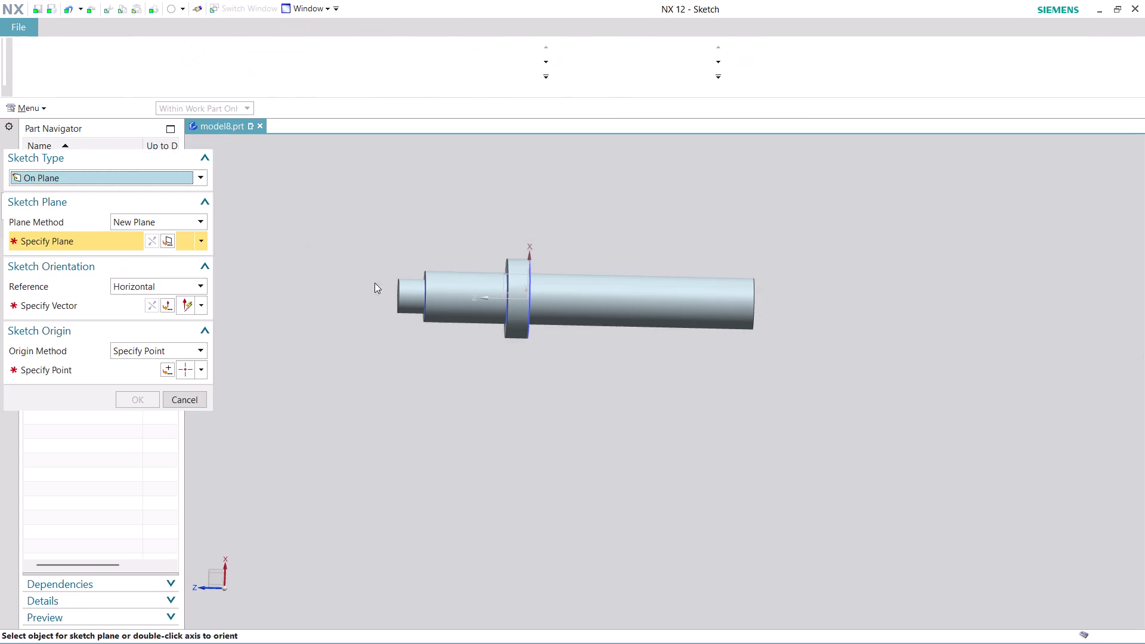
click(651, 300)
click(732, 312)
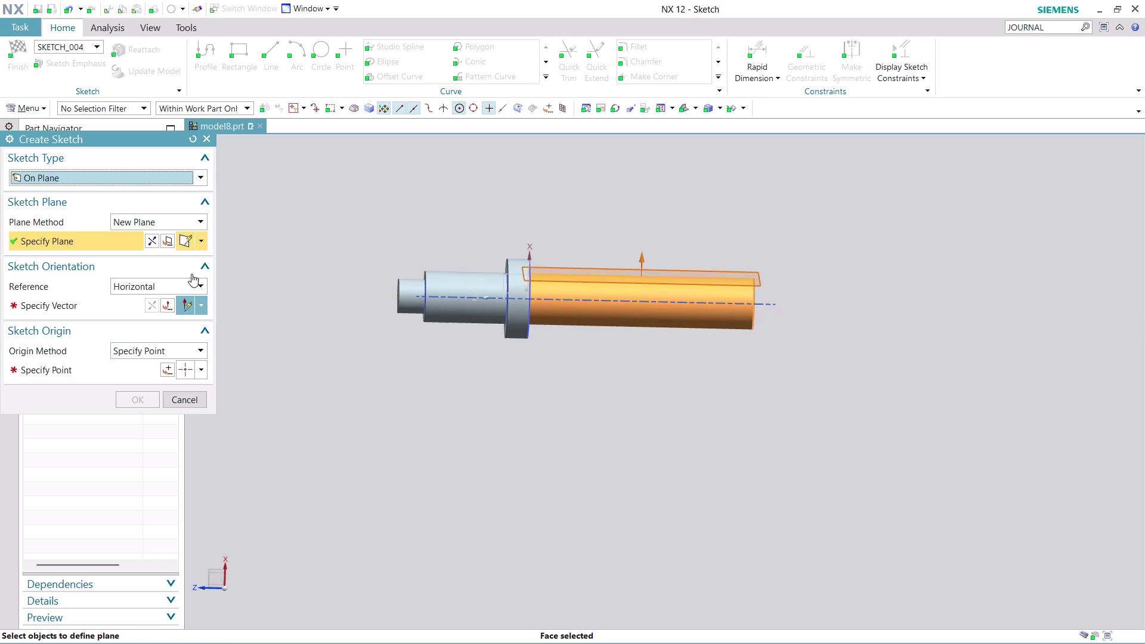
key(ctrl+z)
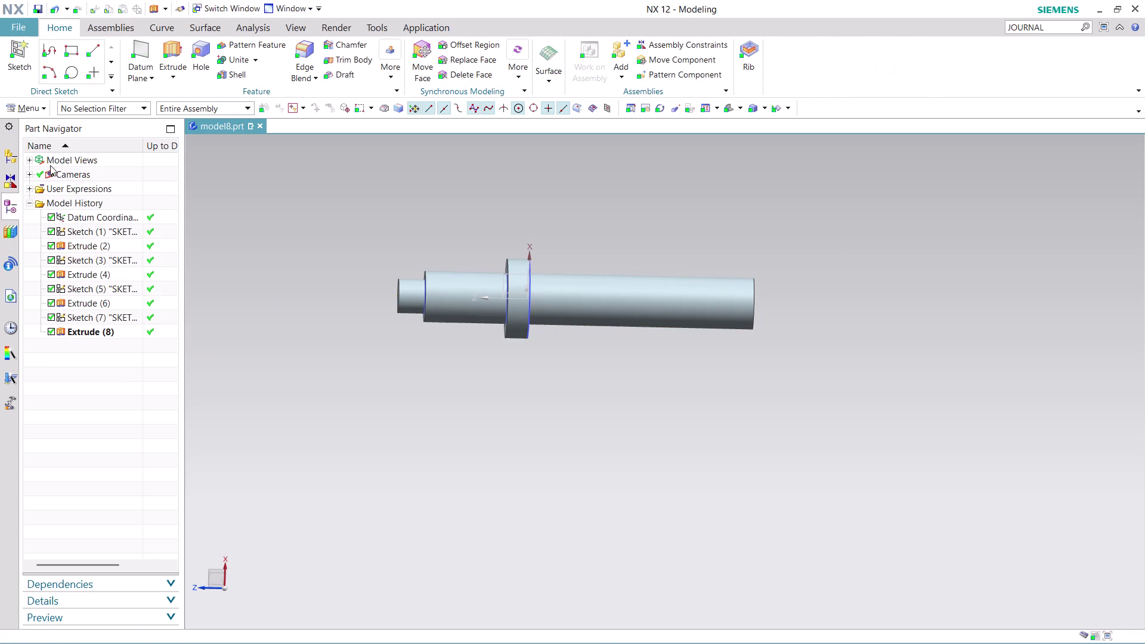
click(36, 111)
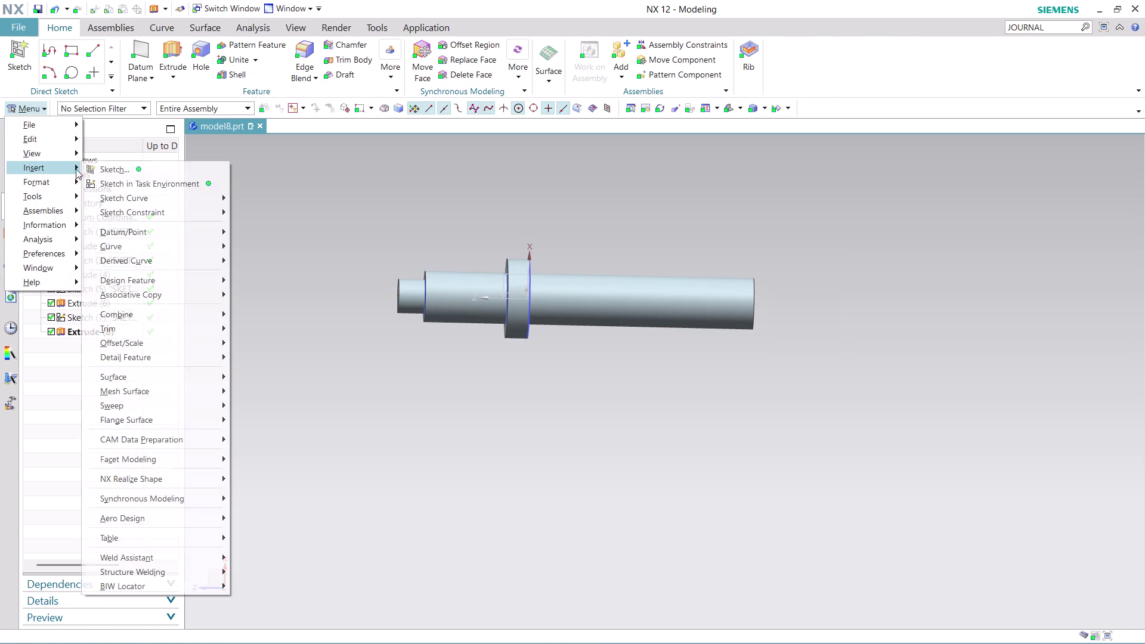
Create Sketch (9) on the XZ datum plane with a horizontal reference vector and origin point.
click(175, 183)
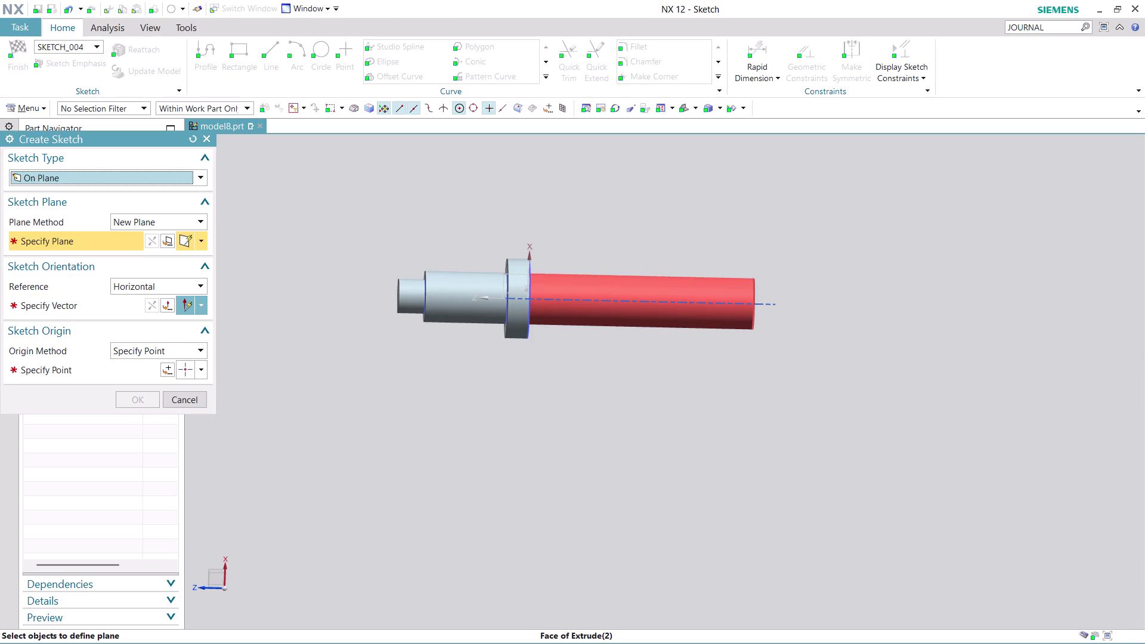
scroll(up, 3)
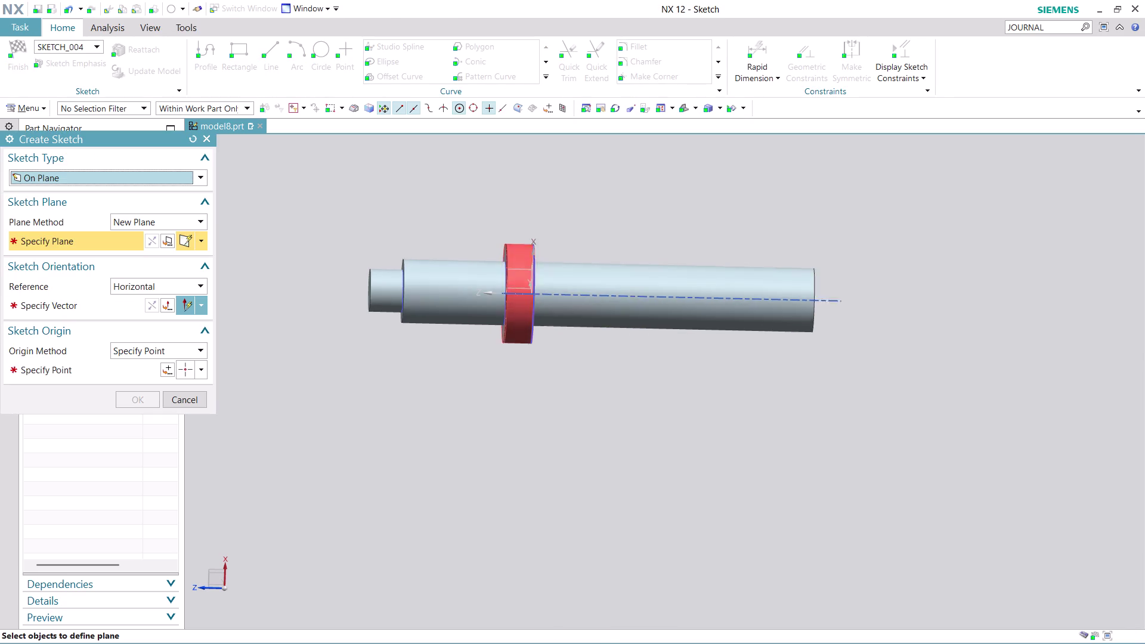
scroll(up, 3)
scroll(up, 3)
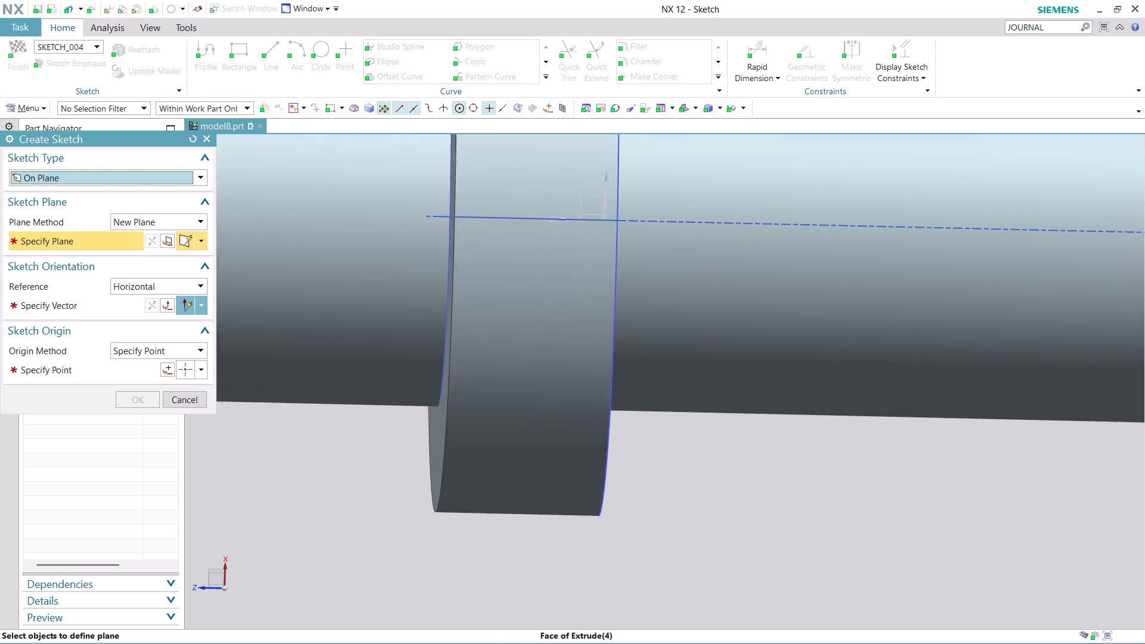
click(589, 195)
scroll(down, 3)
scroll(down, 3)
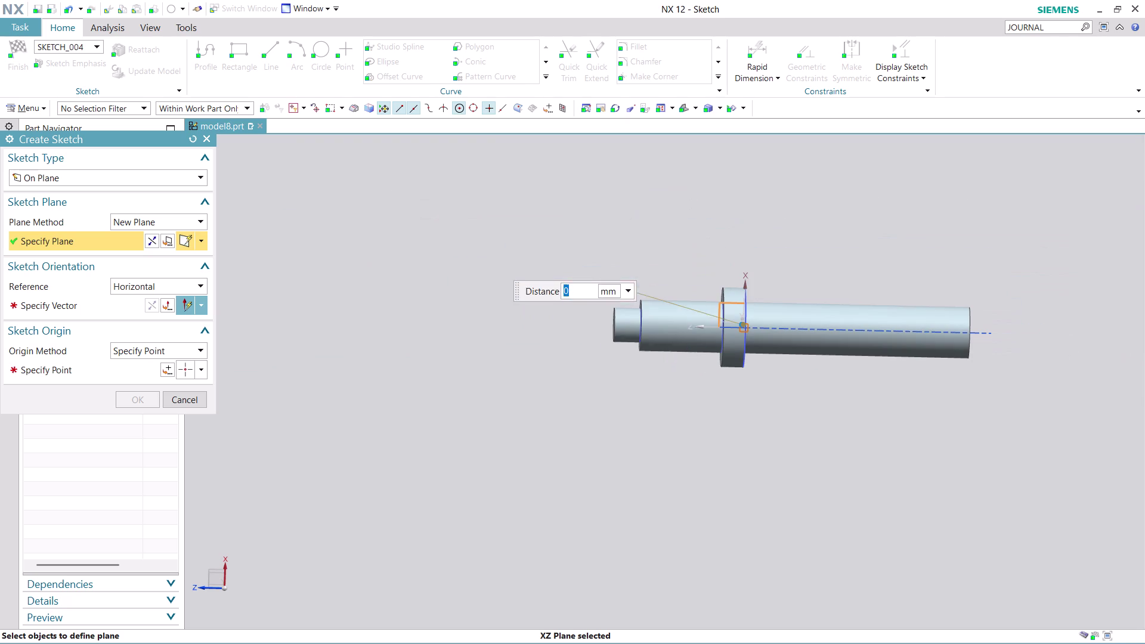
click(102, 302)
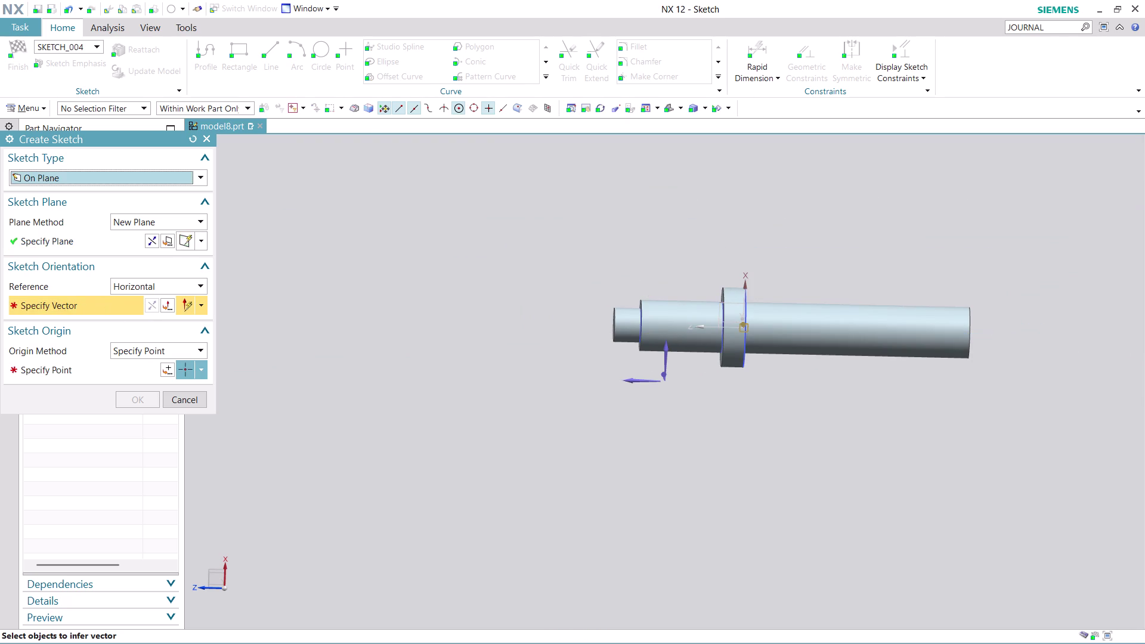
click(631, 386)
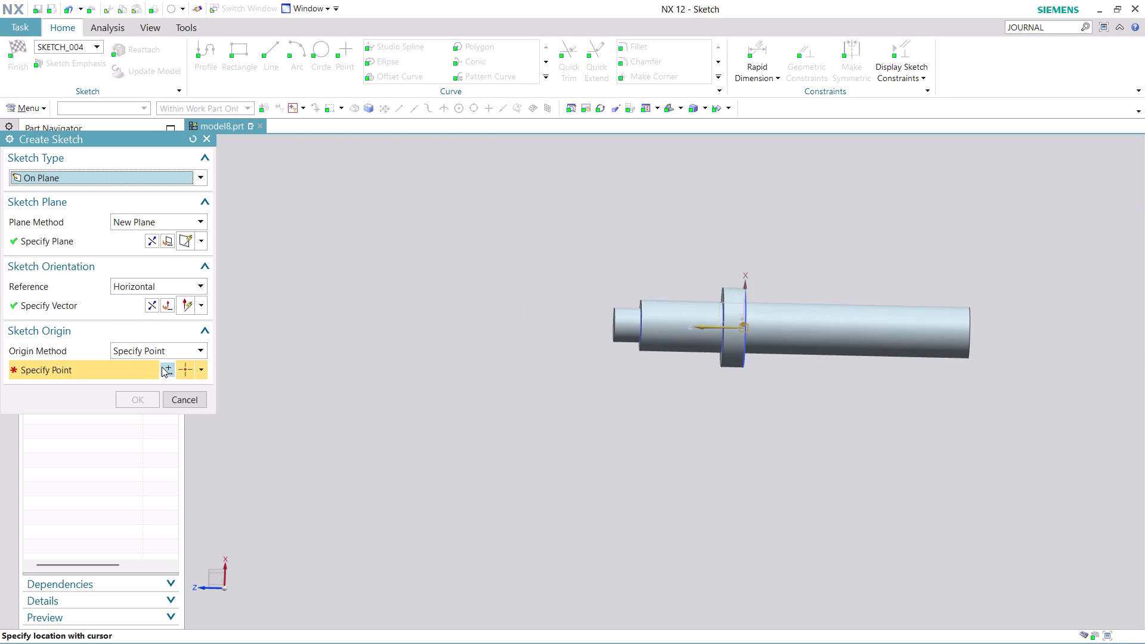
click(164, 366)
click(142, 389)
click(142, 398)
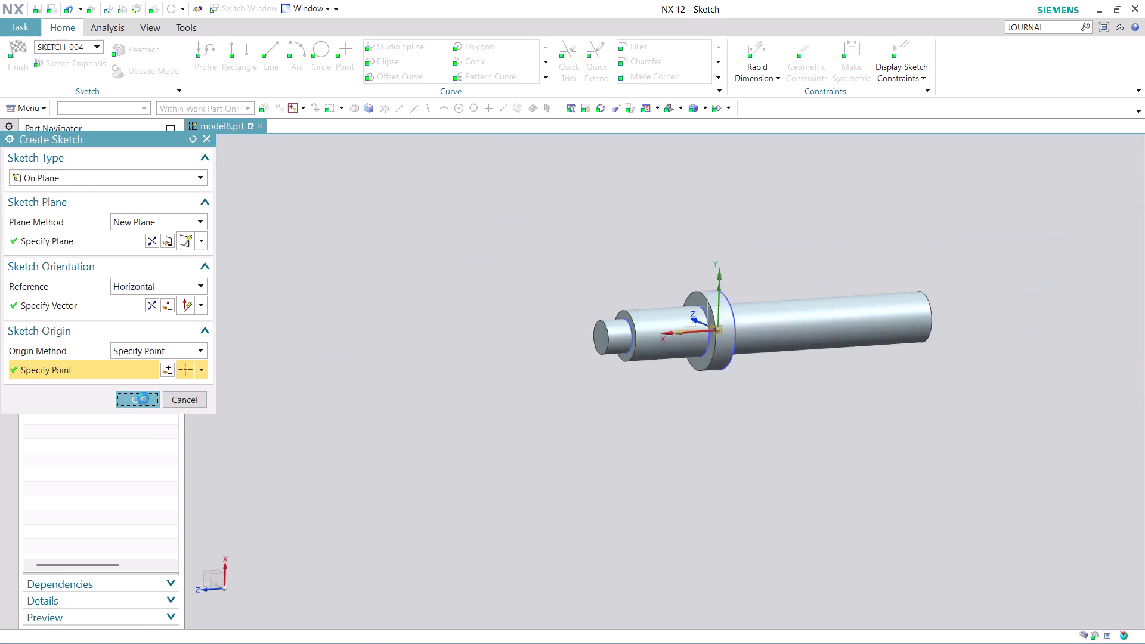
scroll(up, 3)
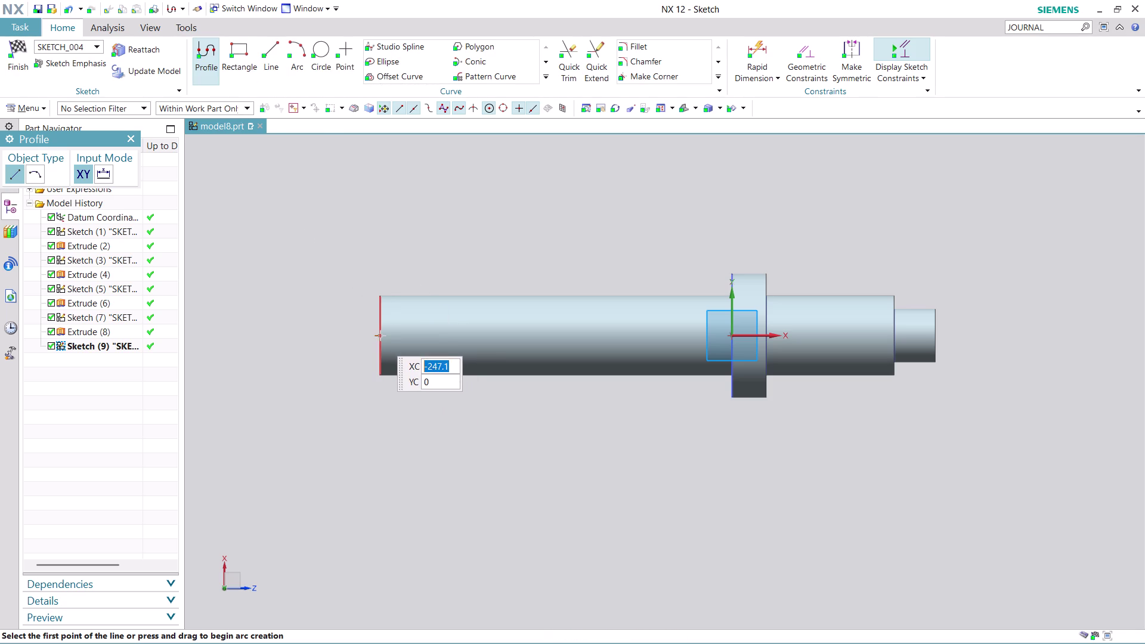
Draw a closed four-line rectangle, 204 long, from the shaft's left edge along its axis.
click(380, 336)
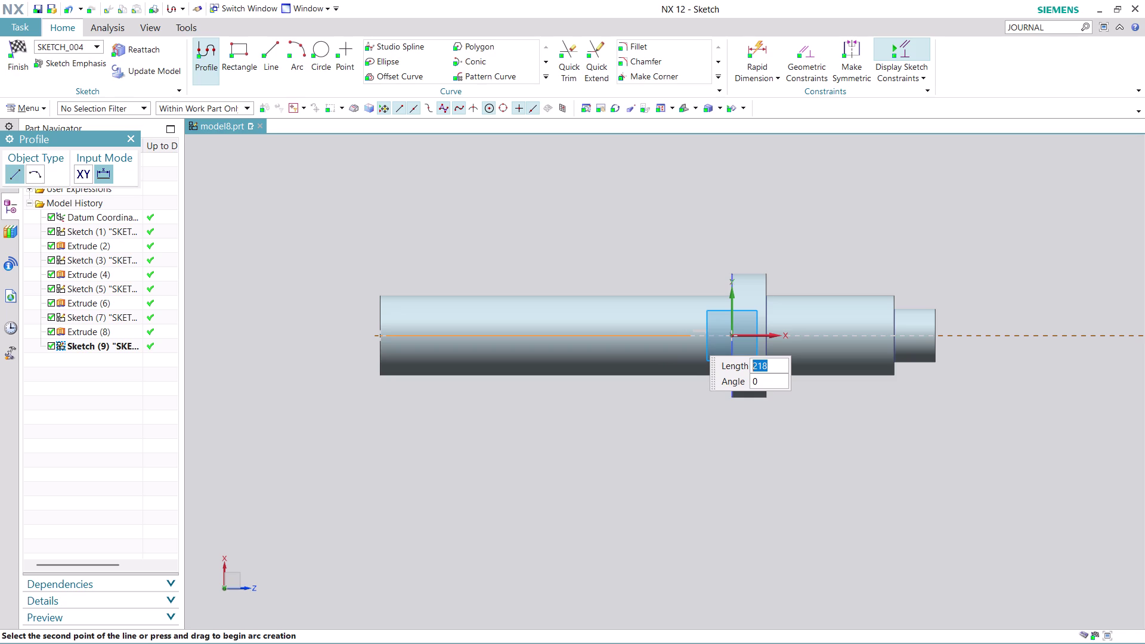
key(Escape)
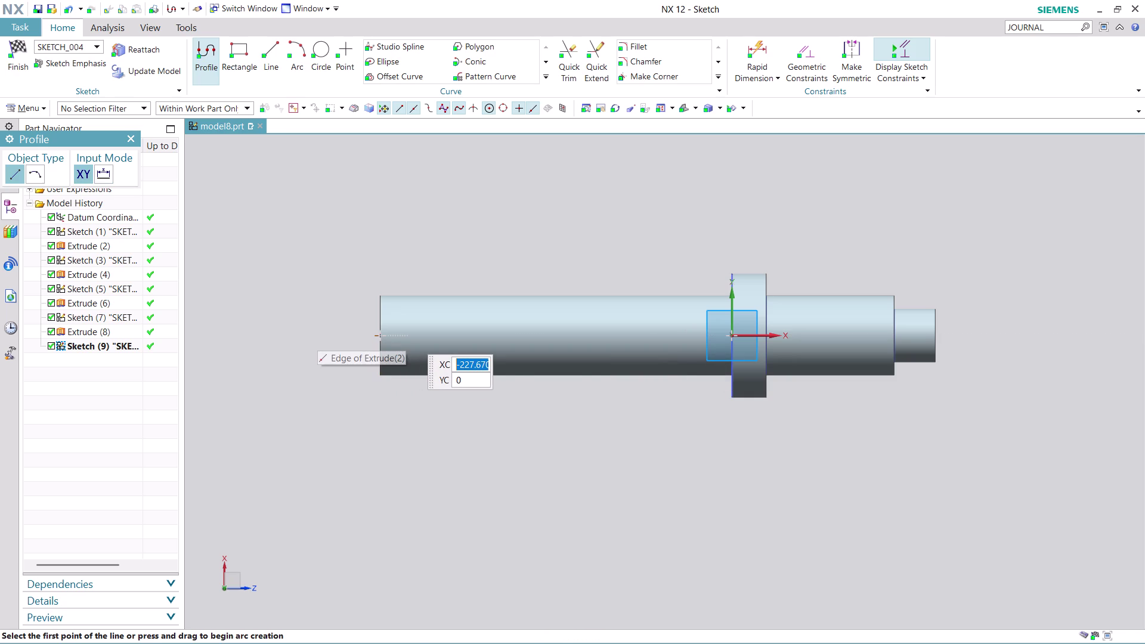
click(408, 335)
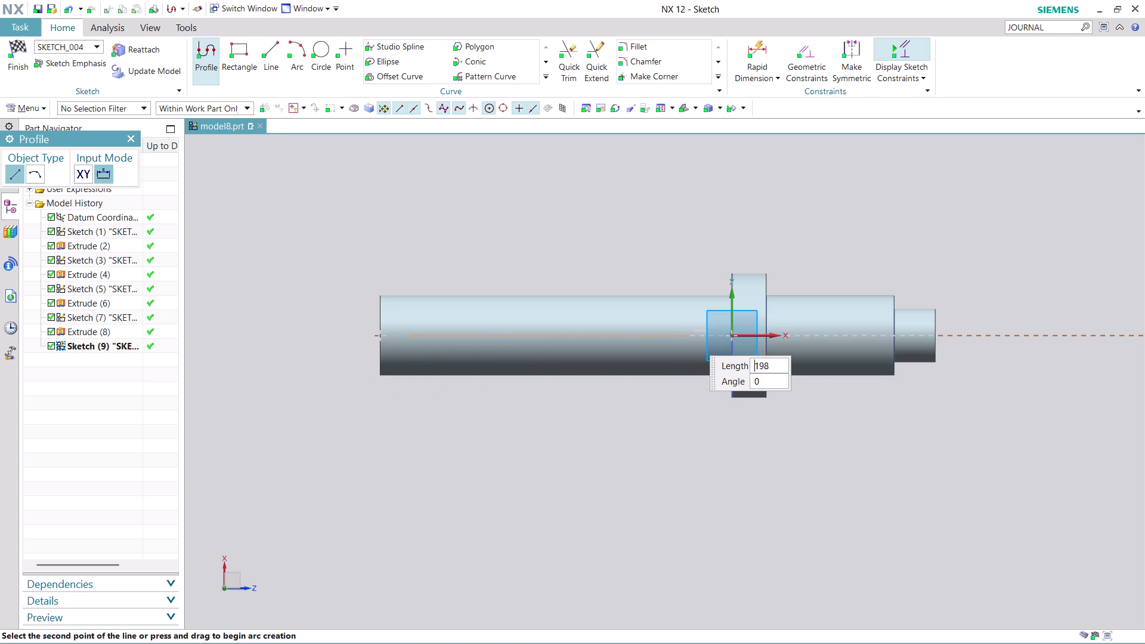
click(698, 336)
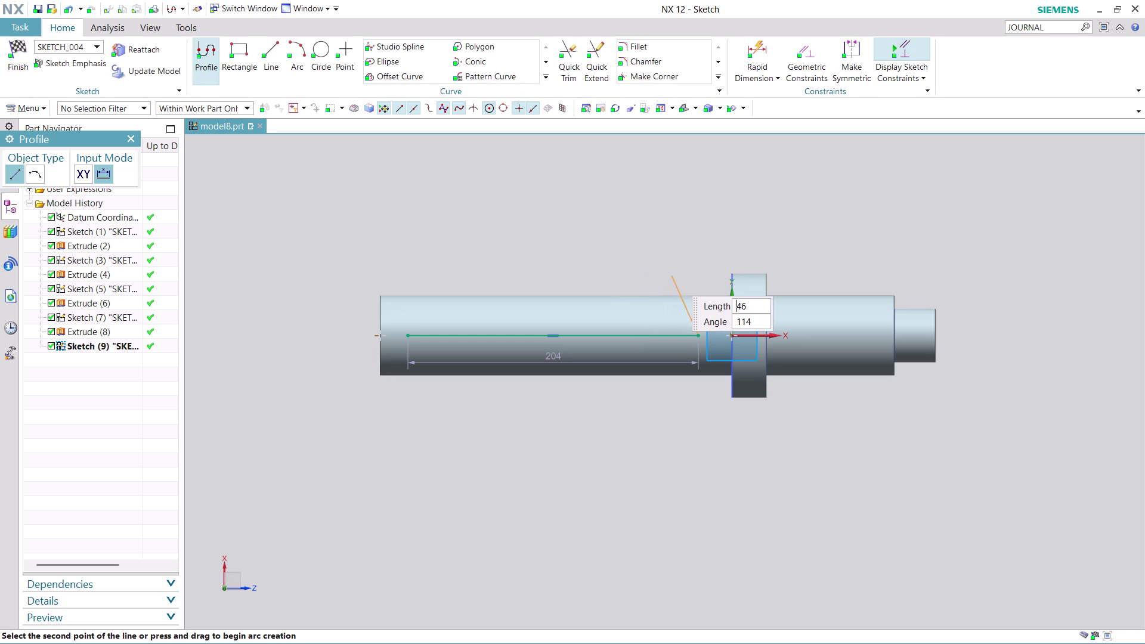
click(698, 277)
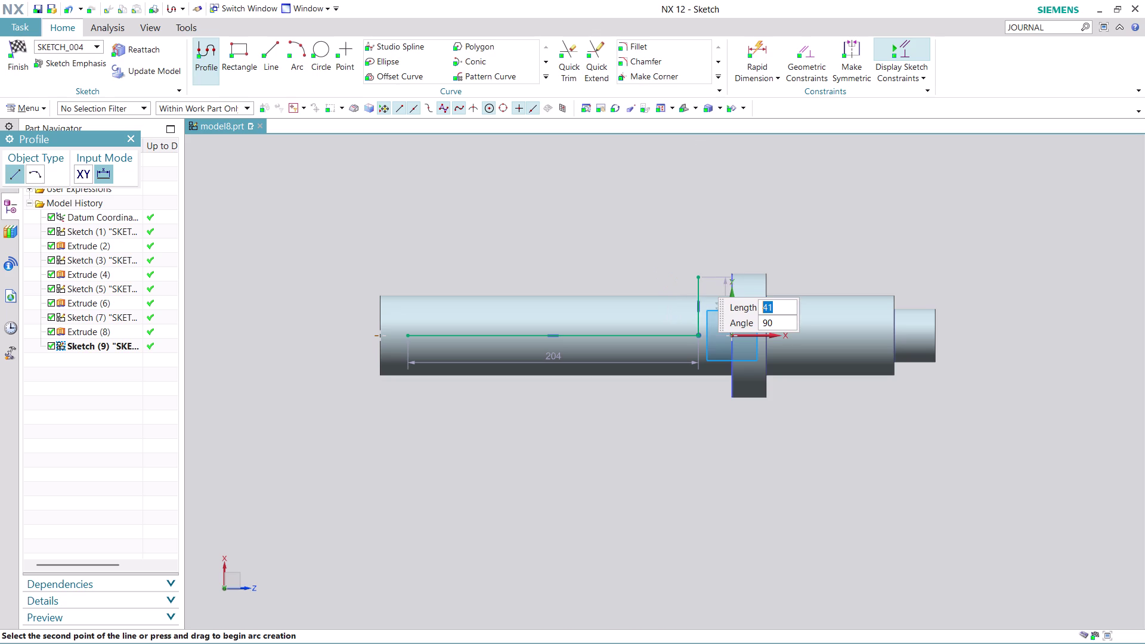
click(407, 274)
click(411, 338)
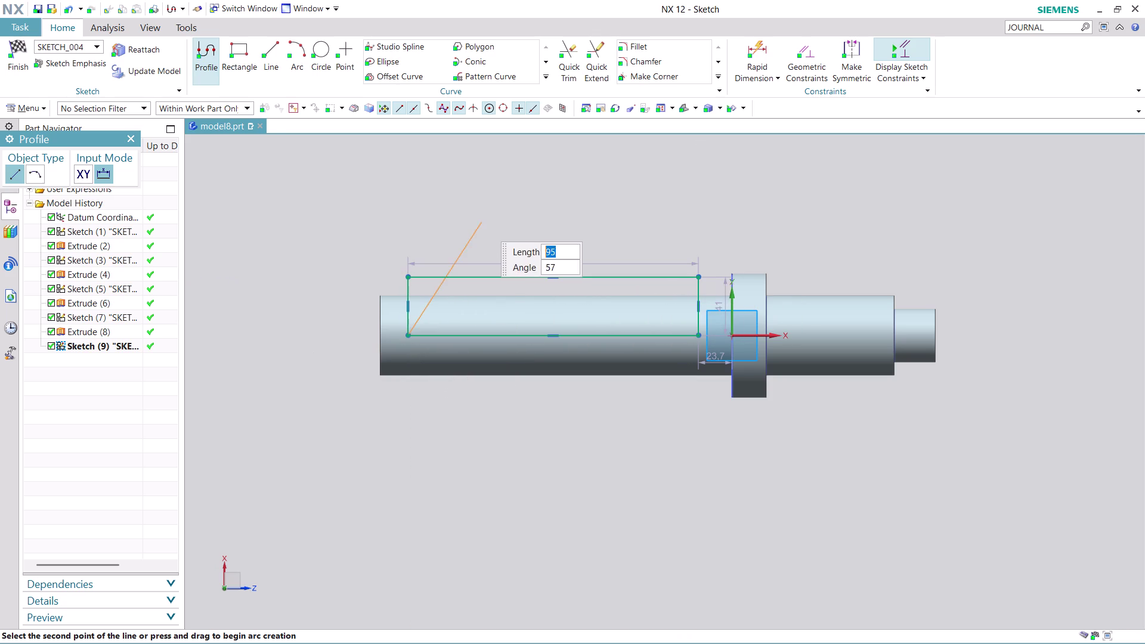
key(Escape)
key(Escape)
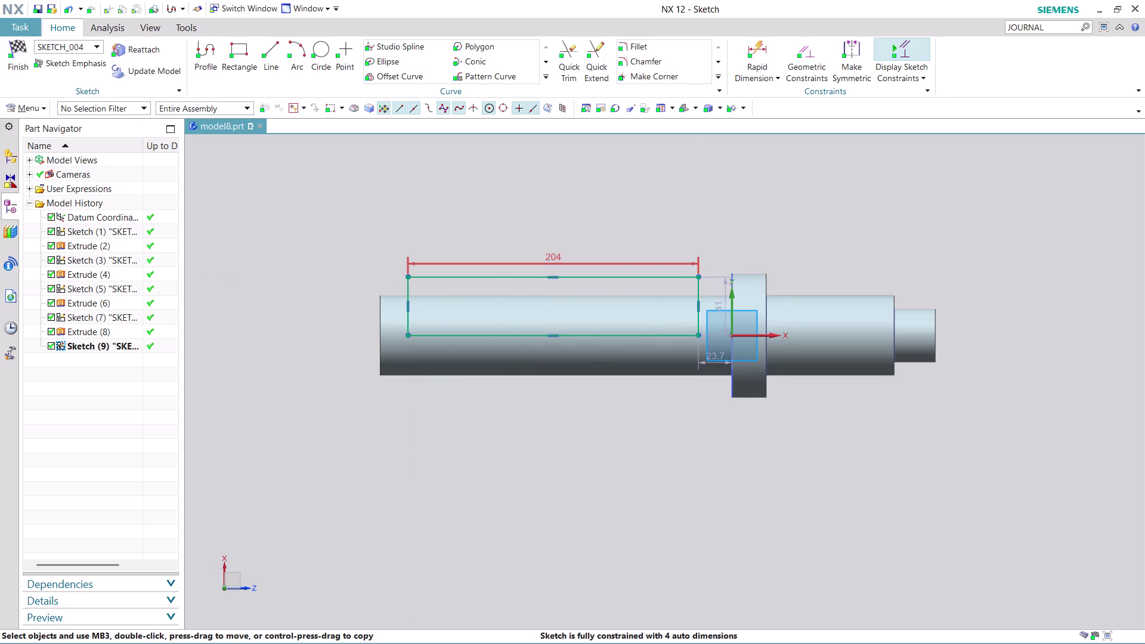
drag(552, 259, 552, 206)
Change the rectangle's 204 length dimension to 193.8 mm, keeping the expression and adjusting geometry.
double_click(552, 206)
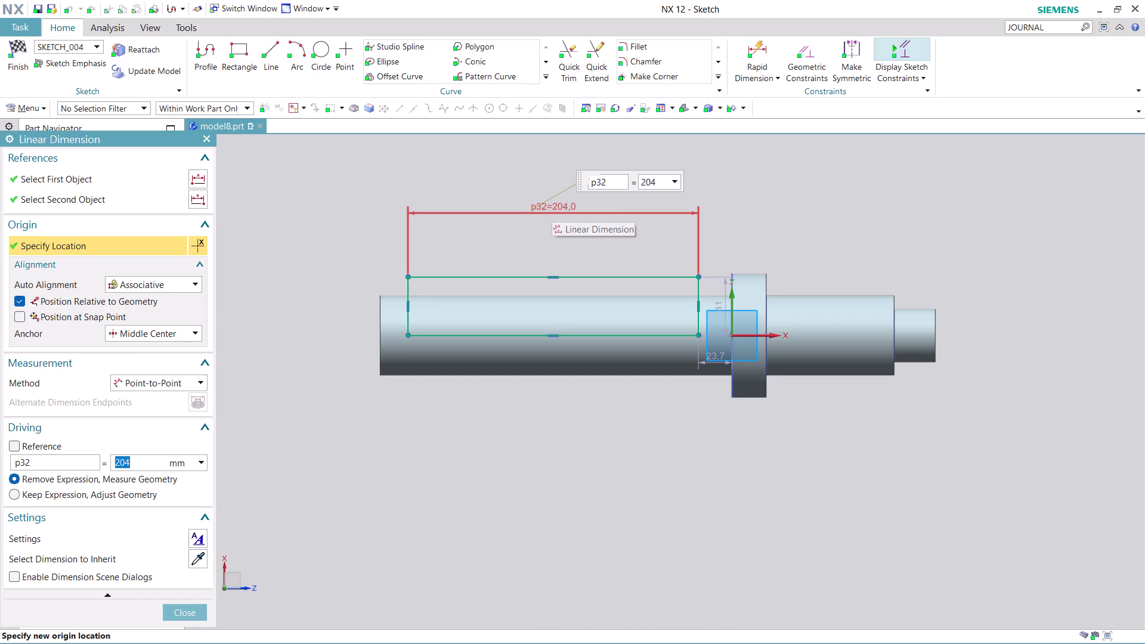
text(193)
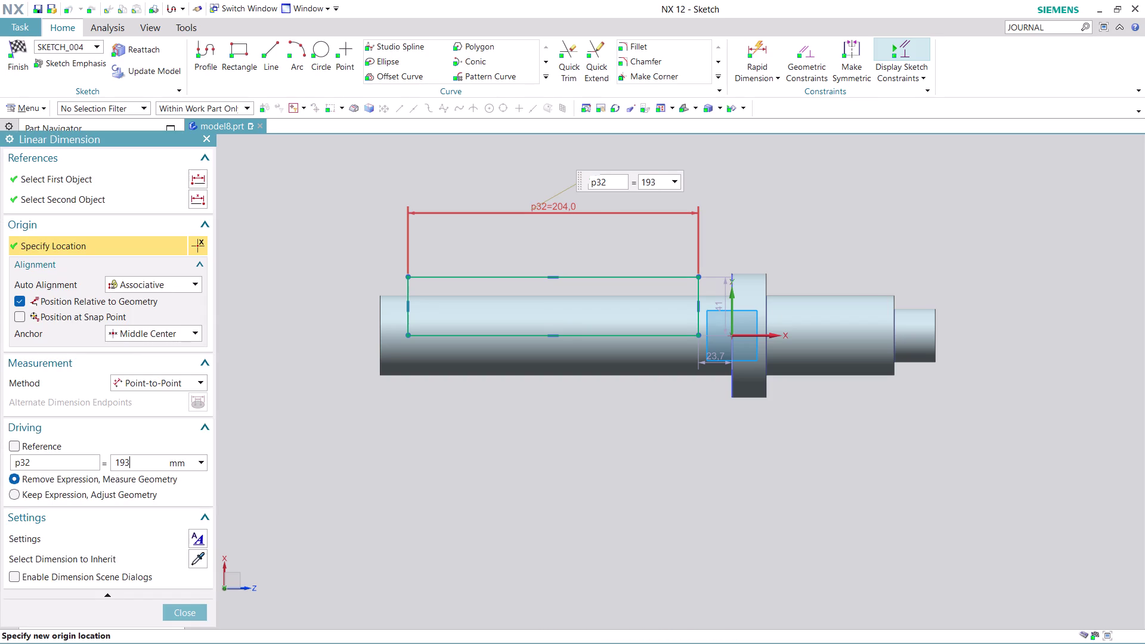
text(.8)
key(Return)
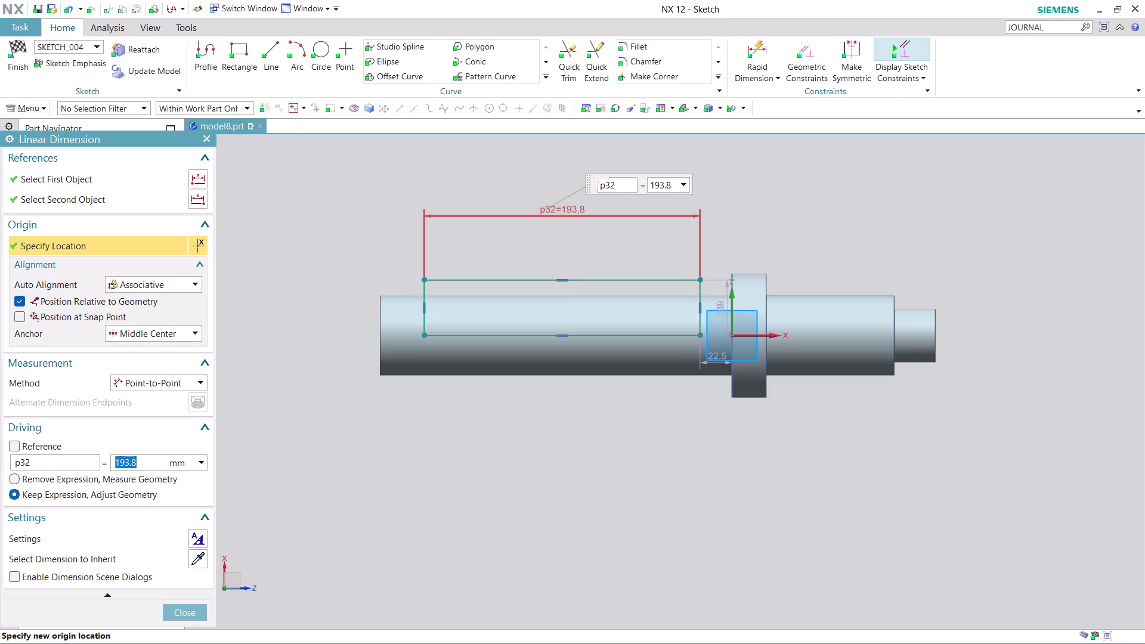
click(188, 616)
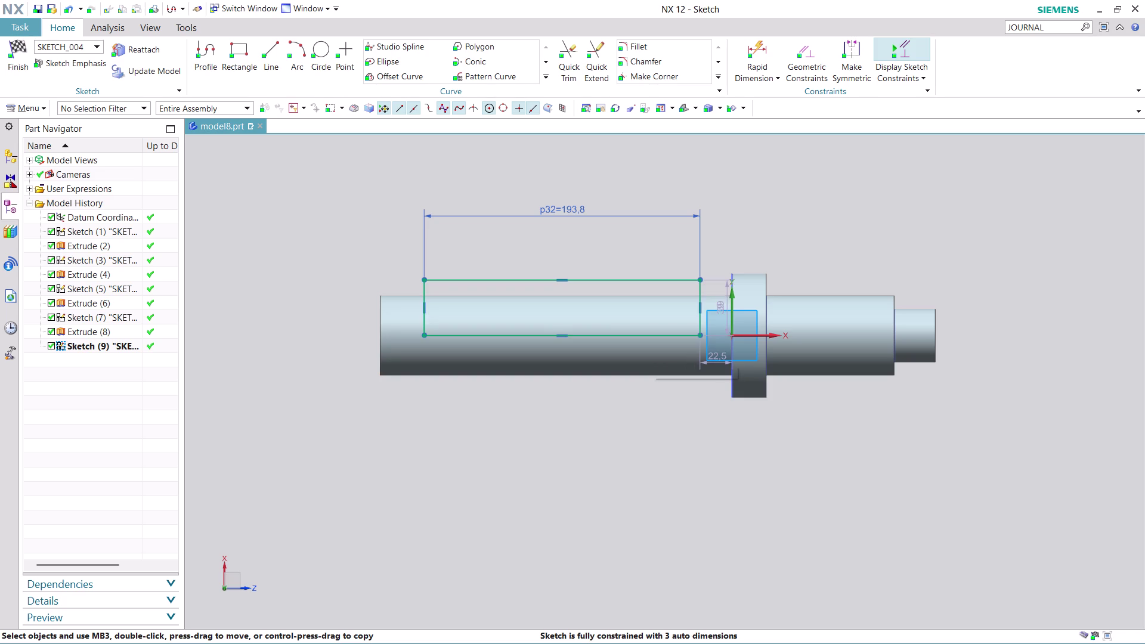
Change the 22.5 offset dimension to 38.2 mm, keeping the expression.
scroll(up, 3)
drag(680, 317, 690, 436)
double_click(685, 441)
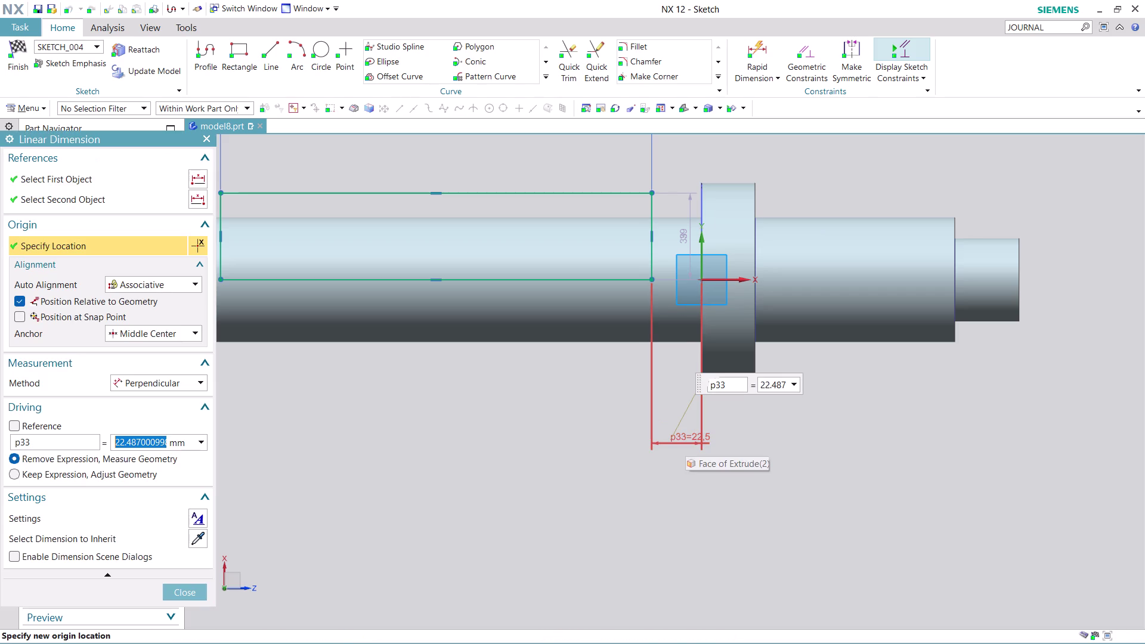
text(38)
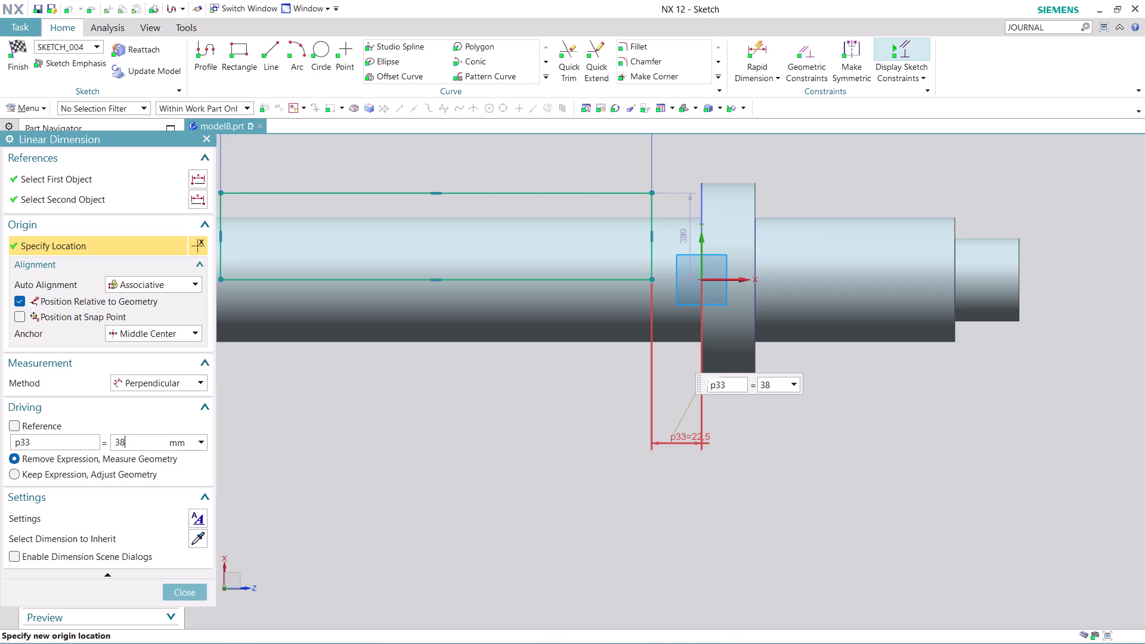
text(.2)
key(Return)
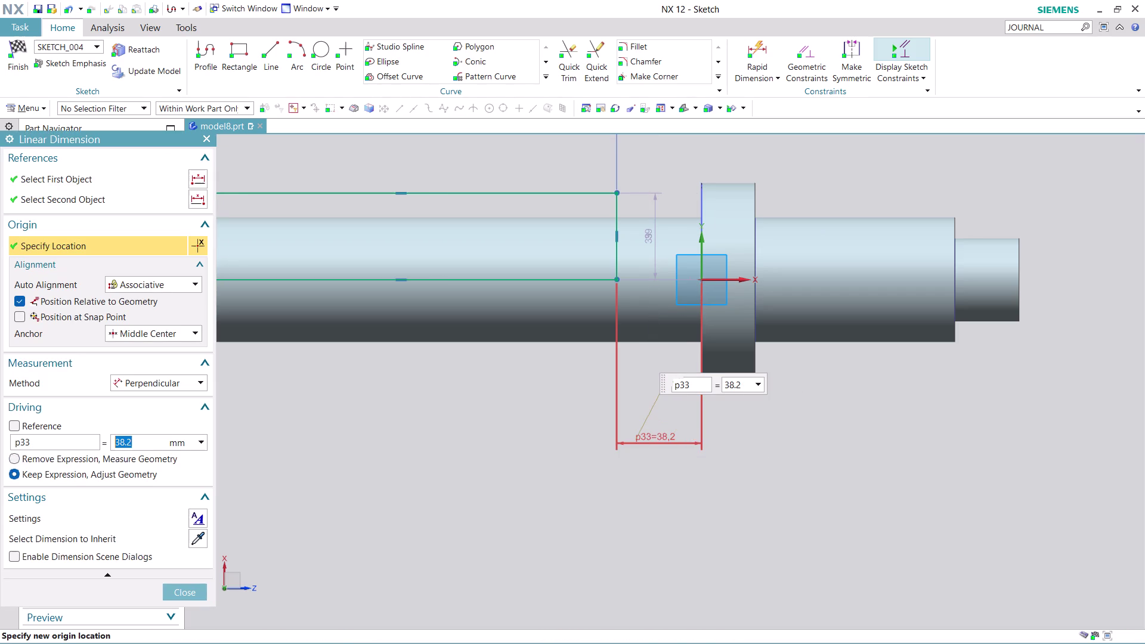
click(197, 595)
Recentre the view on the sketch and finish Sketch (9), returning to modeling.
scroll(down, 3)
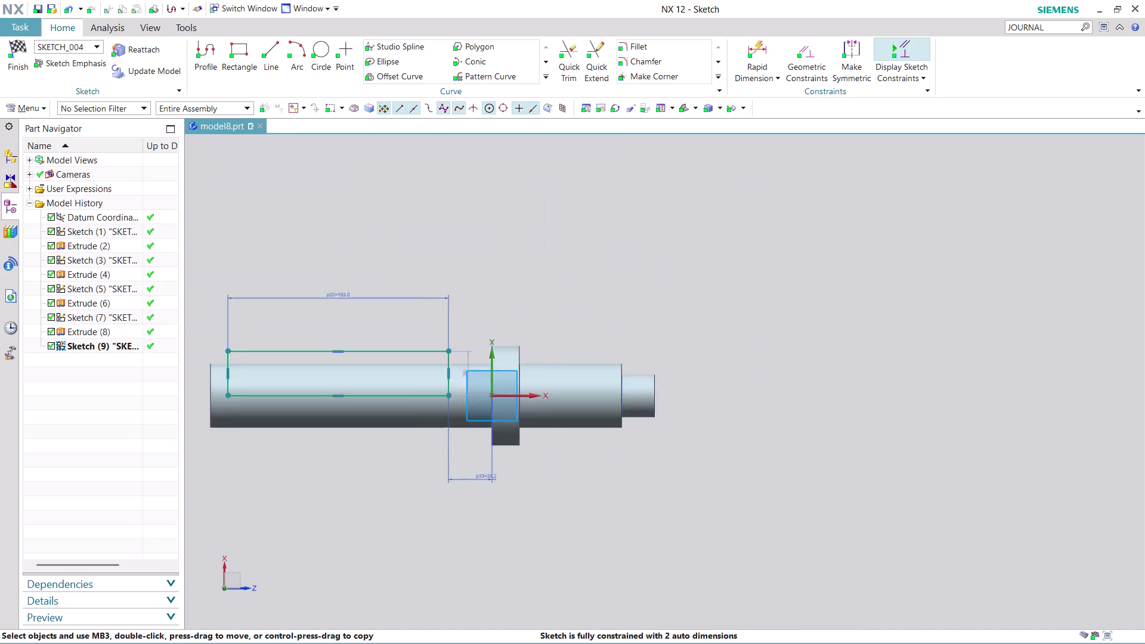
scroll(down, 3)
scroll(up, 3)
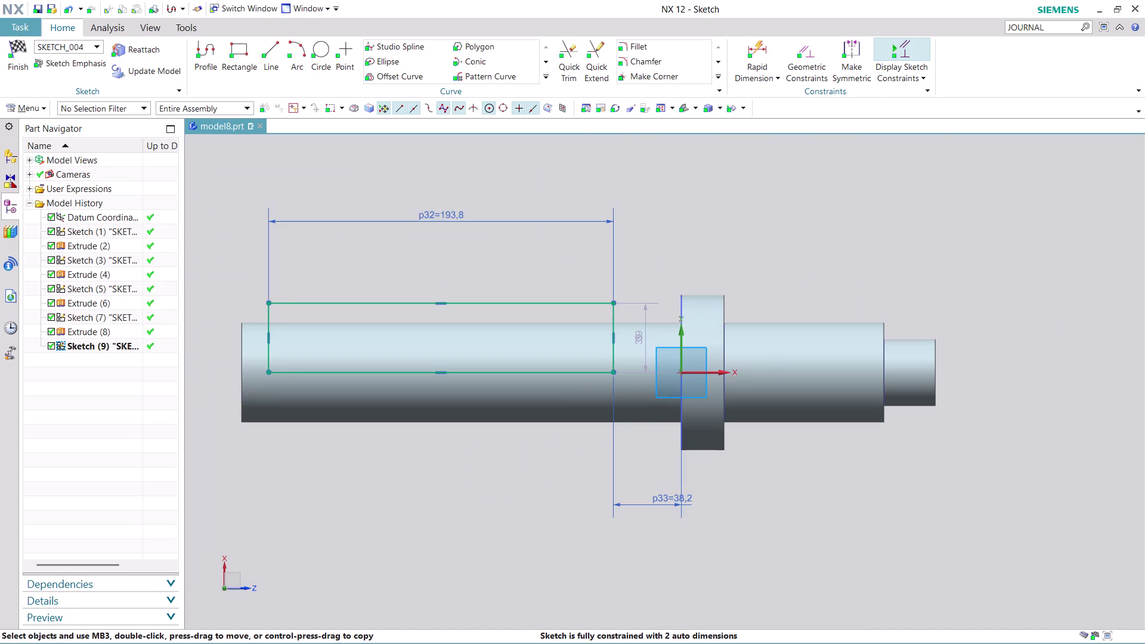
scroll(up, 3)
middle_drag(590, 563, 590, 562)
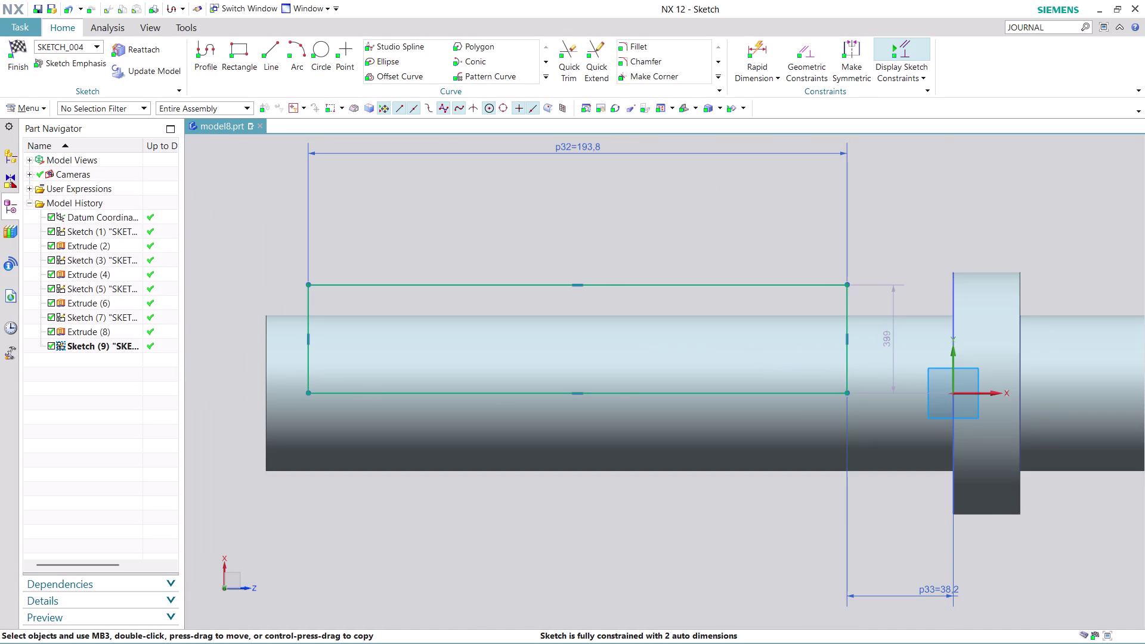
middle_drag(590, 562, 638, 533)
middle_click(658, 526)
scroll(down, 3)
scroll(up, 3)
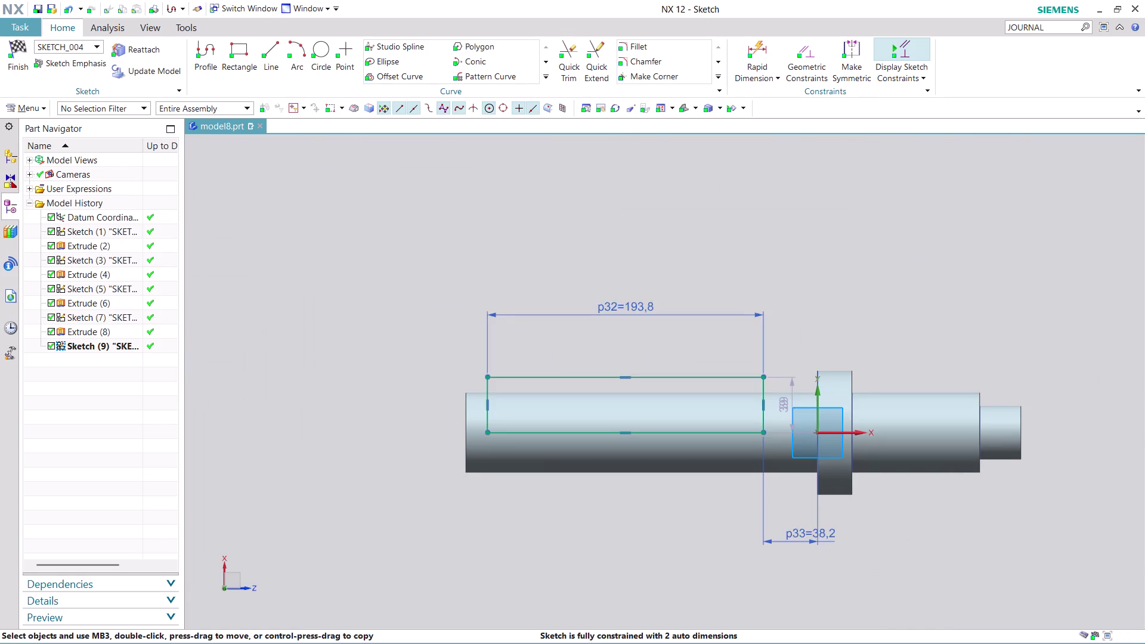
scroll(up, 3)
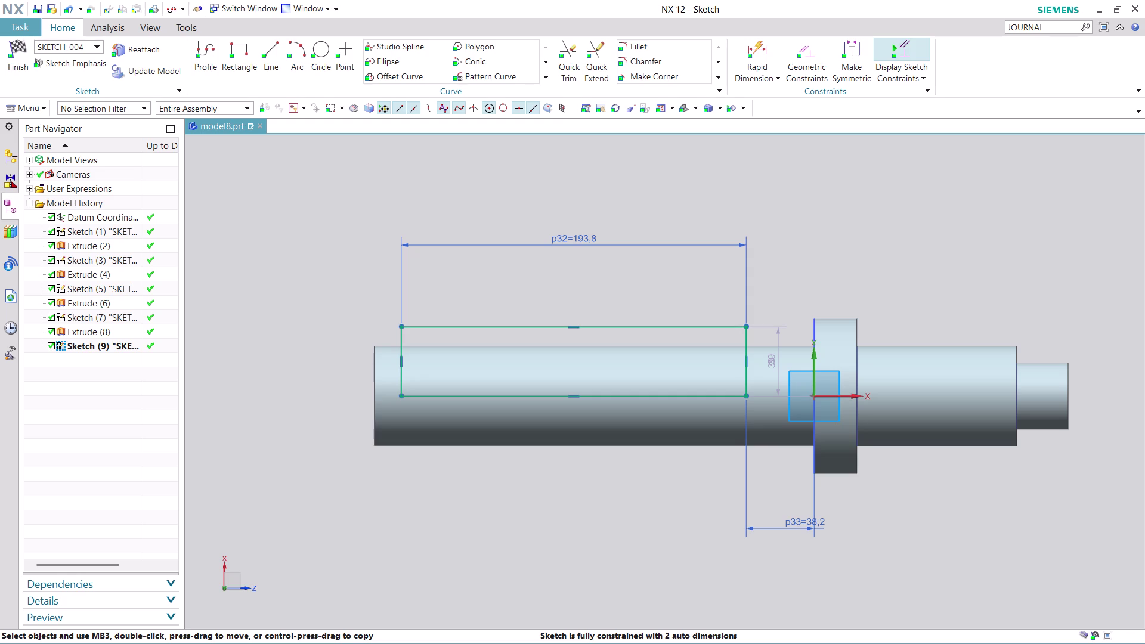
click(23, 68)
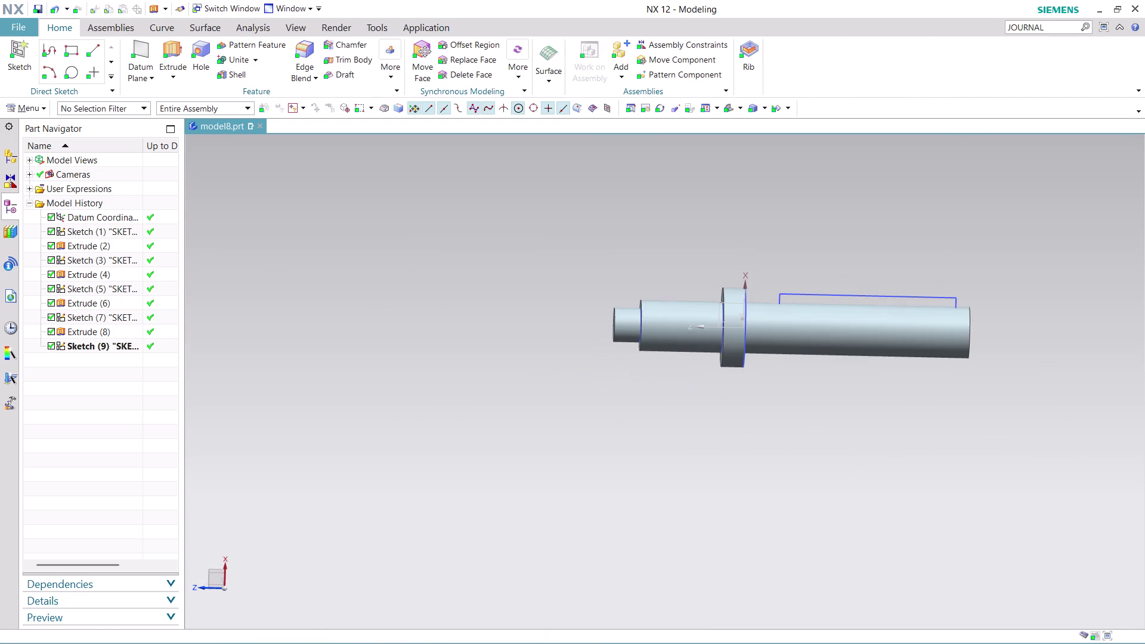
Extrude Sketch (9) symmetrically using Connected Curves, then undo the unwanted unite result.
scroll(up, 3)
middle_drag(929, 294, 932, 327)
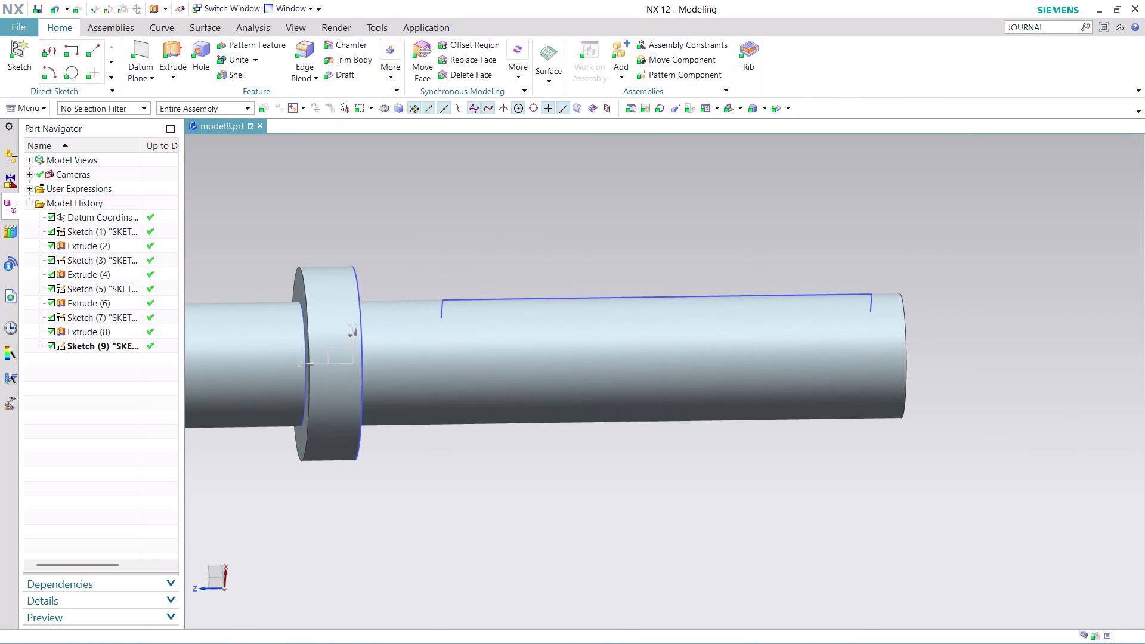
click(176, 50)
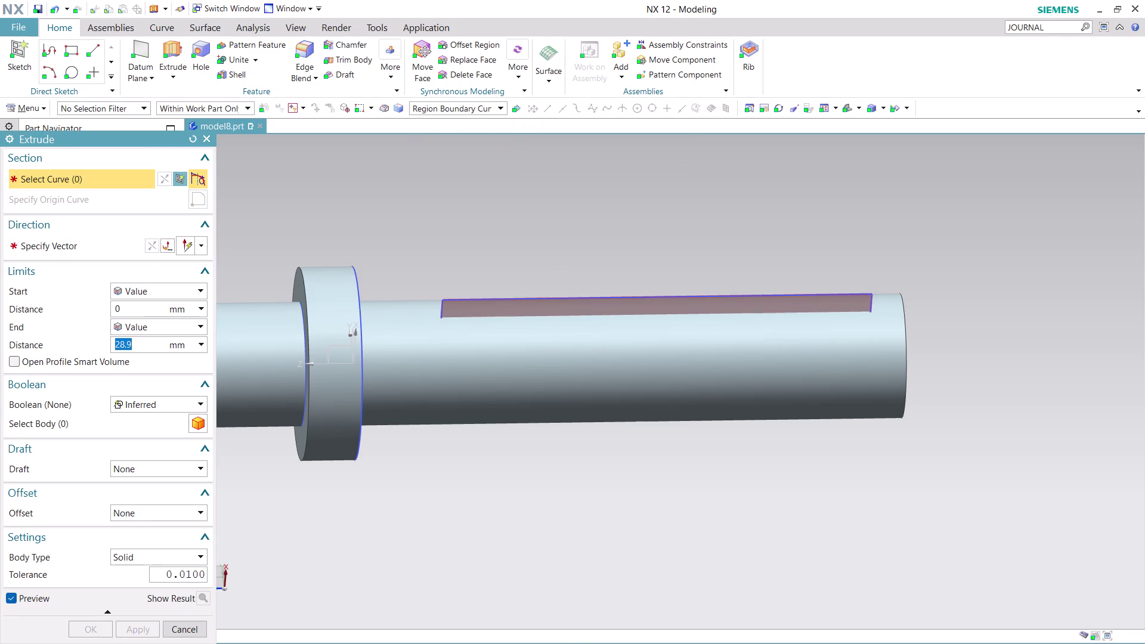
click(502, 107)
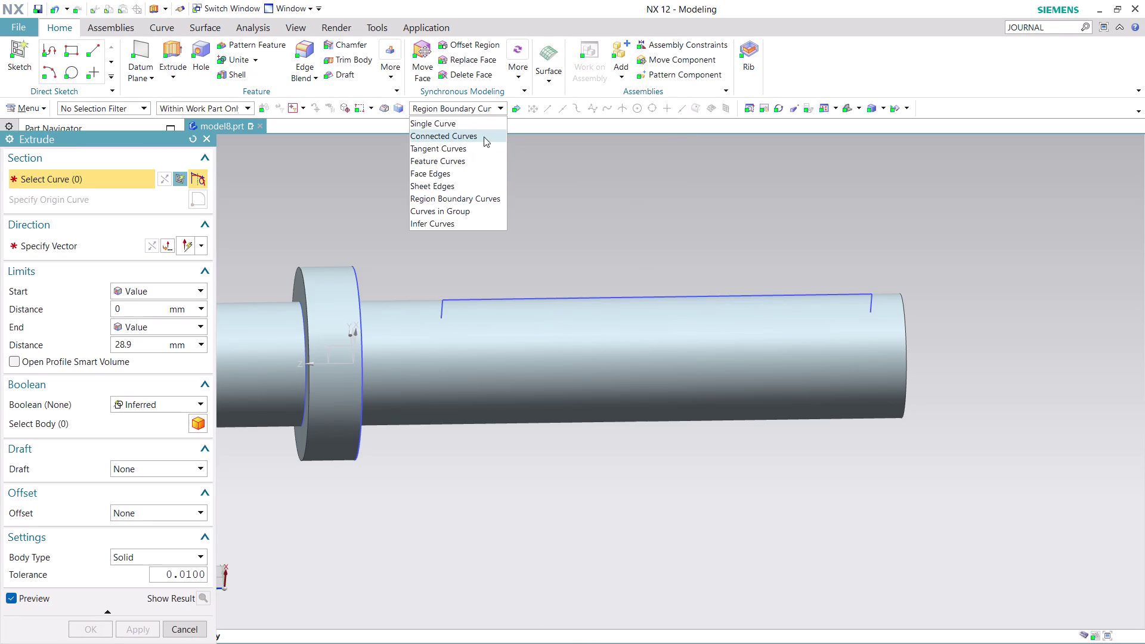
click(484, 136)
click(491, 299)
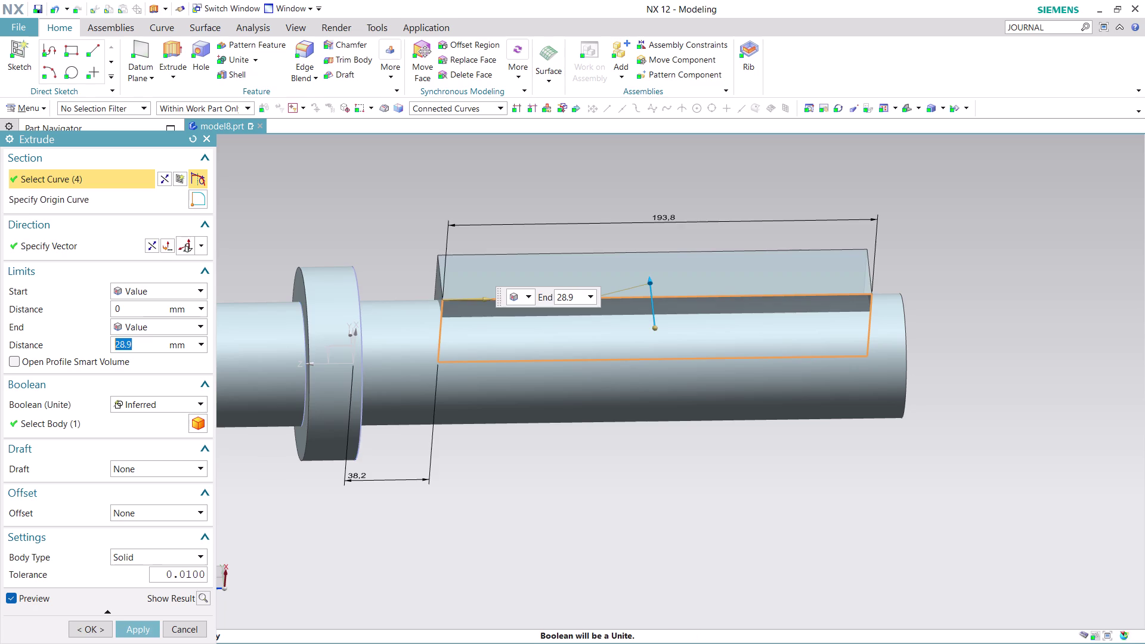
scroll(down, 3)
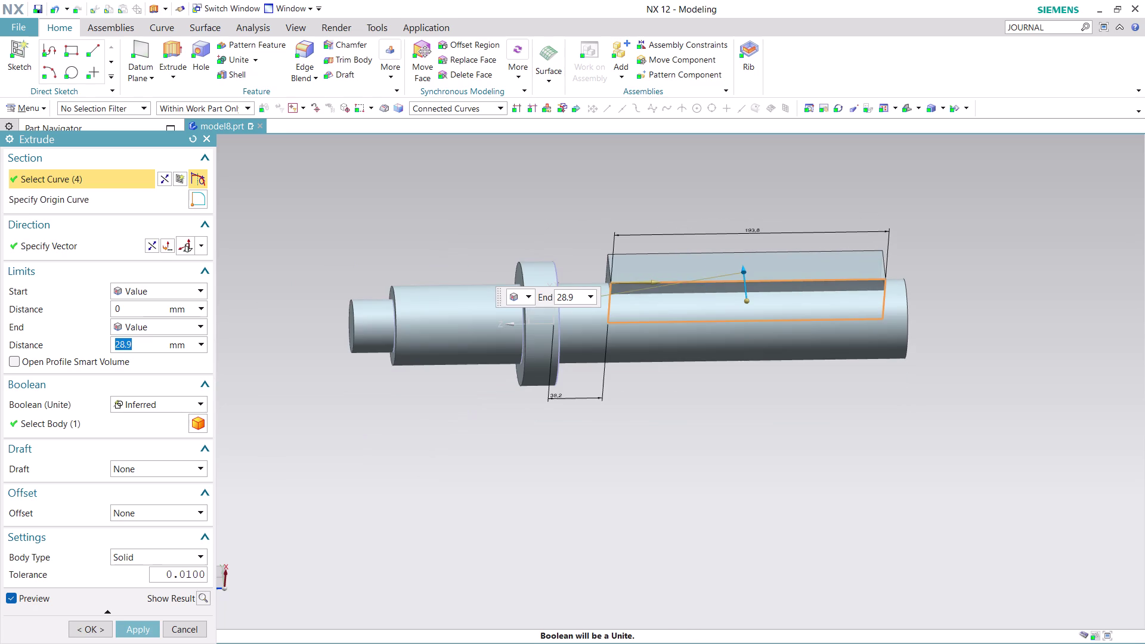
click(191, 325)
click(185, 352)
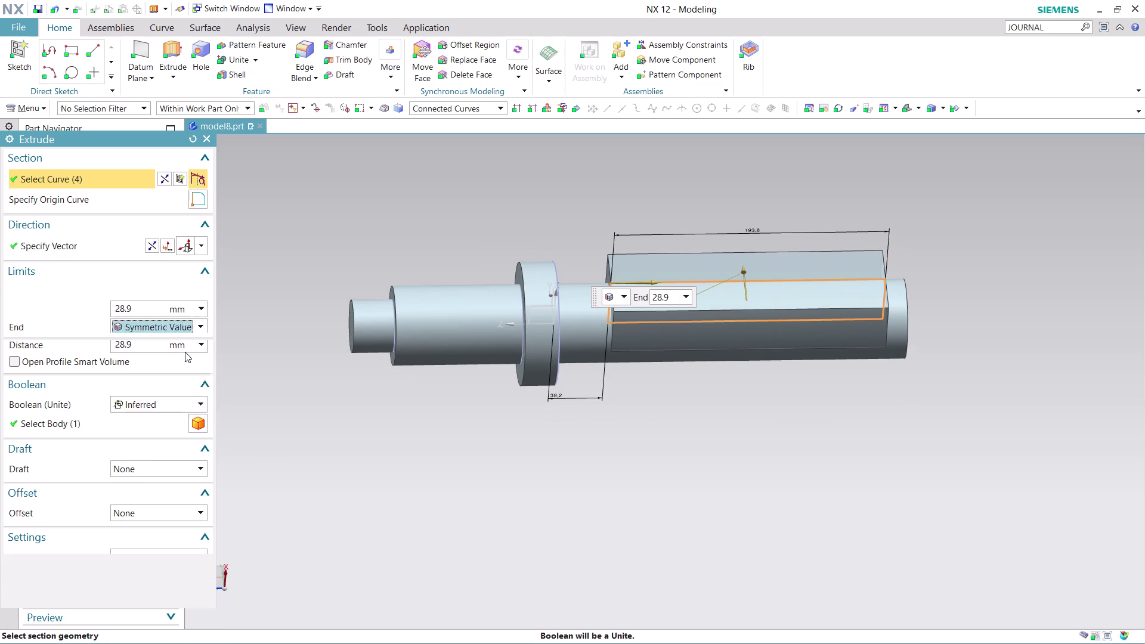
middle_drag(769, 436, 769, 435)
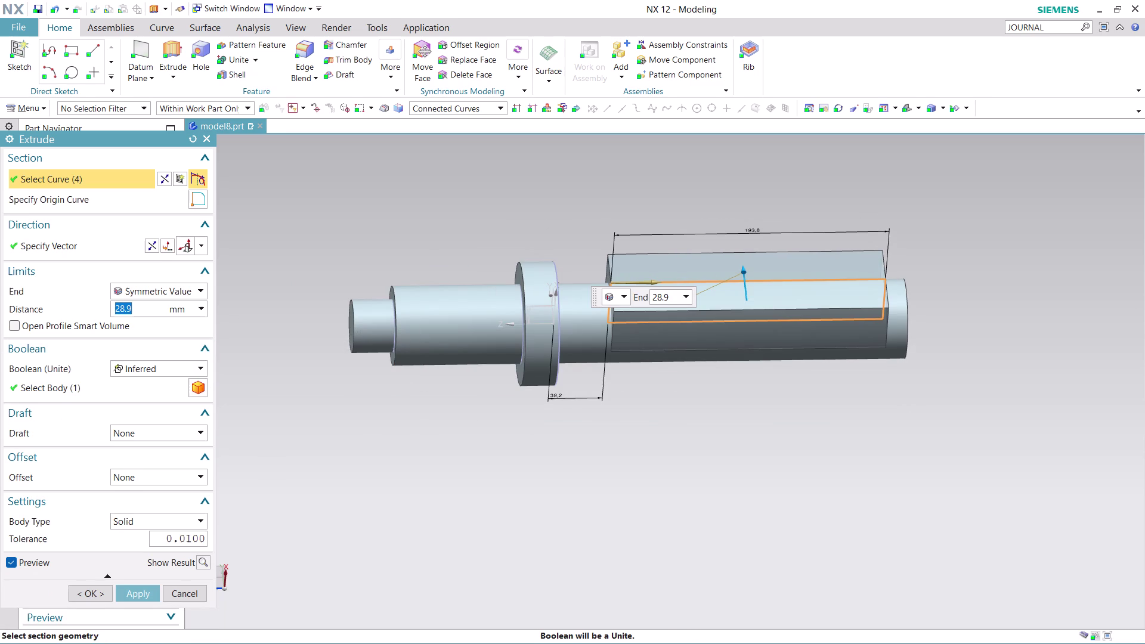
middle_drag(769, 435, 697, 426)
middle_click(697, 427)
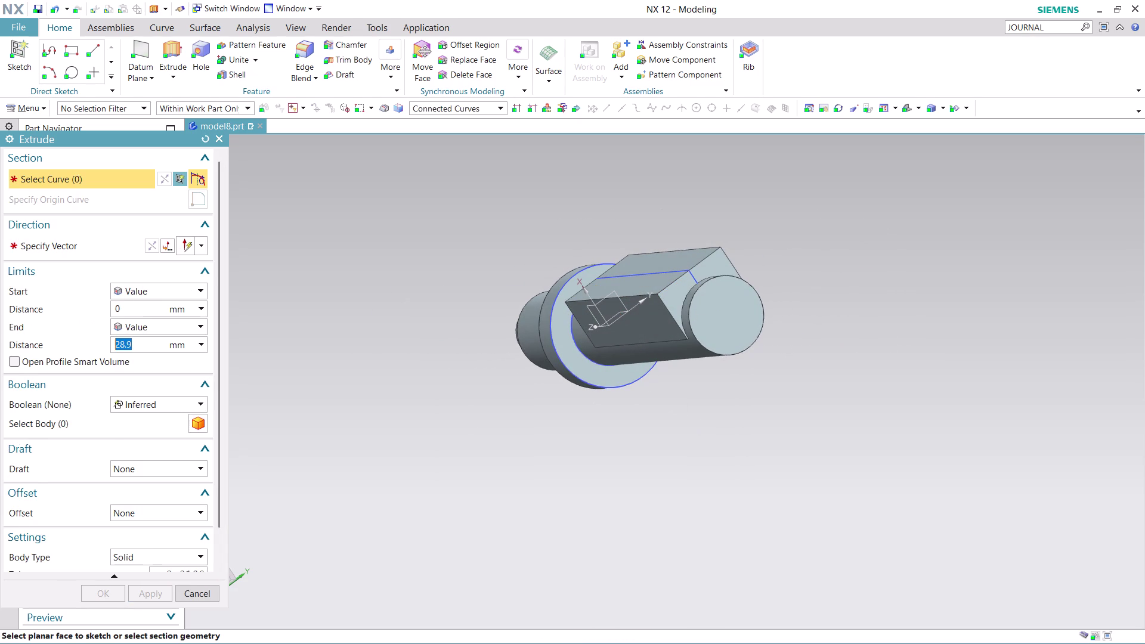
click(206, 595)
key(ctrl+z)
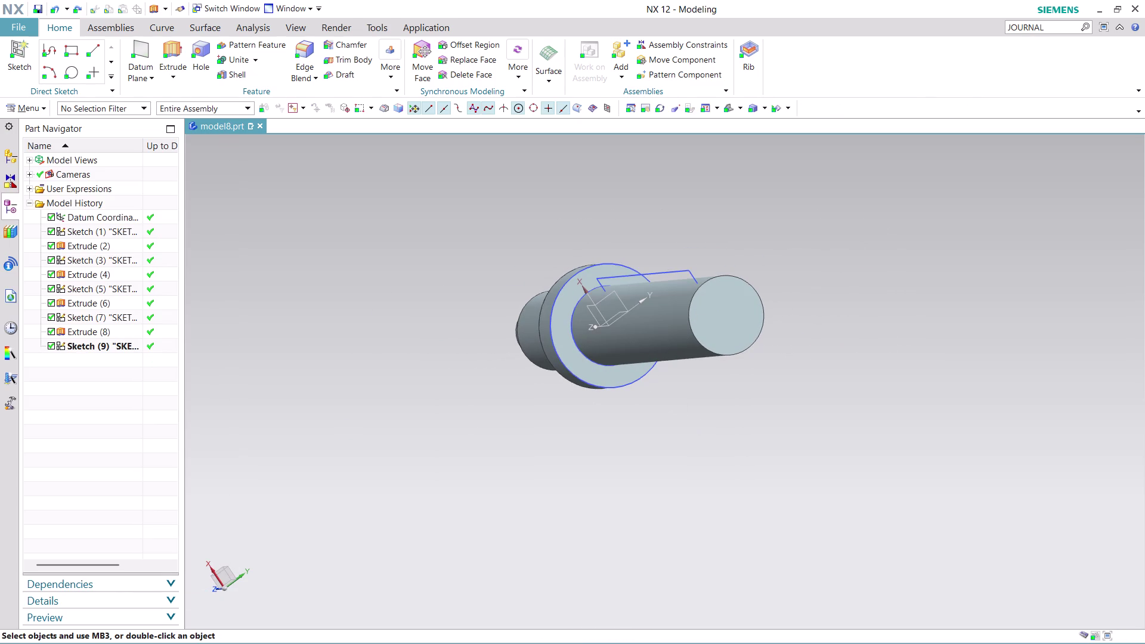
Re-extrude the slot sketch symmetrically 28.9 mm with Boolean Subtract, cutting the shaft.
click(180, 48)
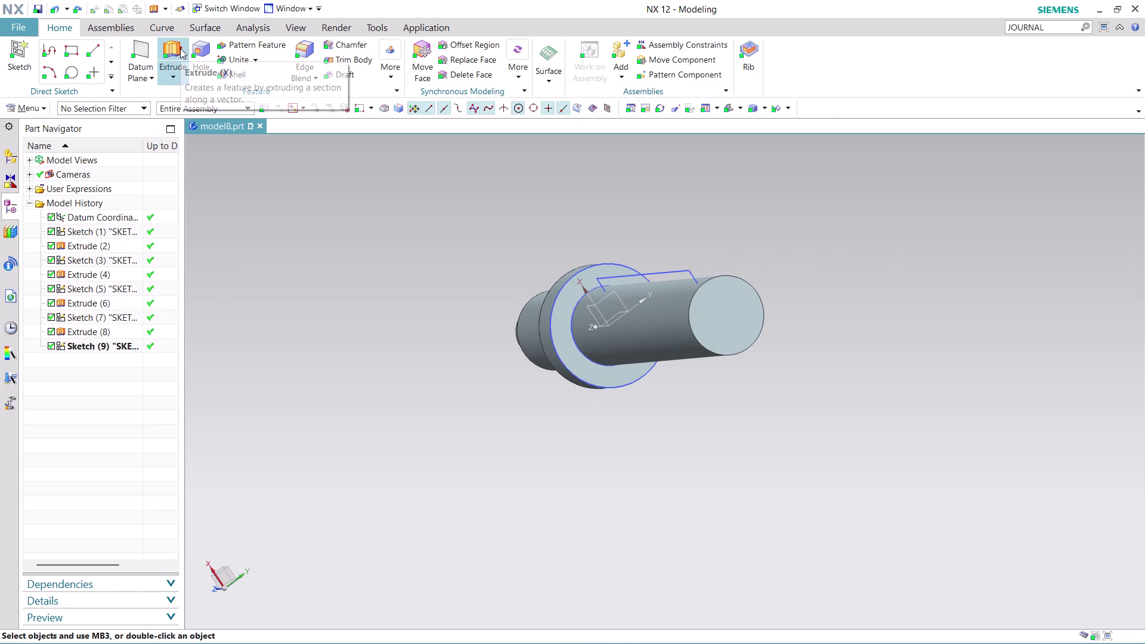
click(684, 266)
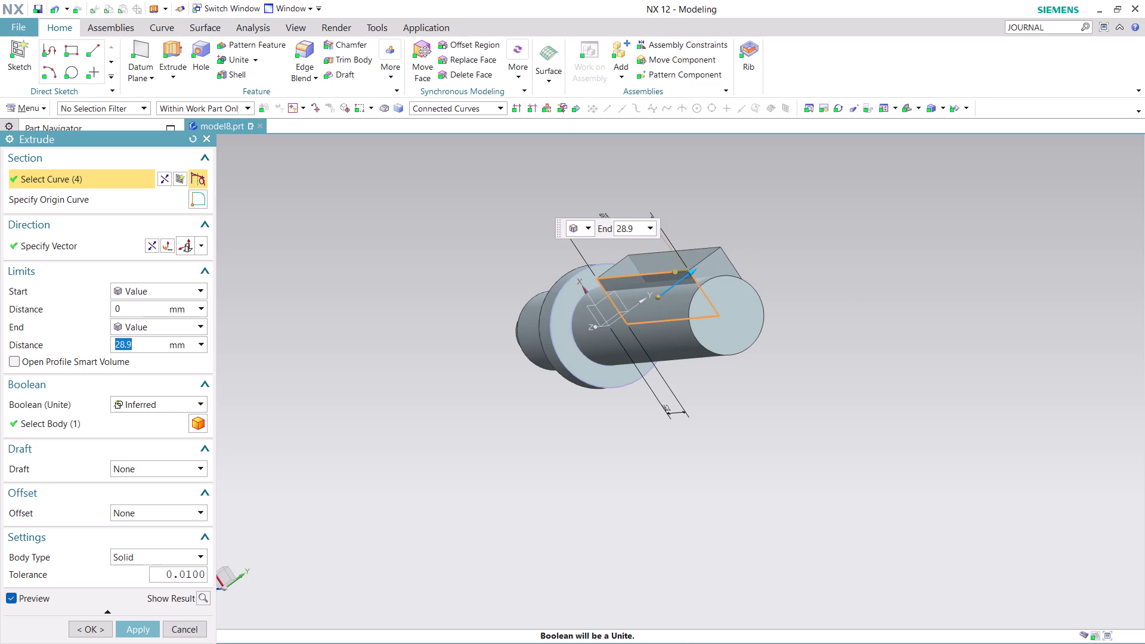
click(185, 330)
click(184, 352)
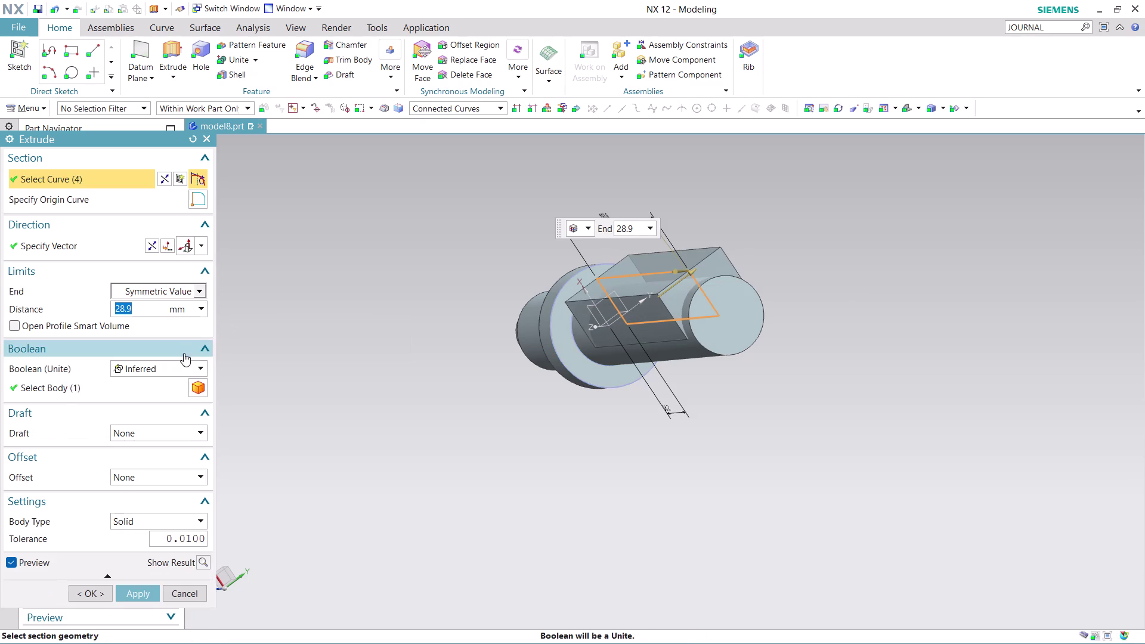
click(198, 369)
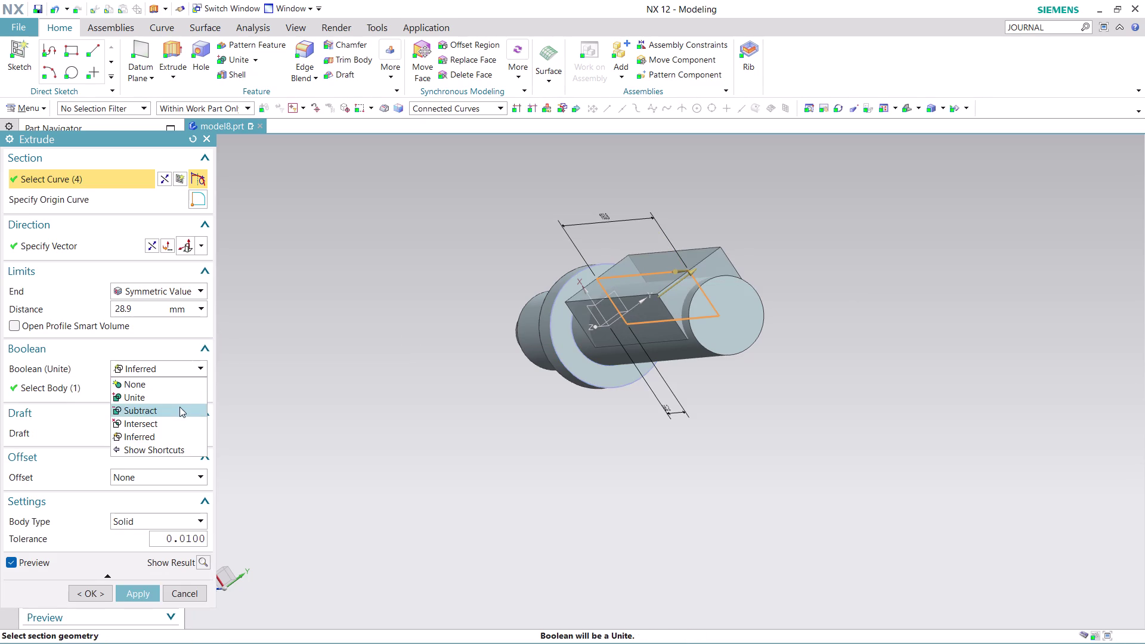
click(179, 407)
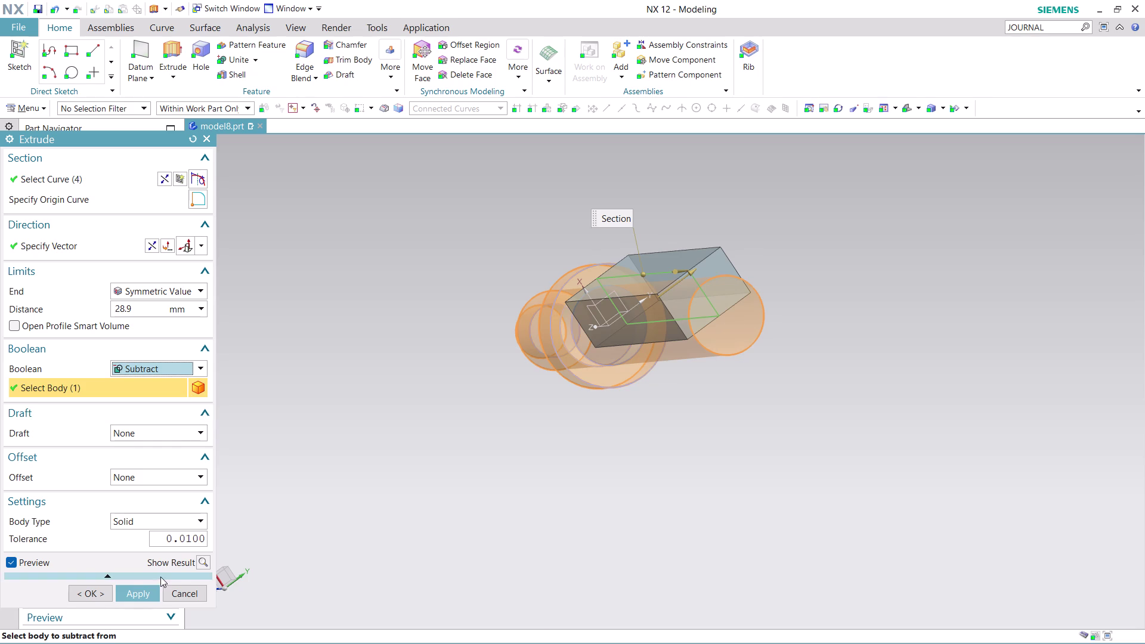
click(148, 588)
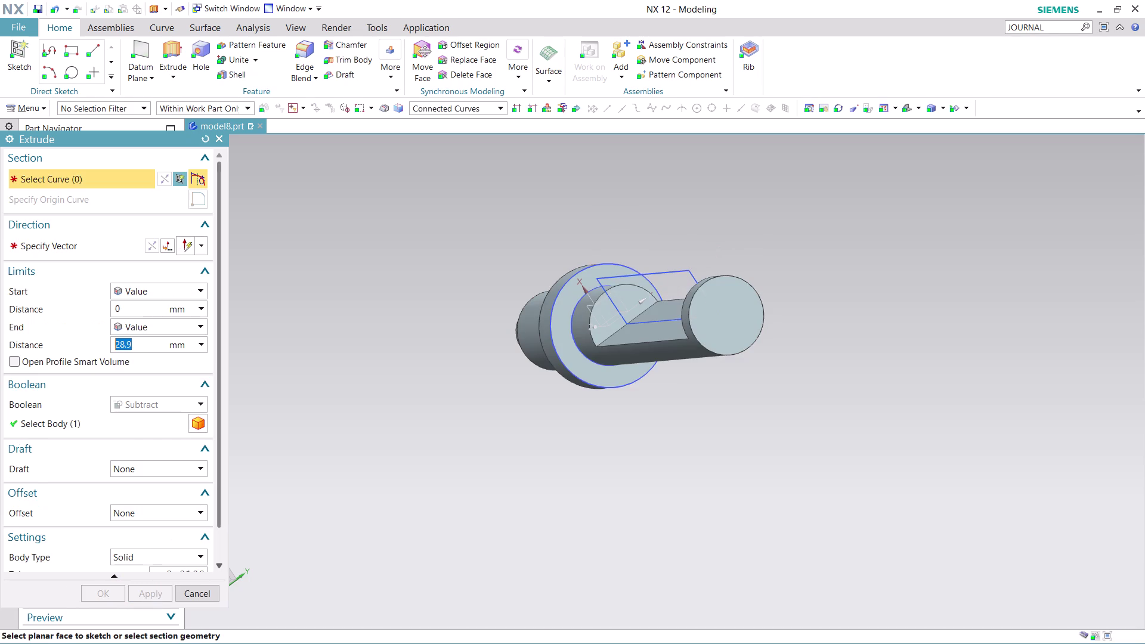
scroll(down, 3)
middle_drag(797, 392, 699, 428)
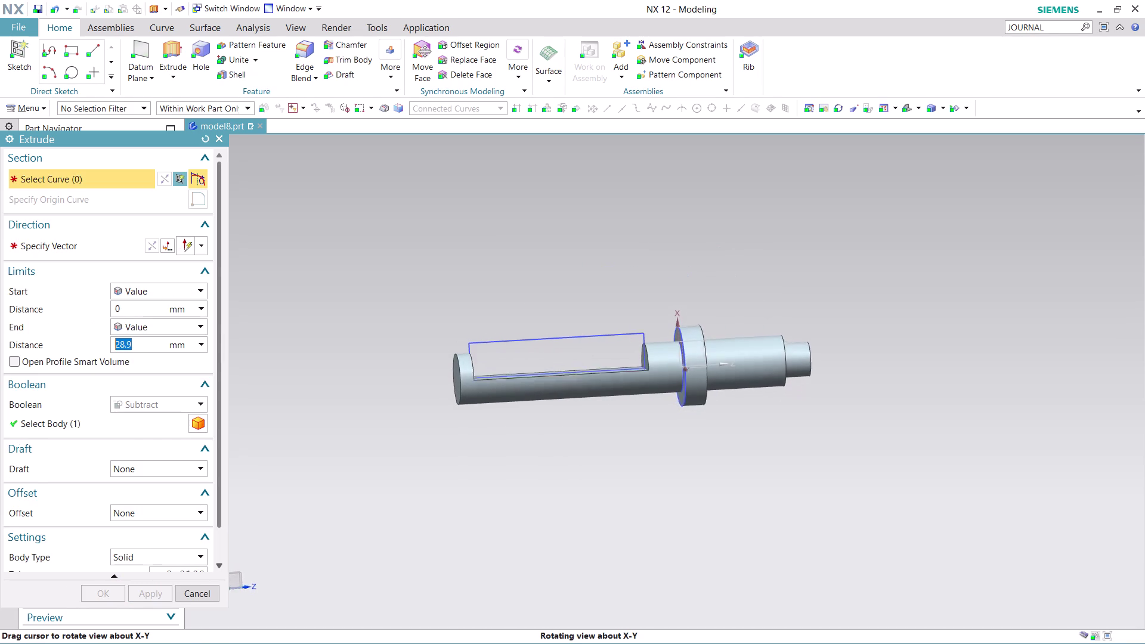
middle_drag(699, 427, 701, 440)
scroll(up, 3)
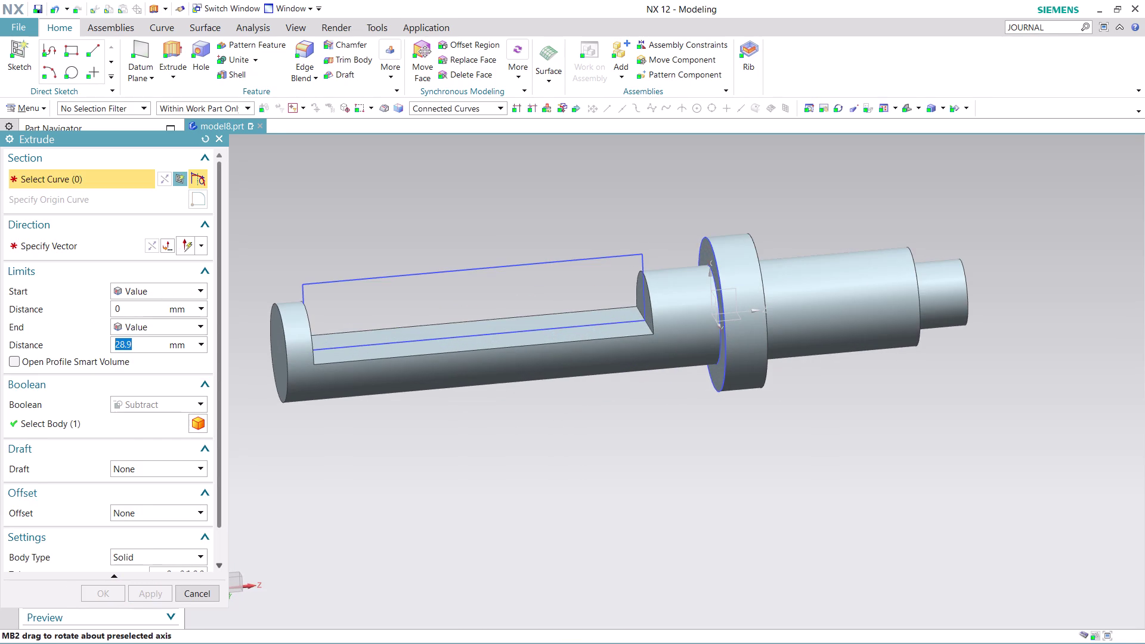
click(199, 598)
Hide the slot sketch and the next two sketches on the shaft.
right_click(486, 265)
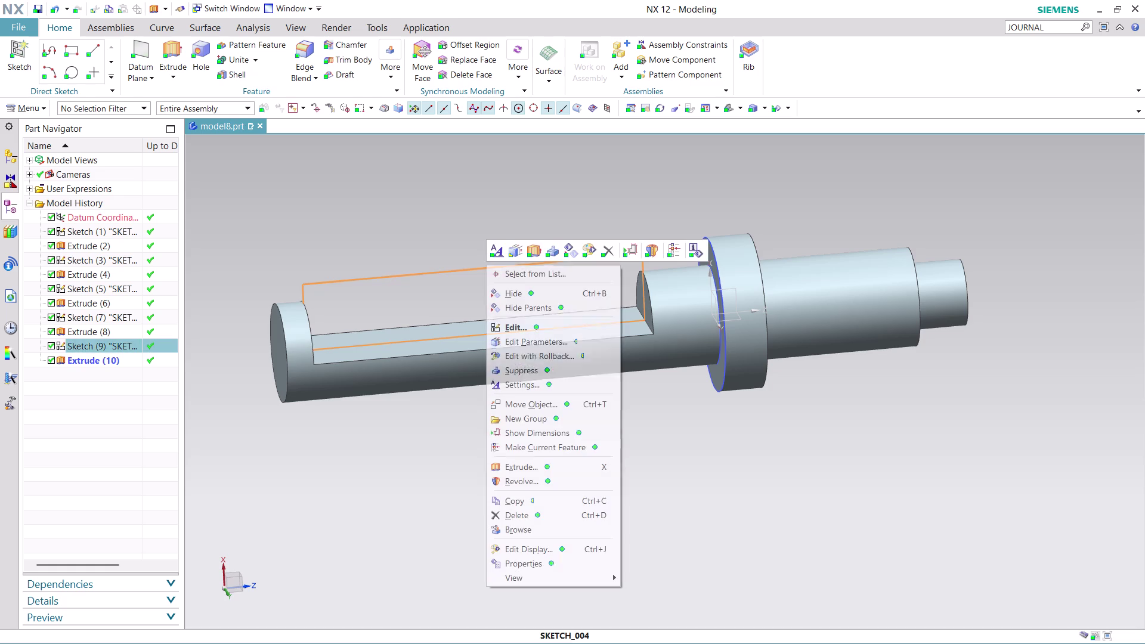
click(550, 296)
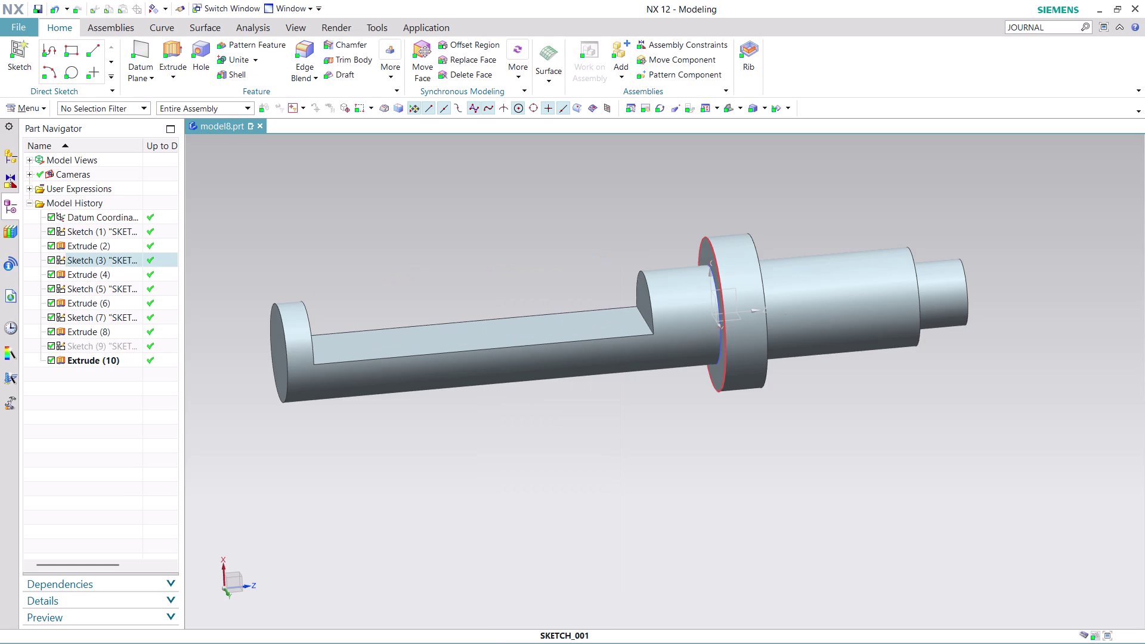
right_click(721, 295)
click(772, 327)
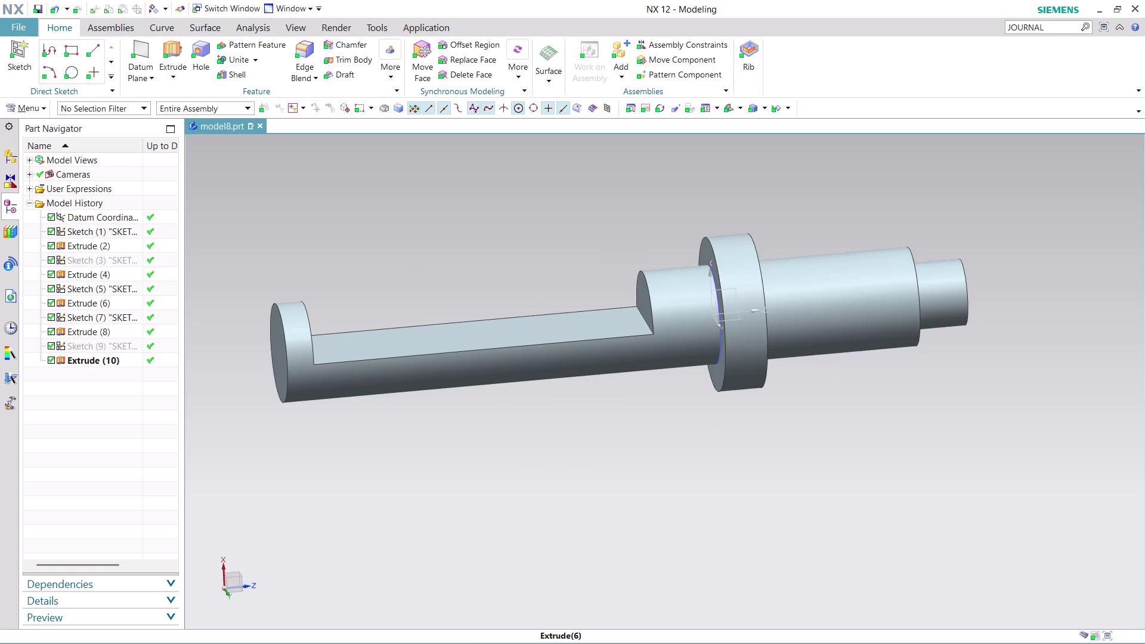
scroll(up, 3)
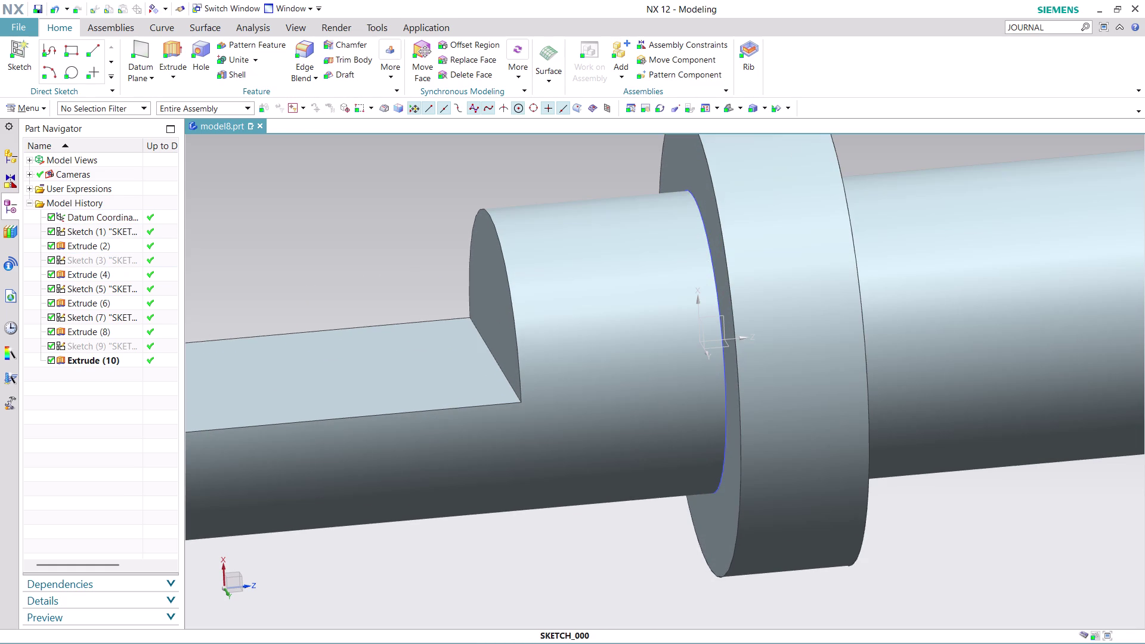
right_click(716, 284)
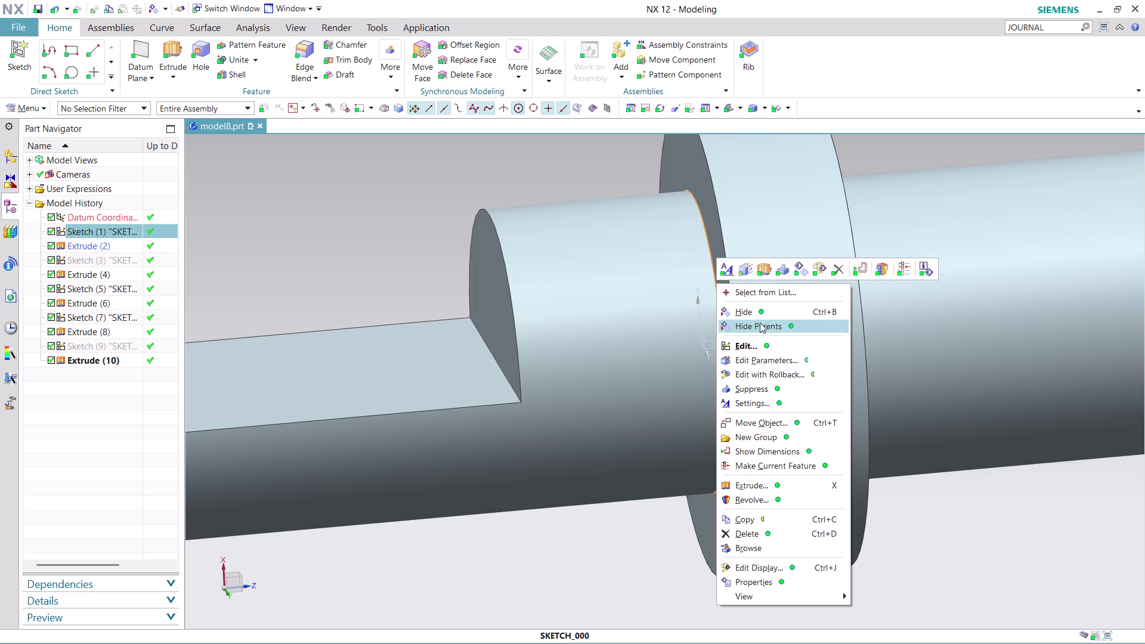
click(776, 312)
Hide the last two remaining sketches so only the solid shaft is visible.
scroll(down, 3)
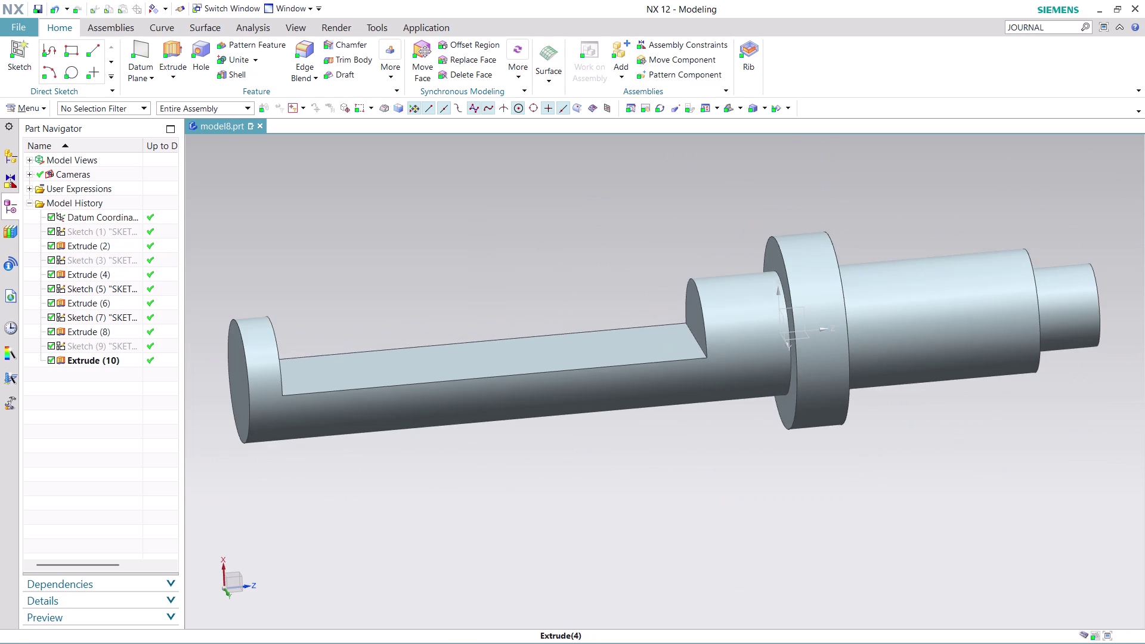
middle_drag(914, 386, 890, 387)
middle_click(889, 388)
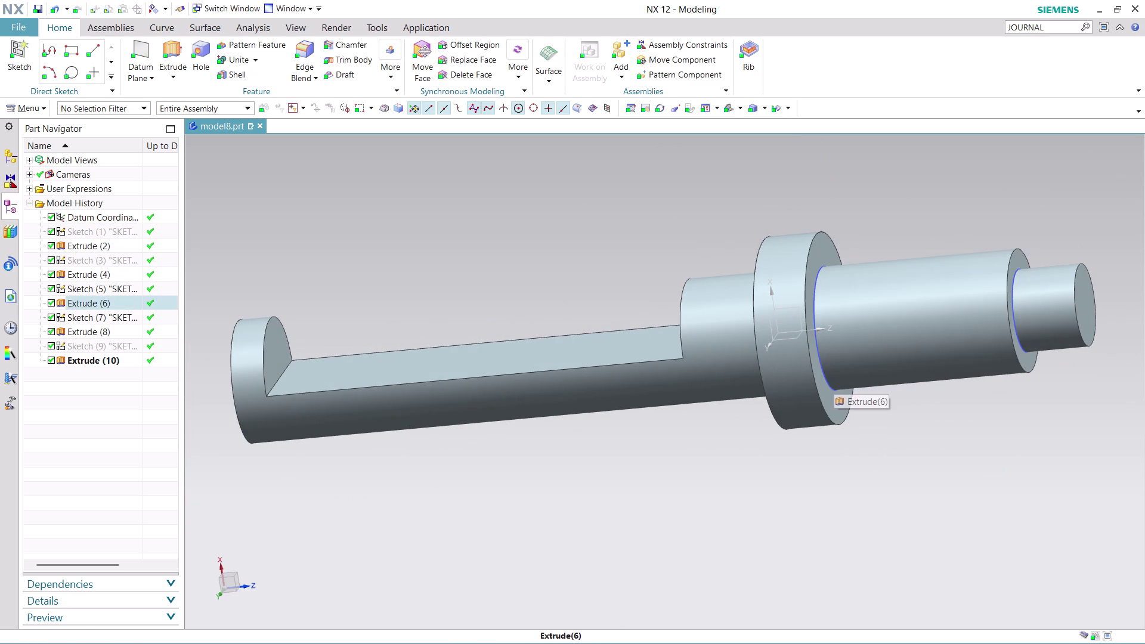
right_click(831, 382)
click(871, 94)
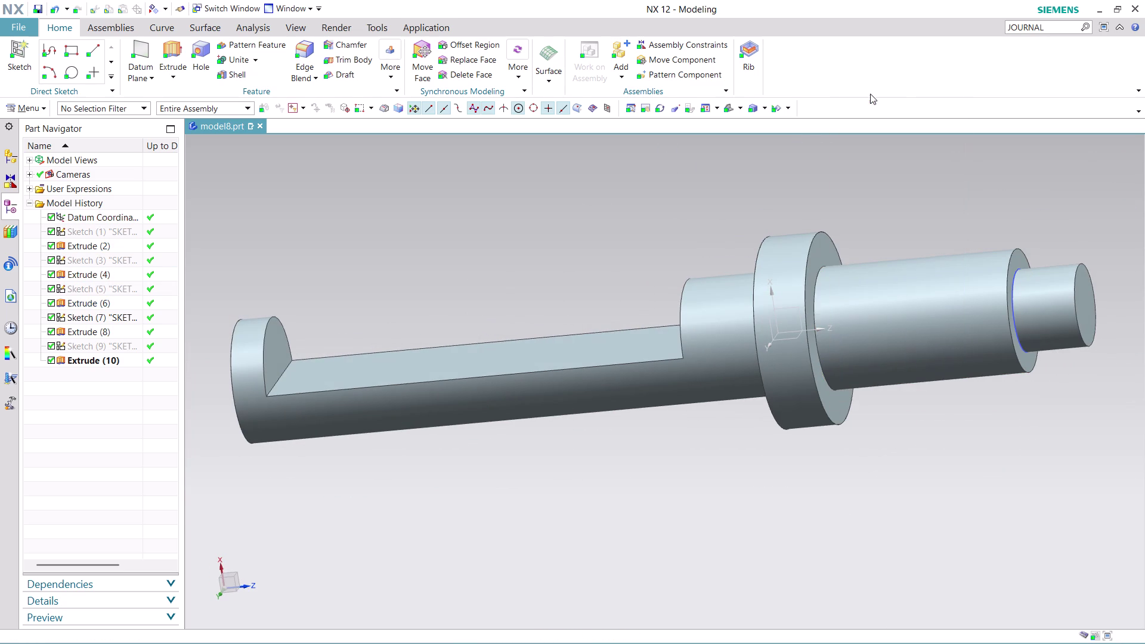
scroll(down, 3)
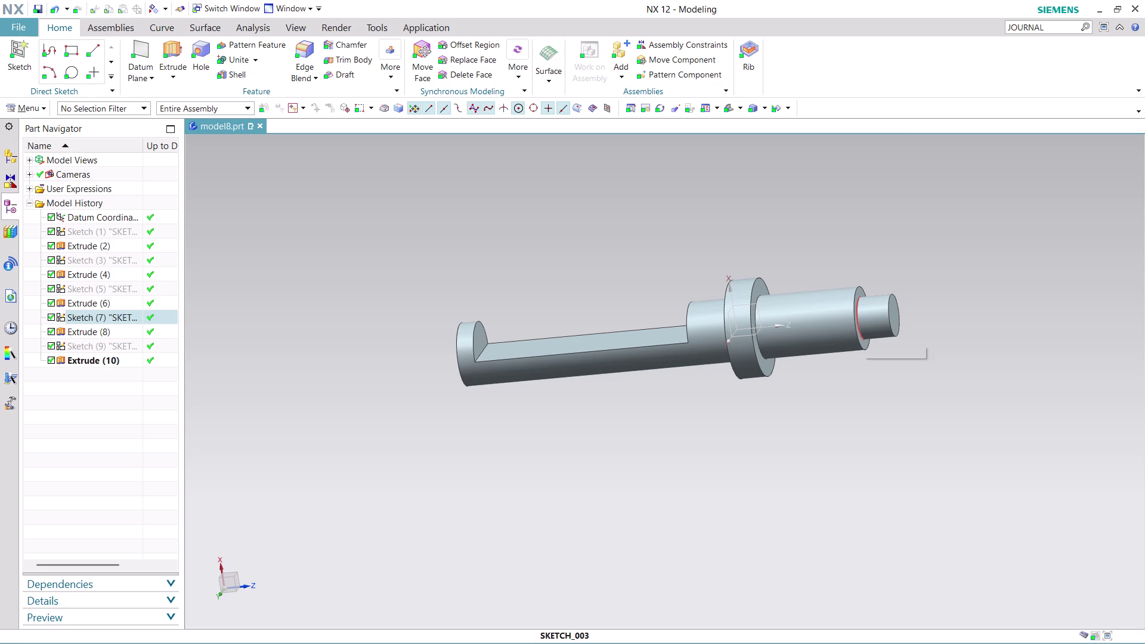
right_click(863, 328)
click(906, 38)
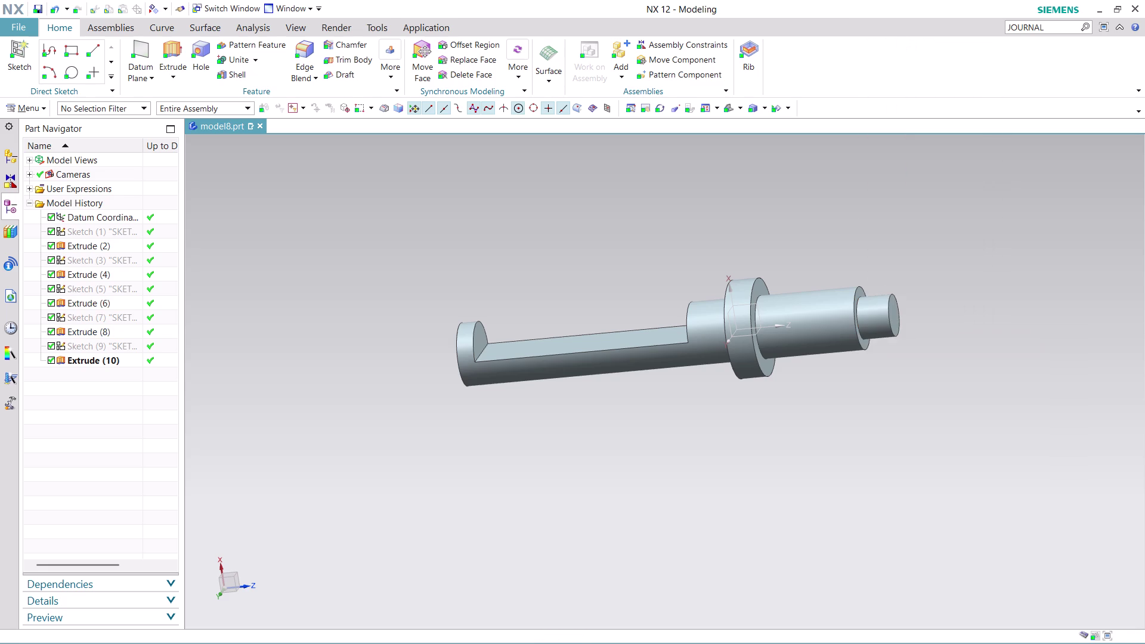
scroll(up, 3)
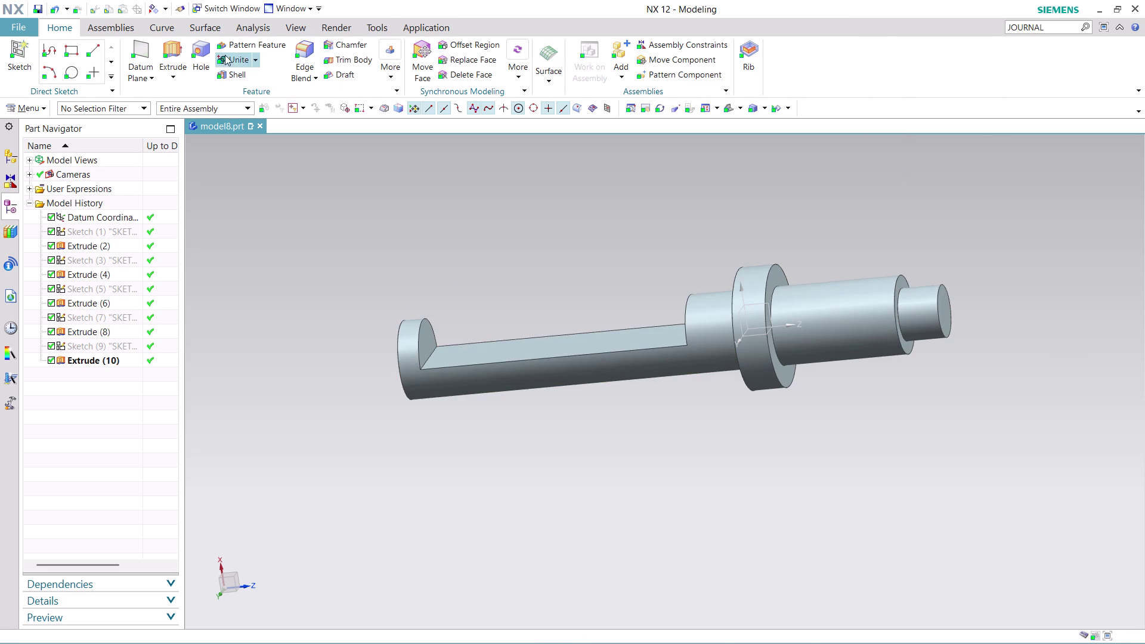
Dismiss Unite, orbit to the flat pocket face, and start a sketch on it.
click(240, 56)
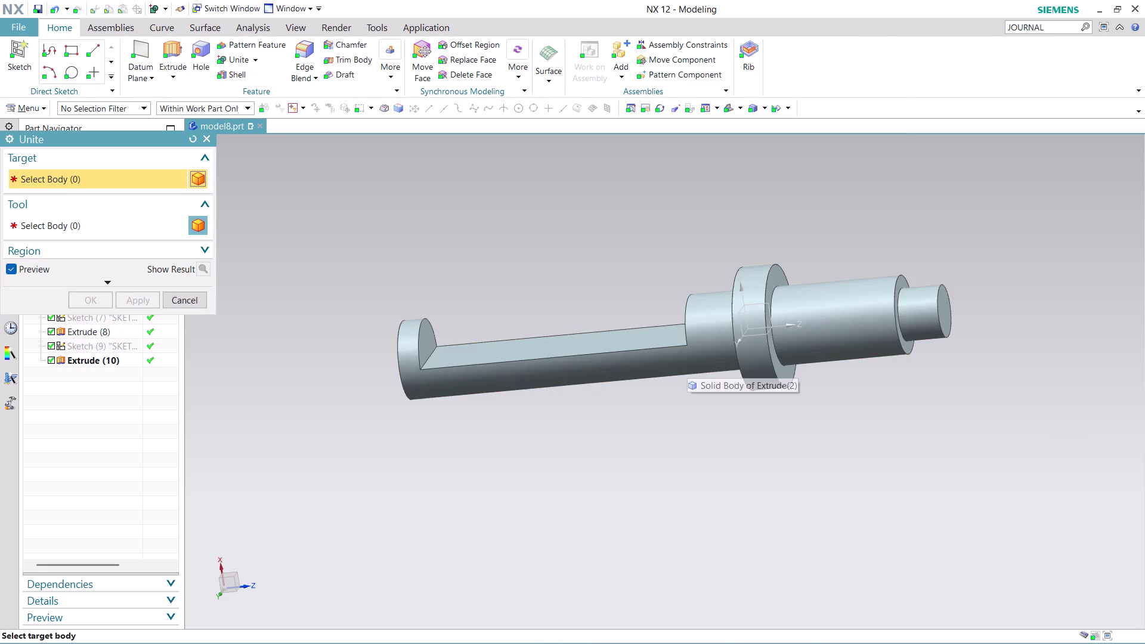
click(191, 305)
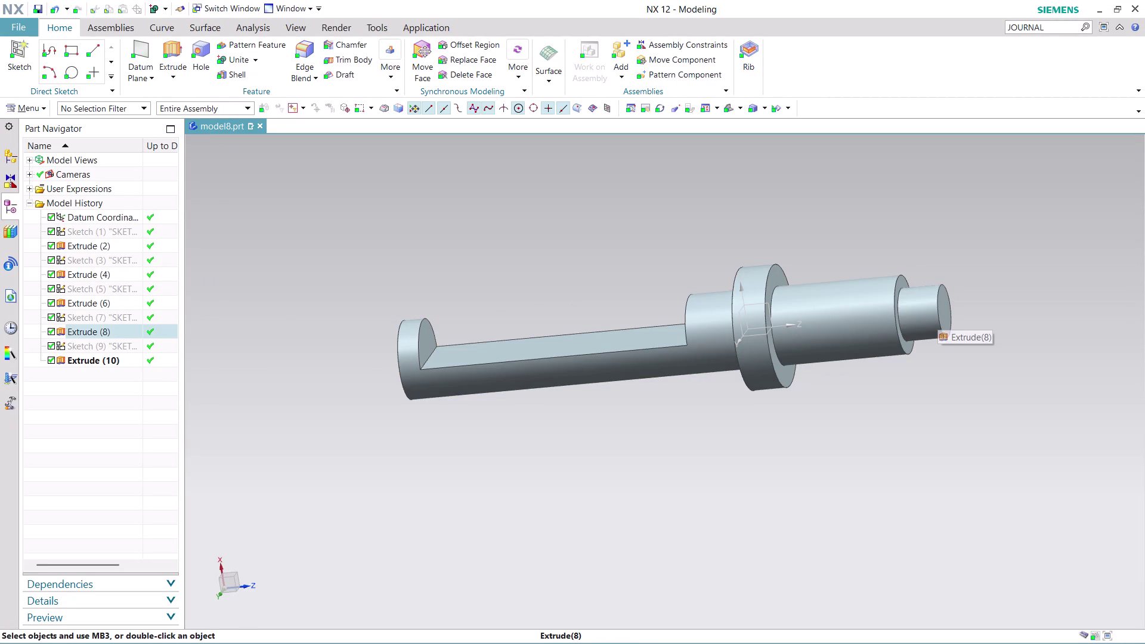
middle_drag(970, 395, 821, 503)
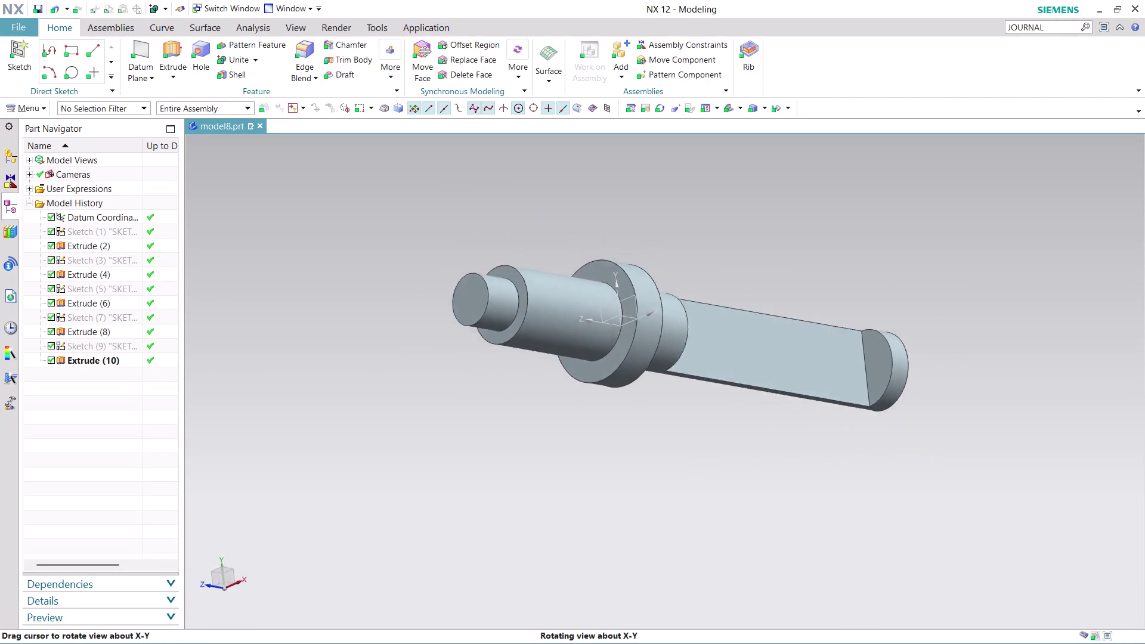
middle_drag(821, 503, 777, 525)
middle_click(777, 525)
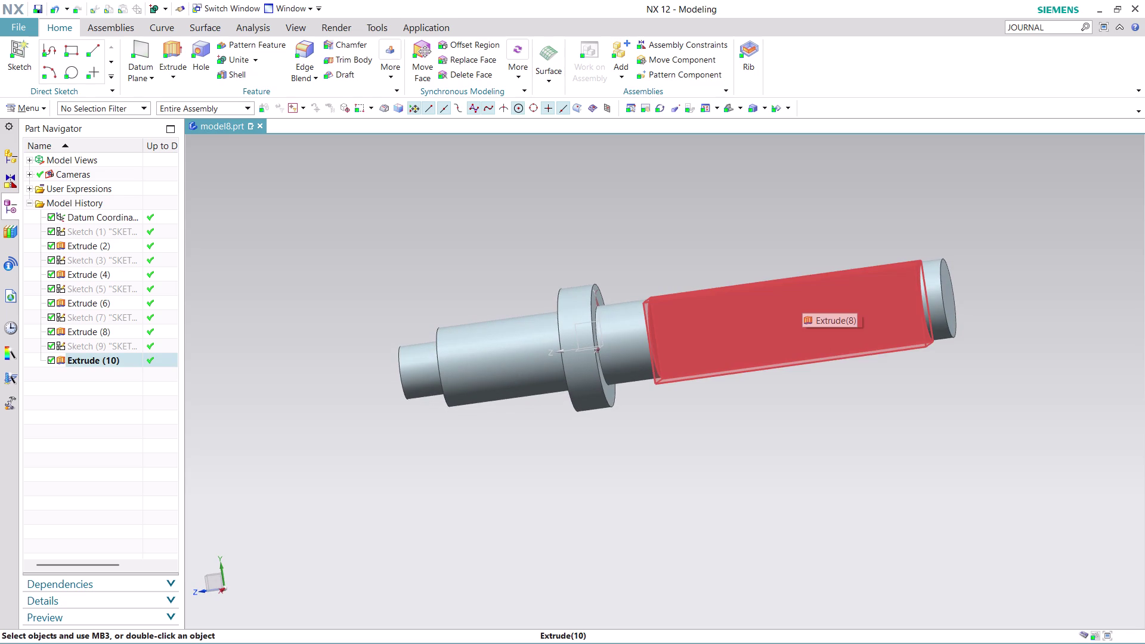
click(31, 108)
click(156, 176)
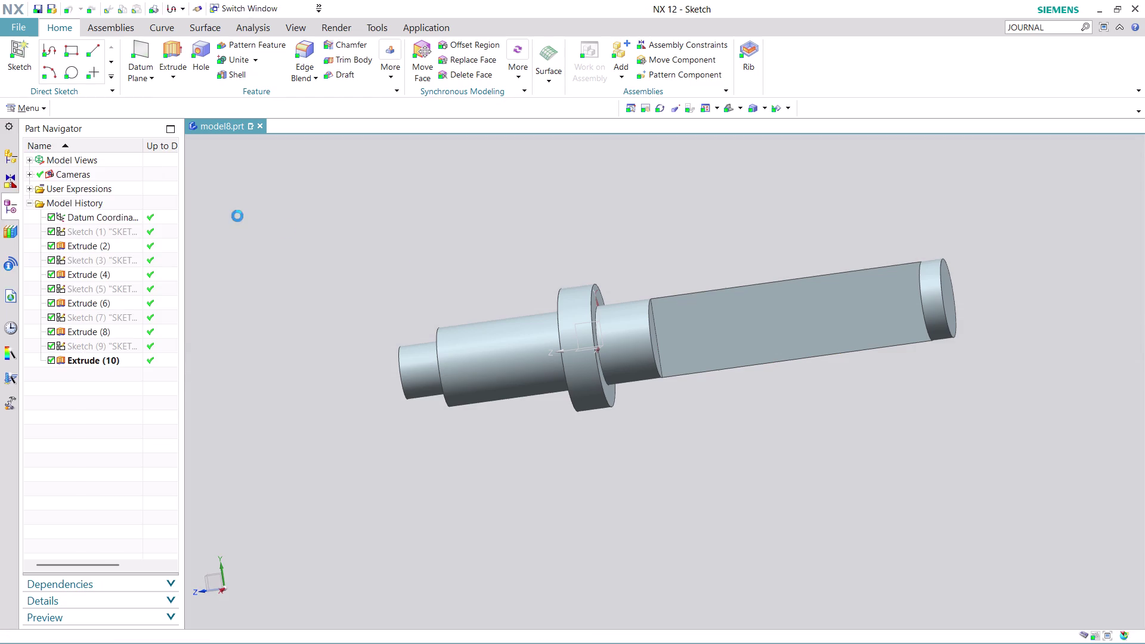
click(825, 318)
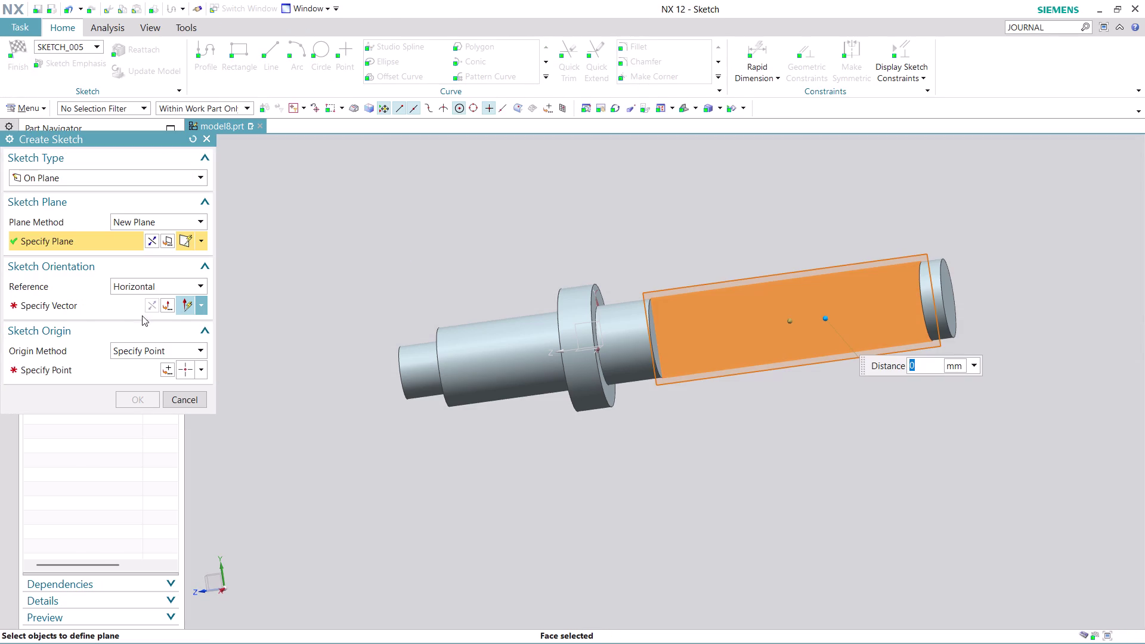
Orient the sketch along the shaft with its origin at 0,0,0, creating Sketch (11).
click(68, 294)
click(75, 303)
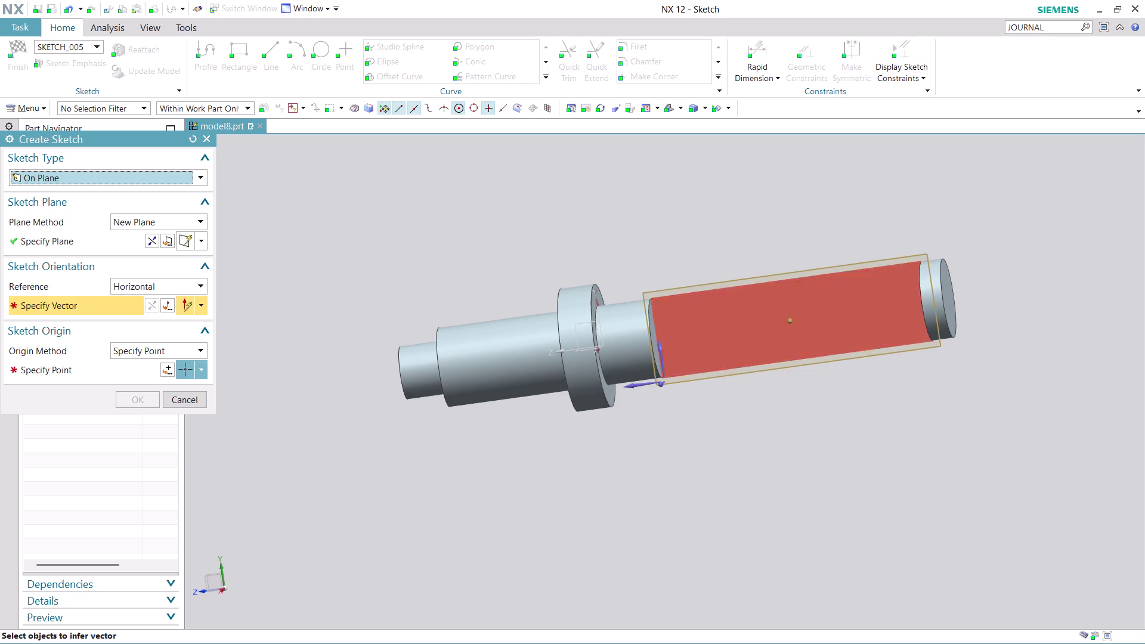
click(632, 387)
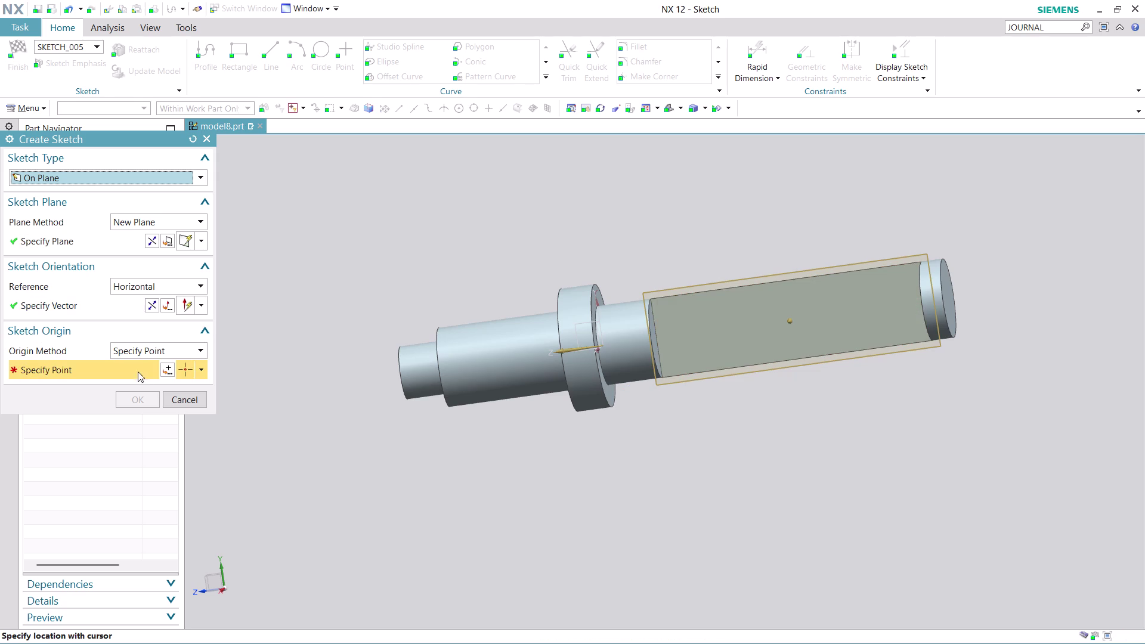
click(169, 363)
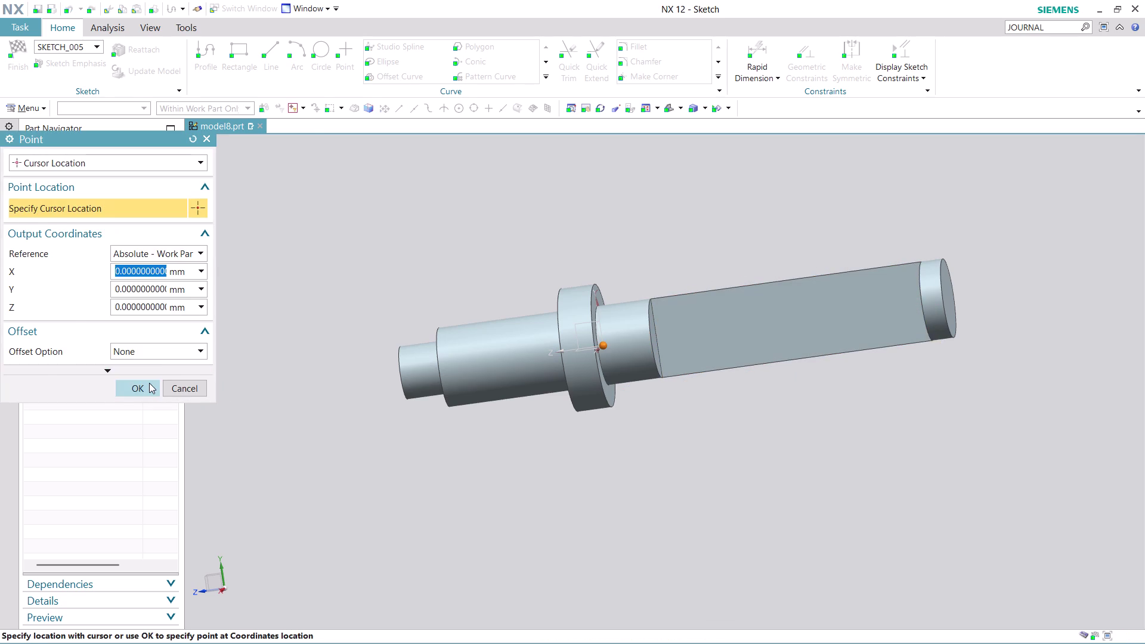
click(149, 383)
click(136, 396)
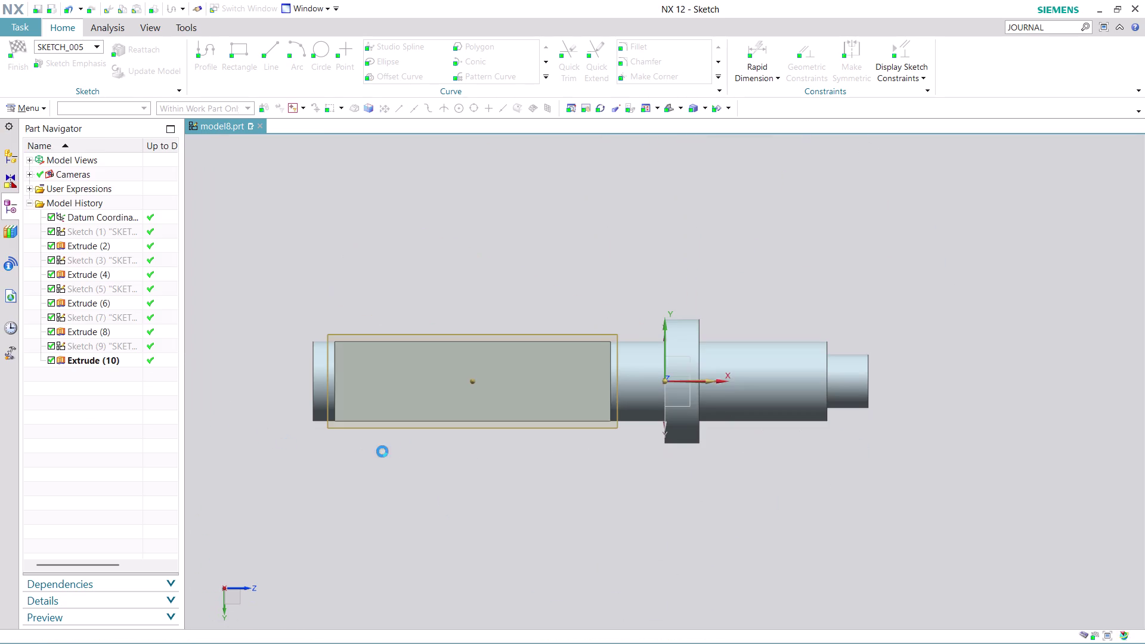
scroll(up, 3)
scroll(up, 3)
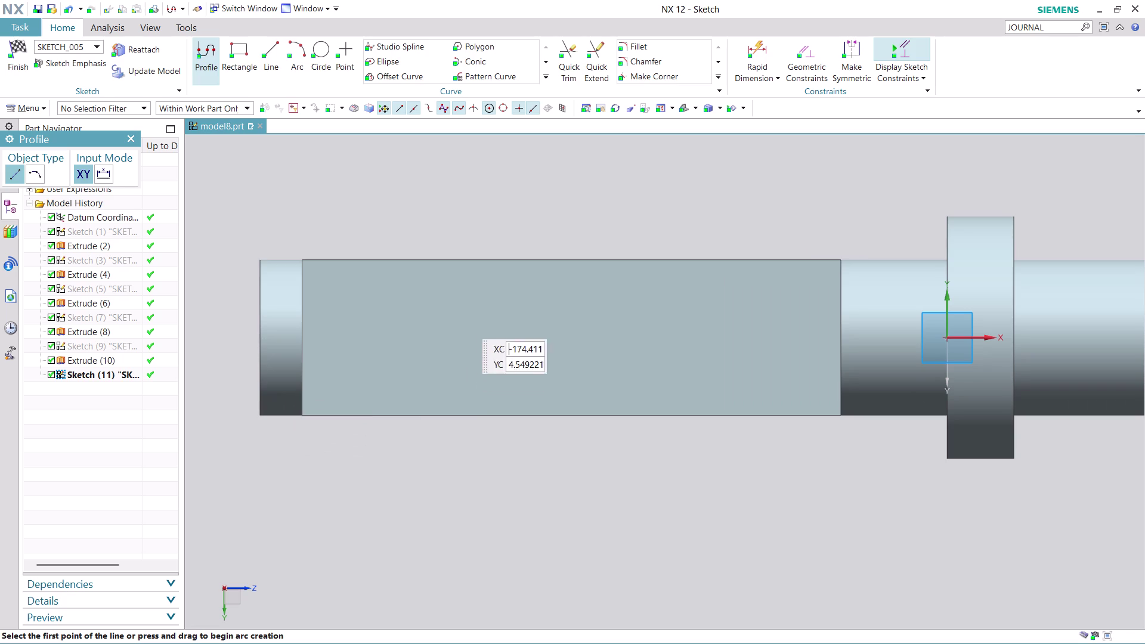
Draw two 12.5 mm diameter circles centred on the flat face's centreline.
click(318, 49)
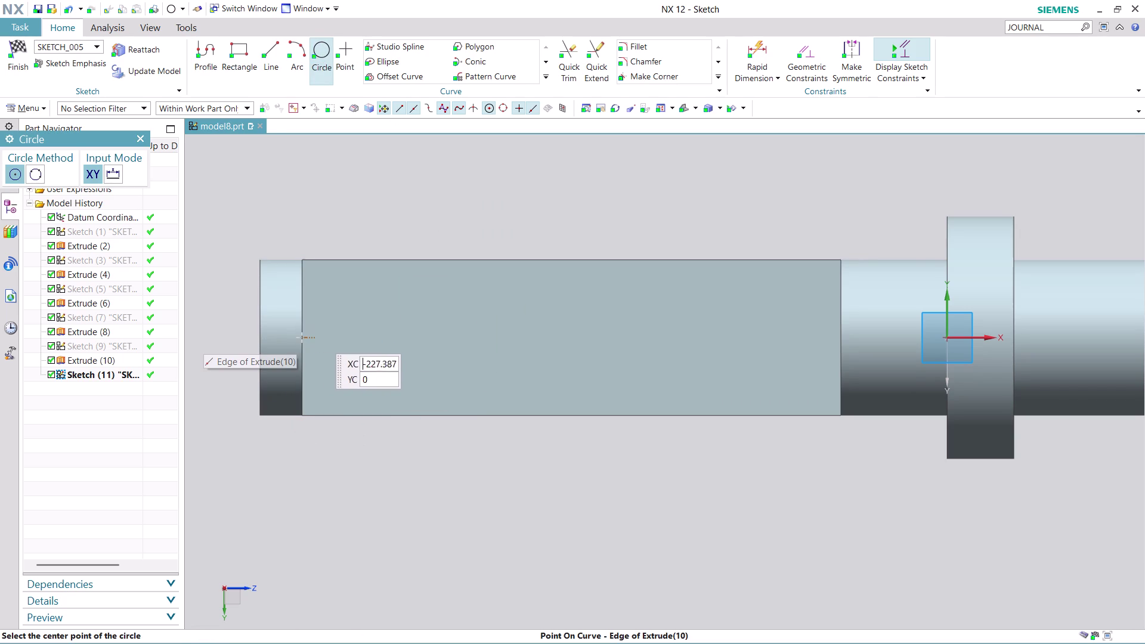
click(420, 337)
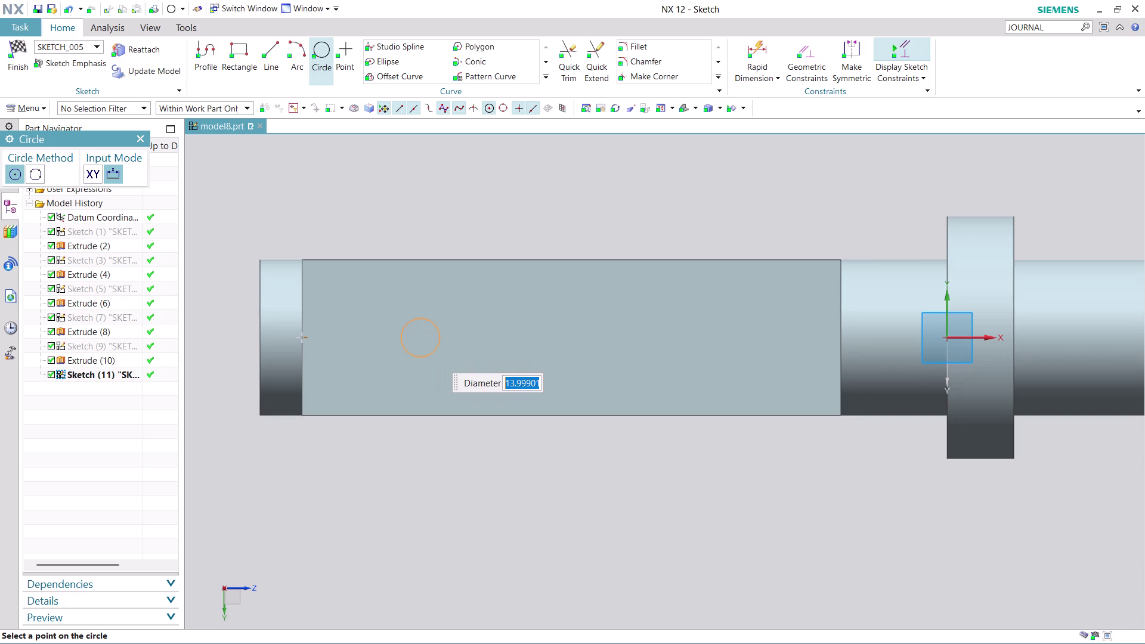
text(12)
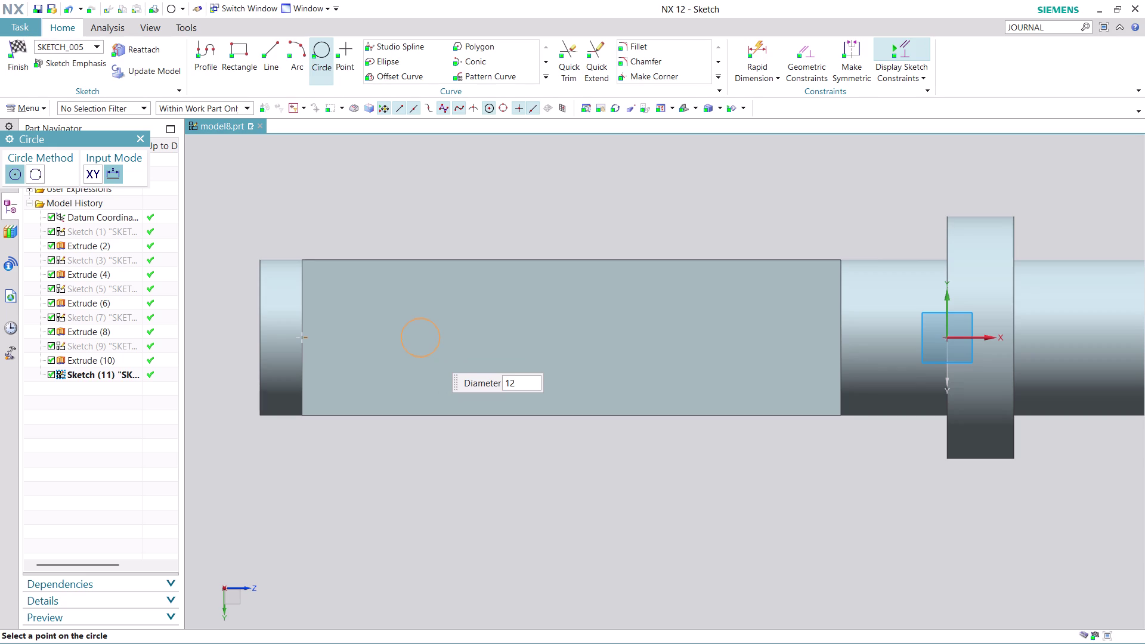
text(.5)
key(Return)
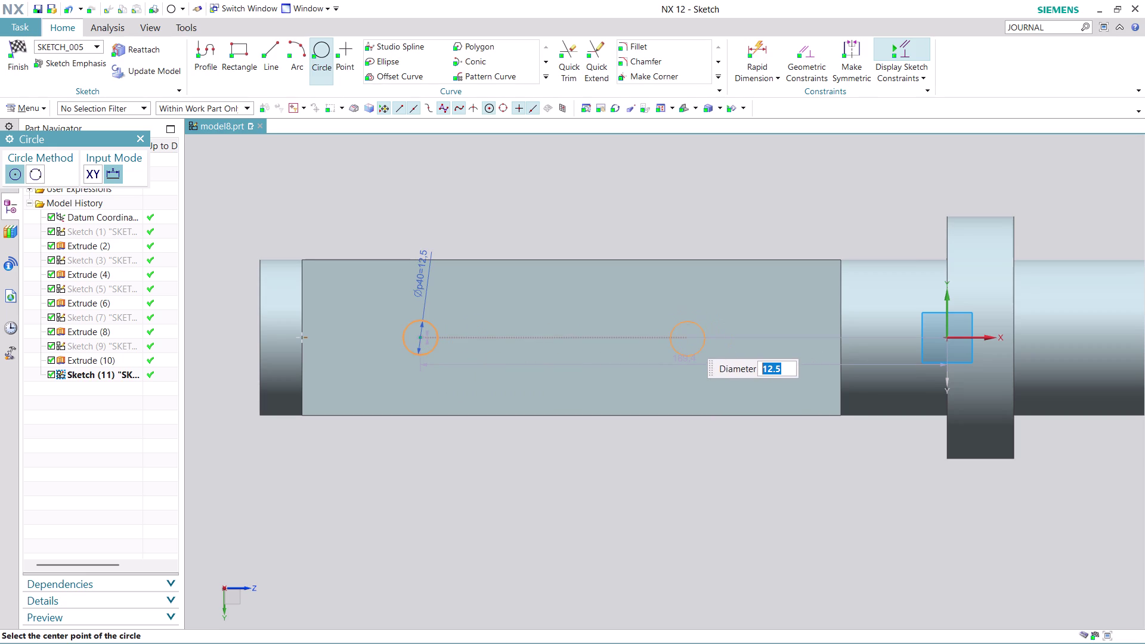
click(688, 339)
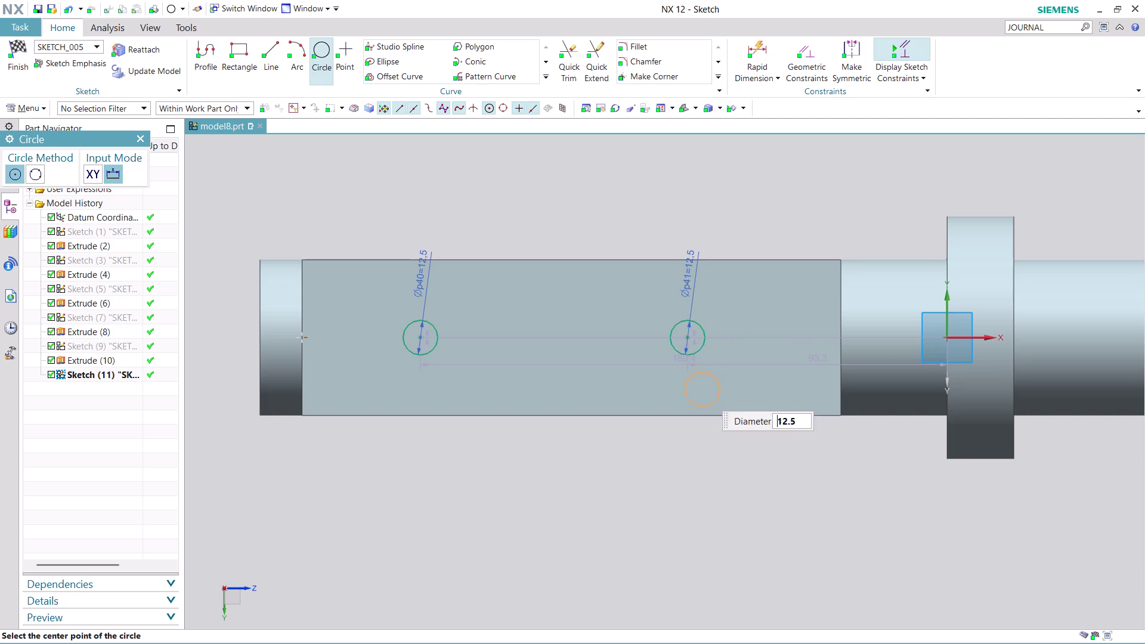
key(Escape)
key(Escape)
click(547, 336)
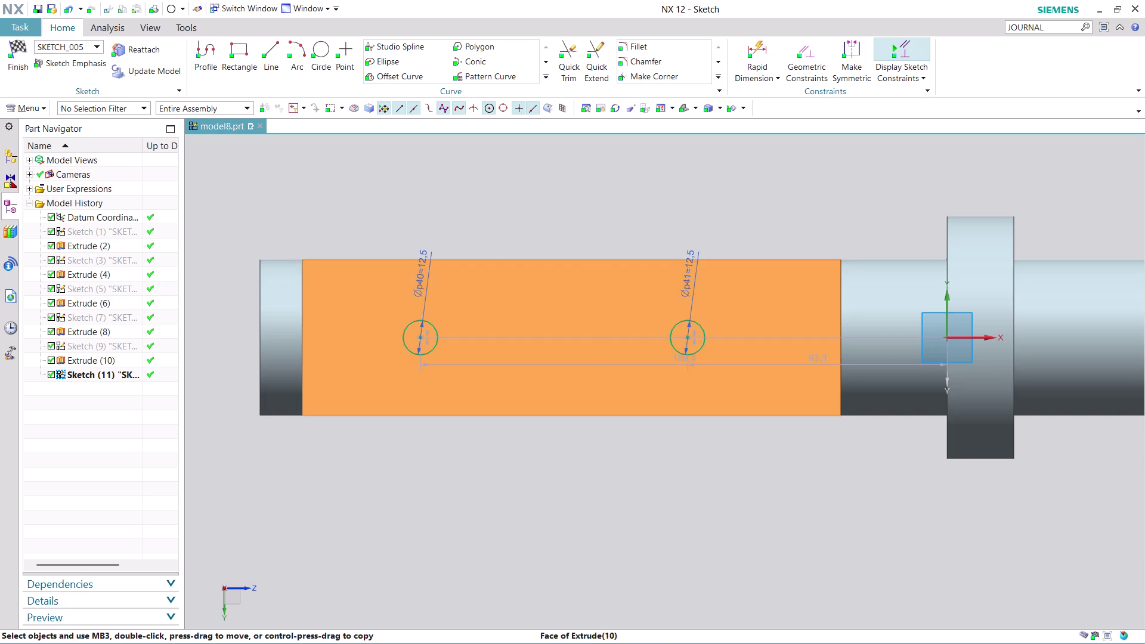
key(Escape)
key(Escape)
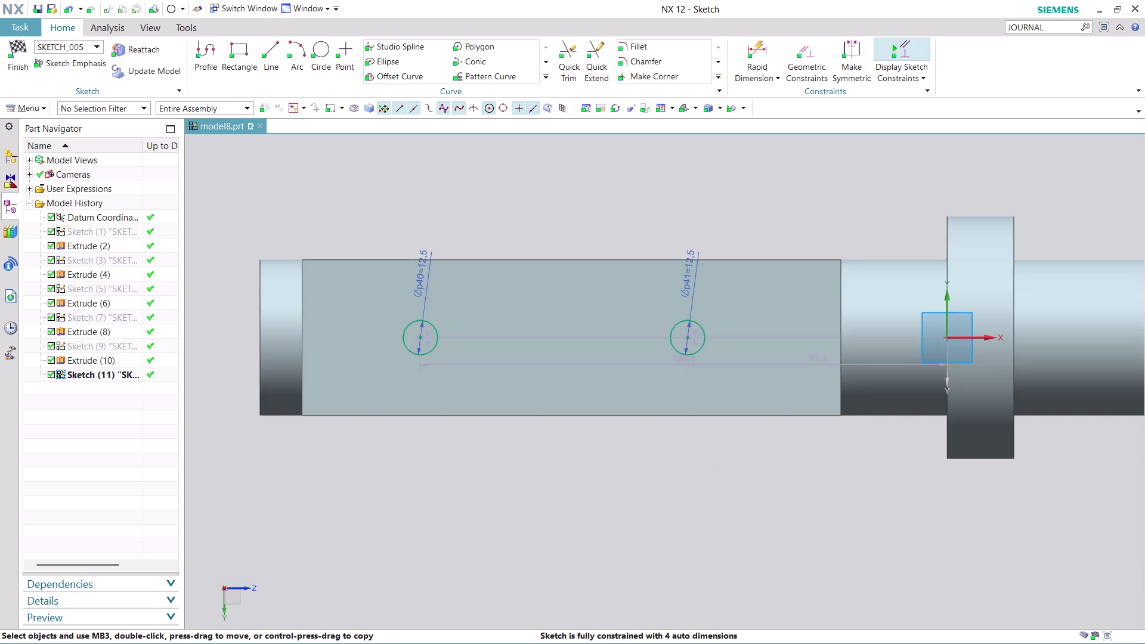
key(Escape)
click(769, 41)
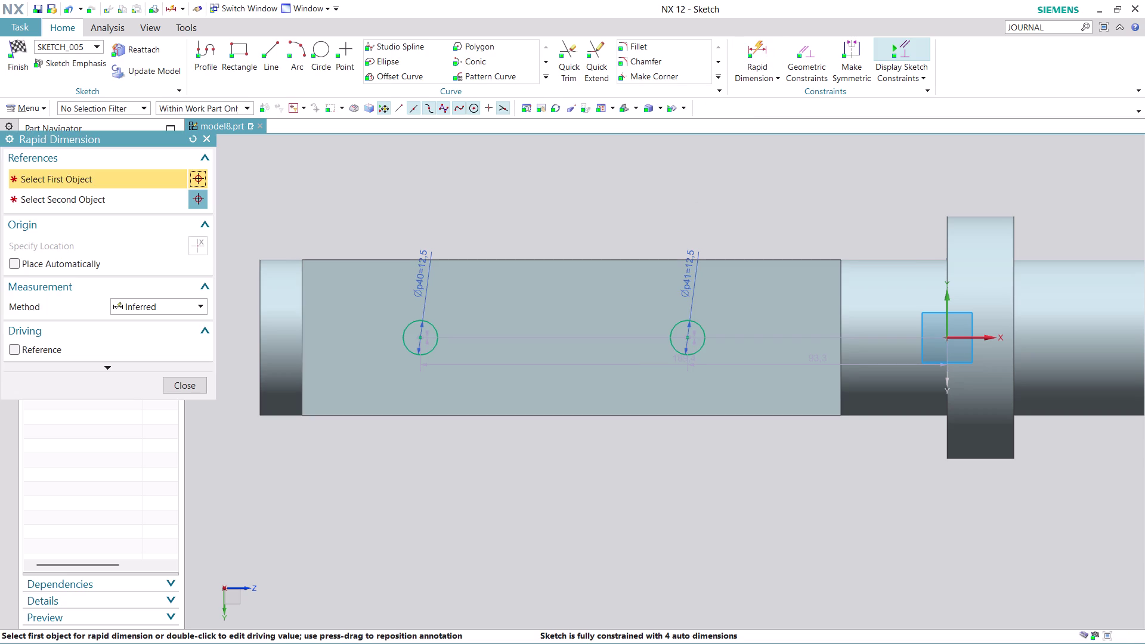
Dimension the two circle centres 100 mm apart, placing the dimension above them.
click(422, 338)
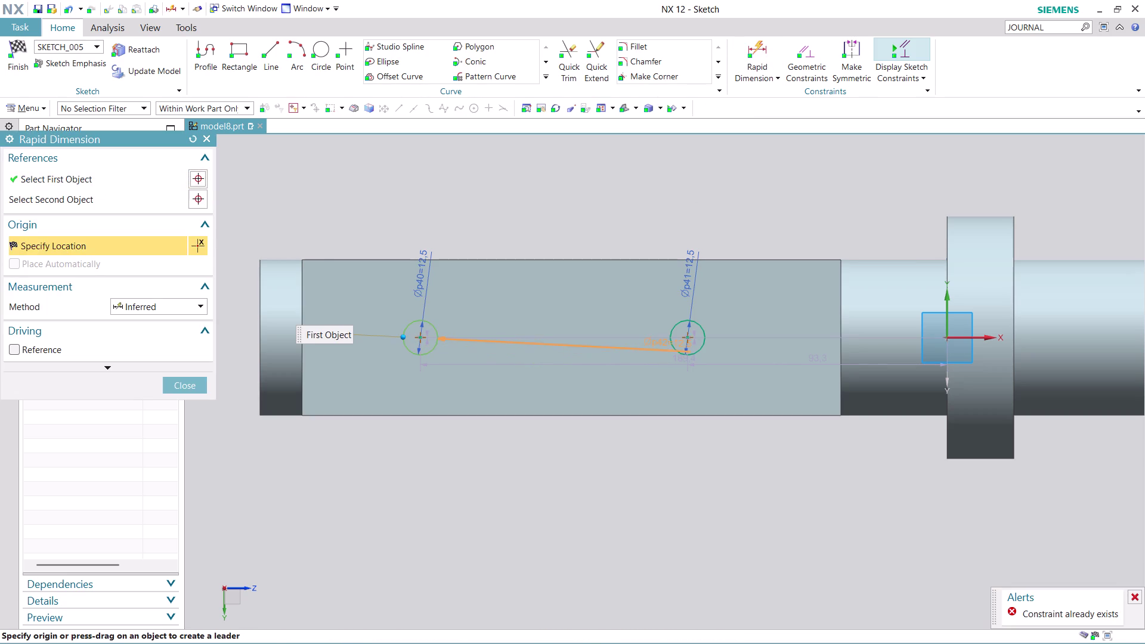
click(688, 338)
click(538, 187)
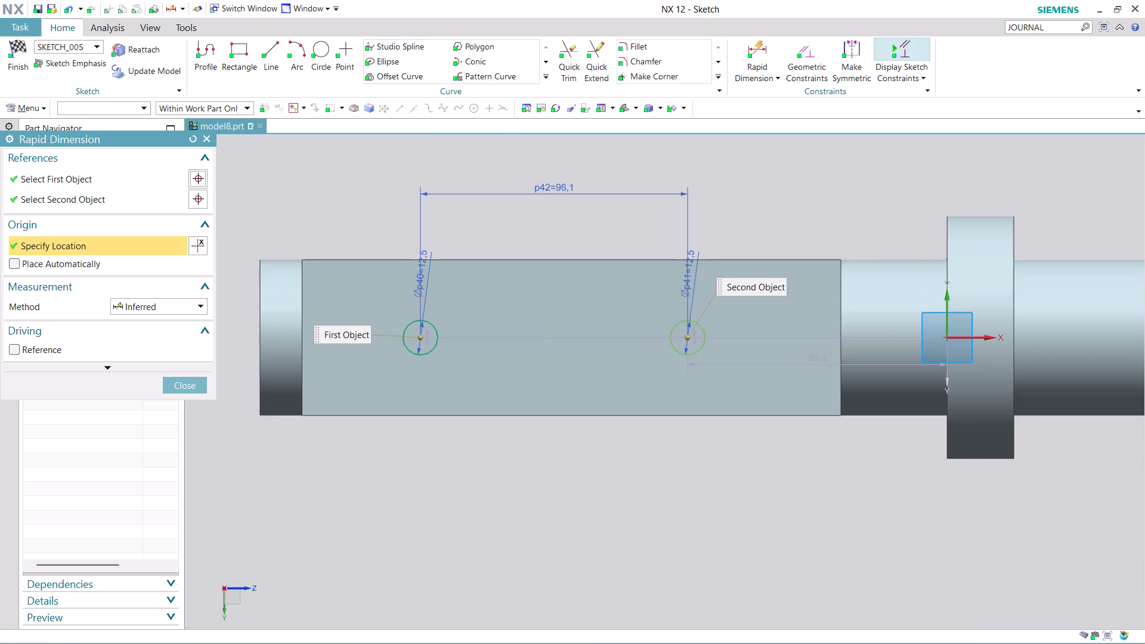
text(100)
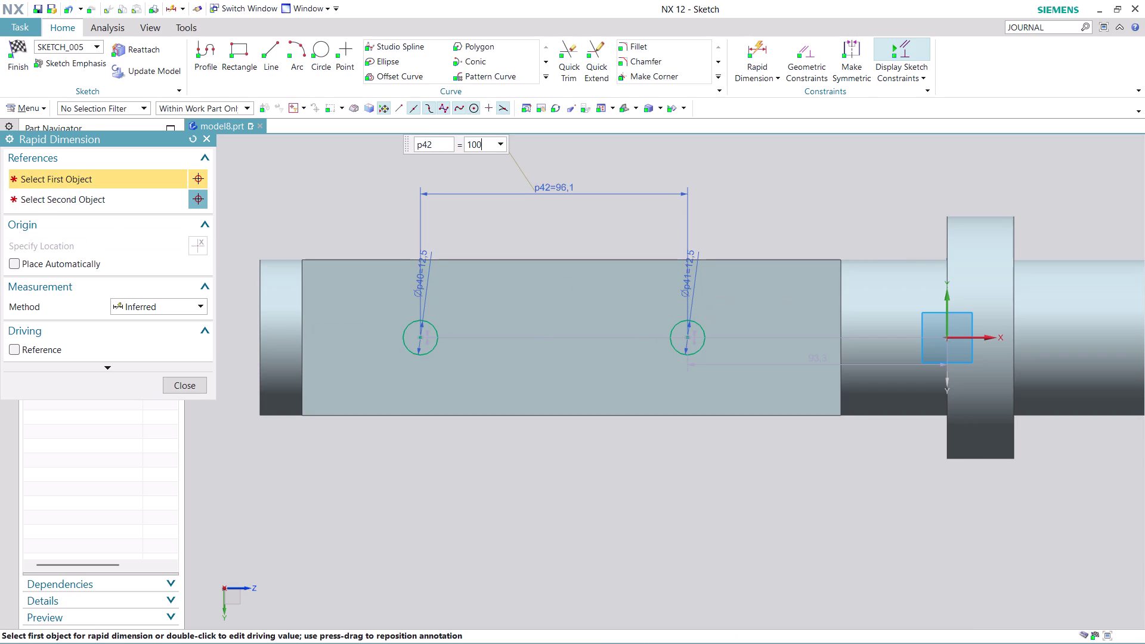
key(Return)
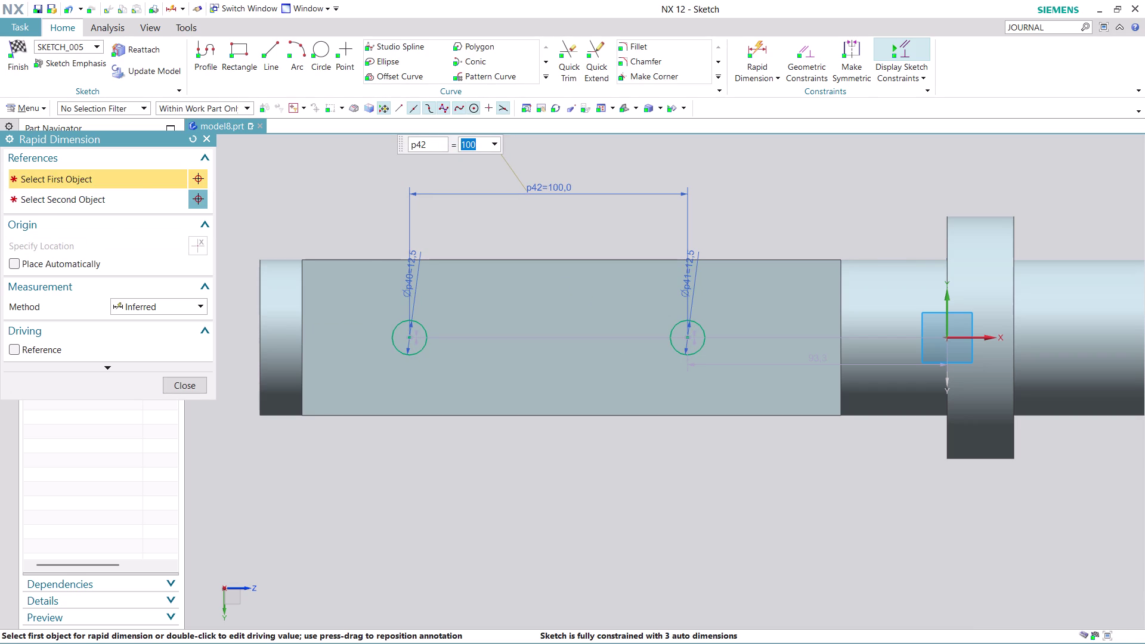
click(194, 390)
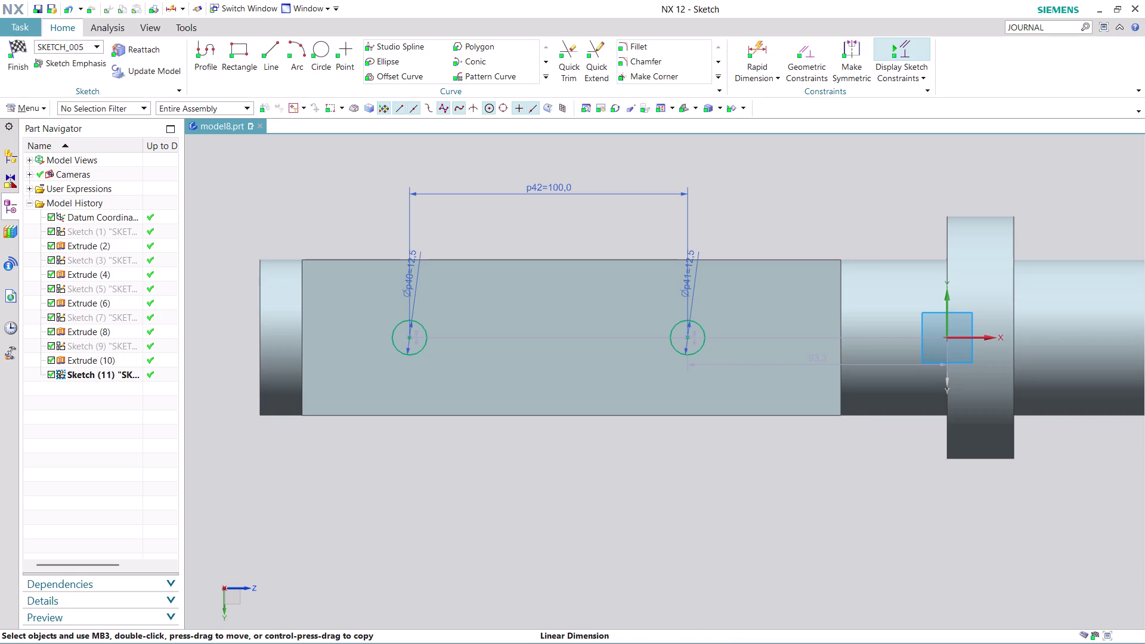
Dimension the right circle's centre 46.9 mm from the flat face's end edge.
click(765, 49)
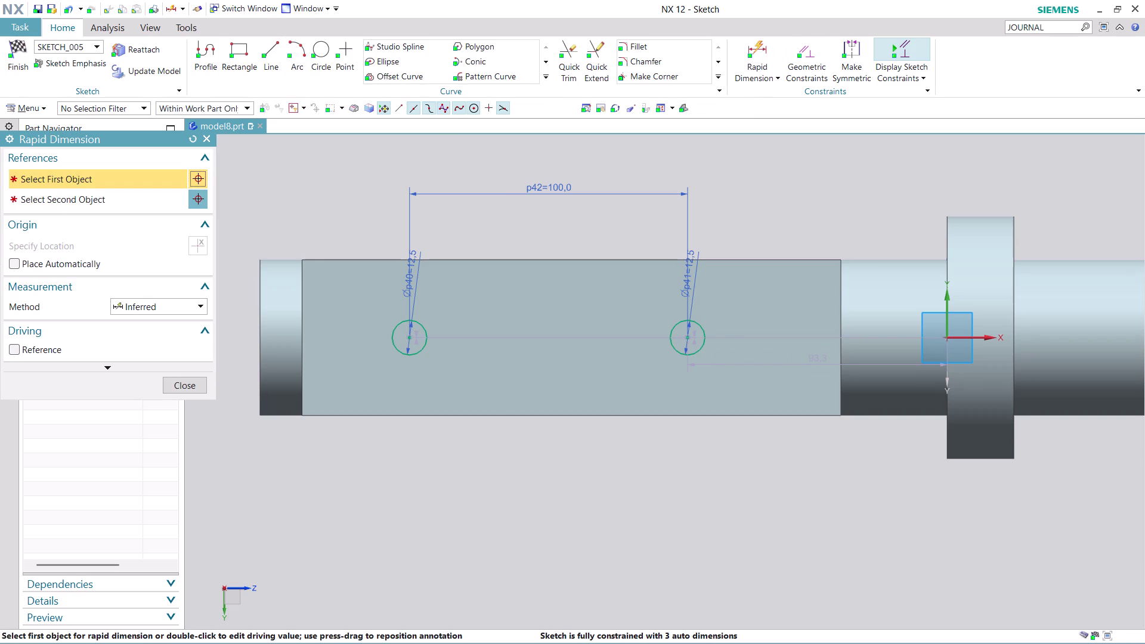
click(689, 338)
click(843, 337)
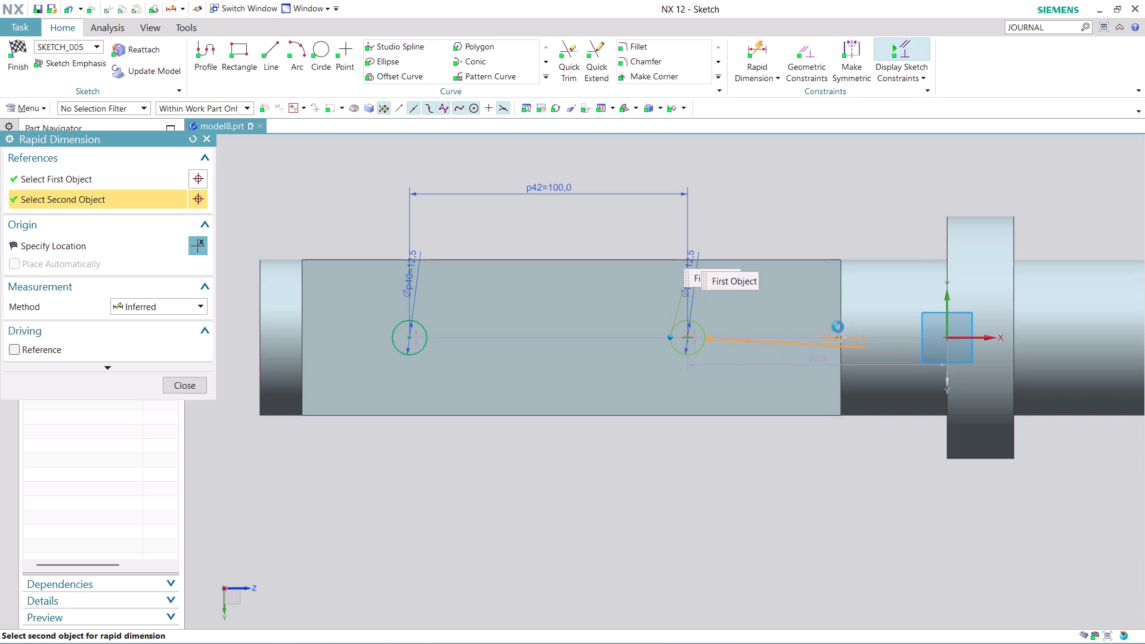
click(781, 151)
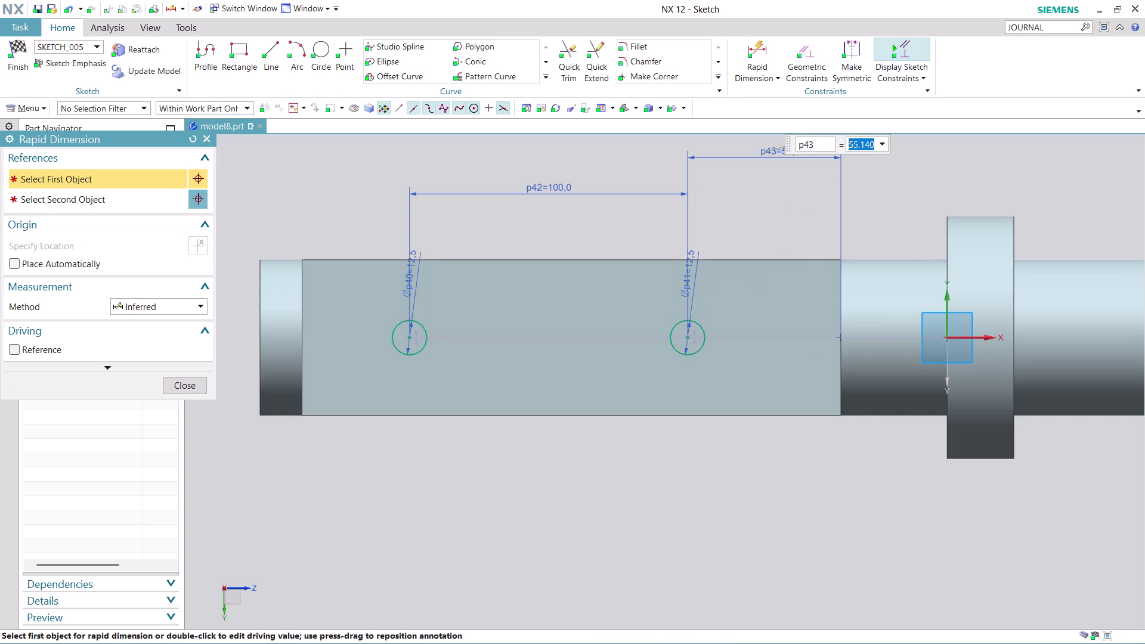
key(4)
key(6)
text(.9)
key(Return)
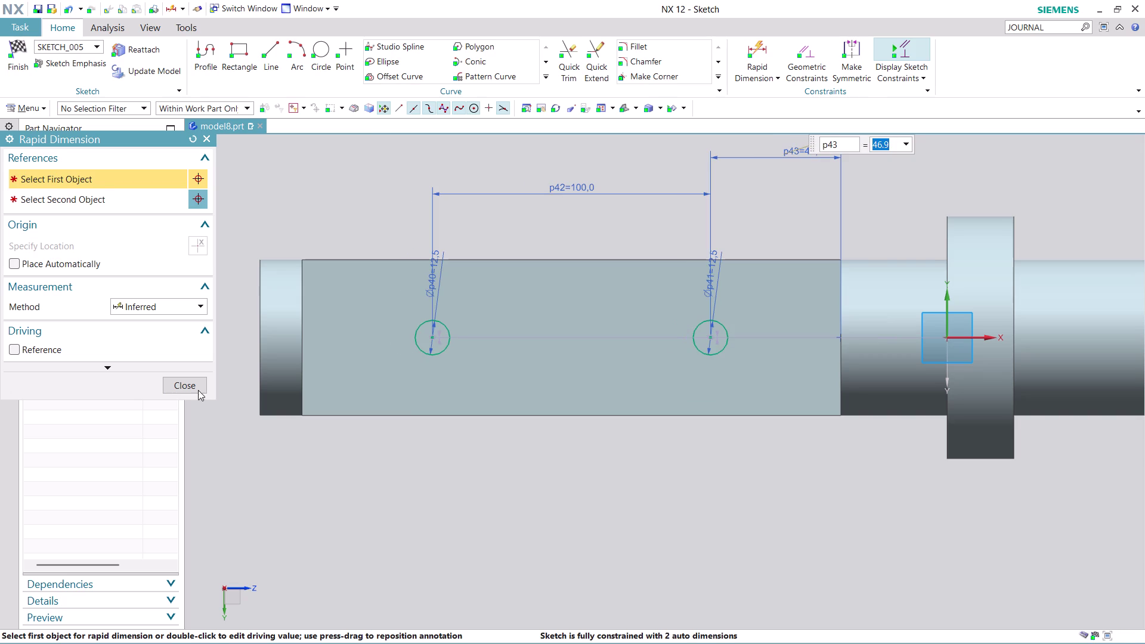
click(190, 386)
scroll(down, 3)
scroll(up, 3)
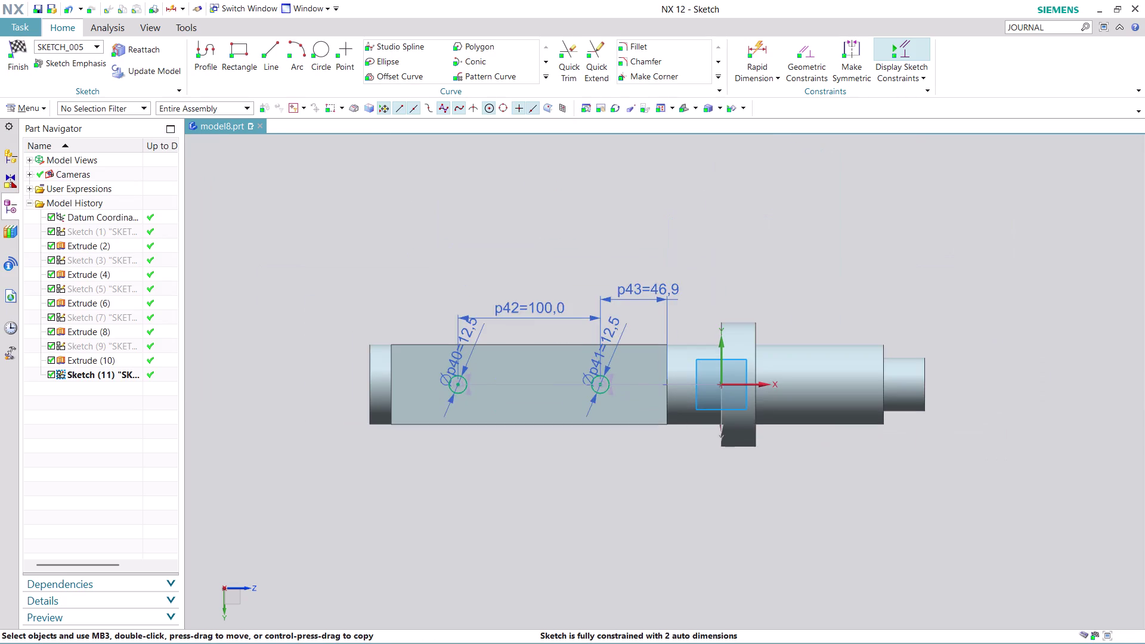
Orbit to check both circles on the flat pocket face, then finish Sketch (11).
scroll(up, 3)
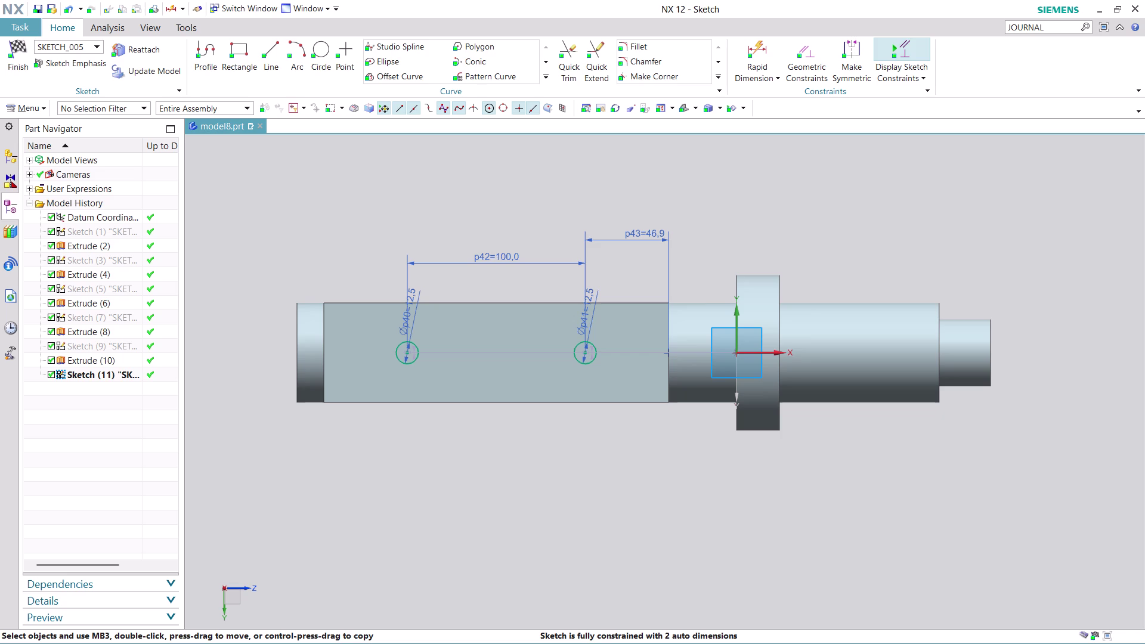
middle_drag(610, 447, 617, 365)
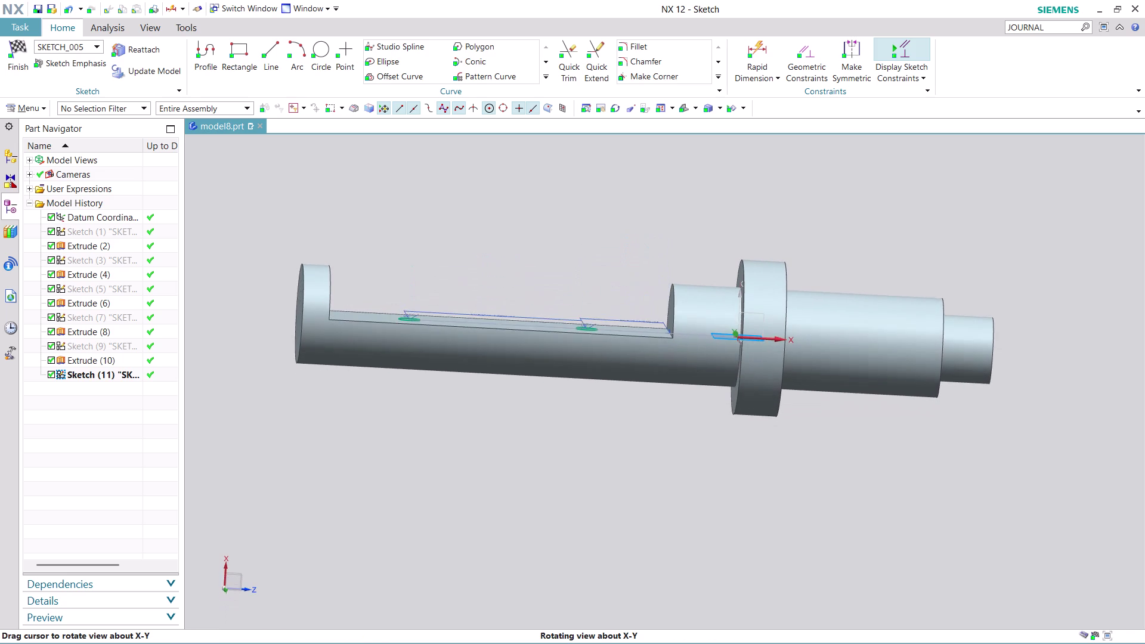
middle_drag(617, 365, 617, 364)
middle_click(616, 363)
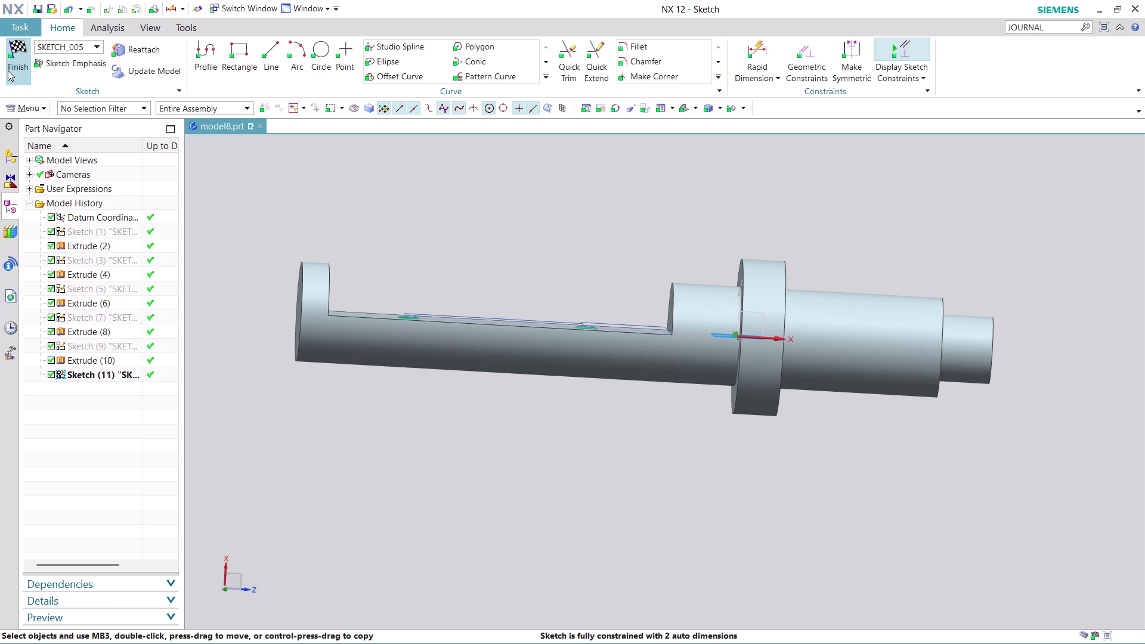
click(8, 62)
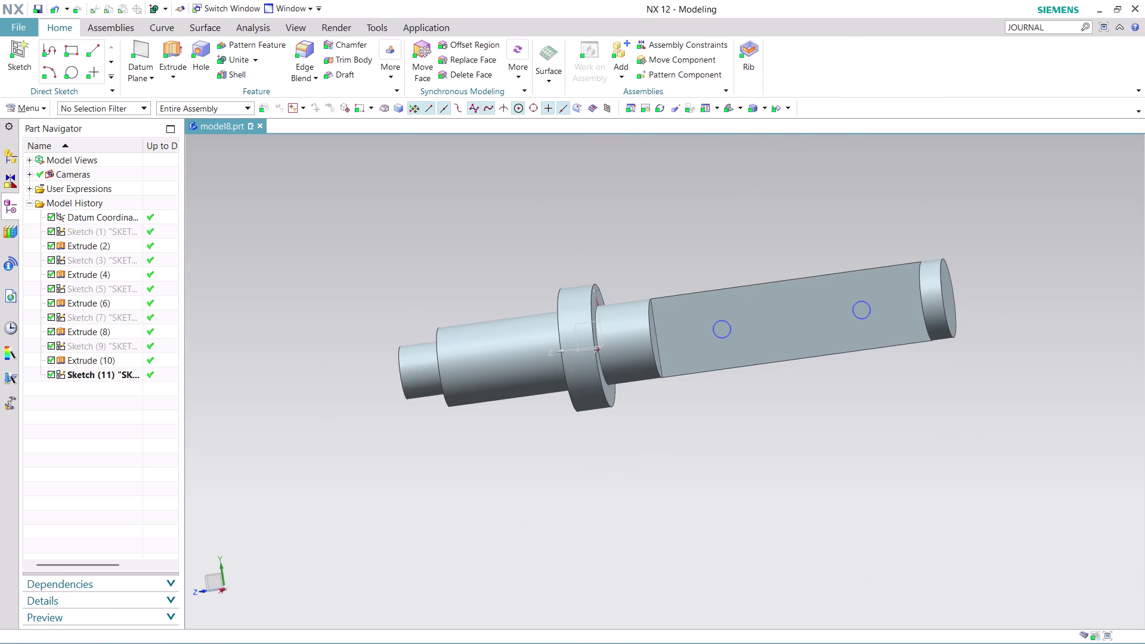
Start an Extrude using the Region Boundary Curves selection rule.
scroll(up, 3)
scroll(down, 3)
scroll(up, 3)
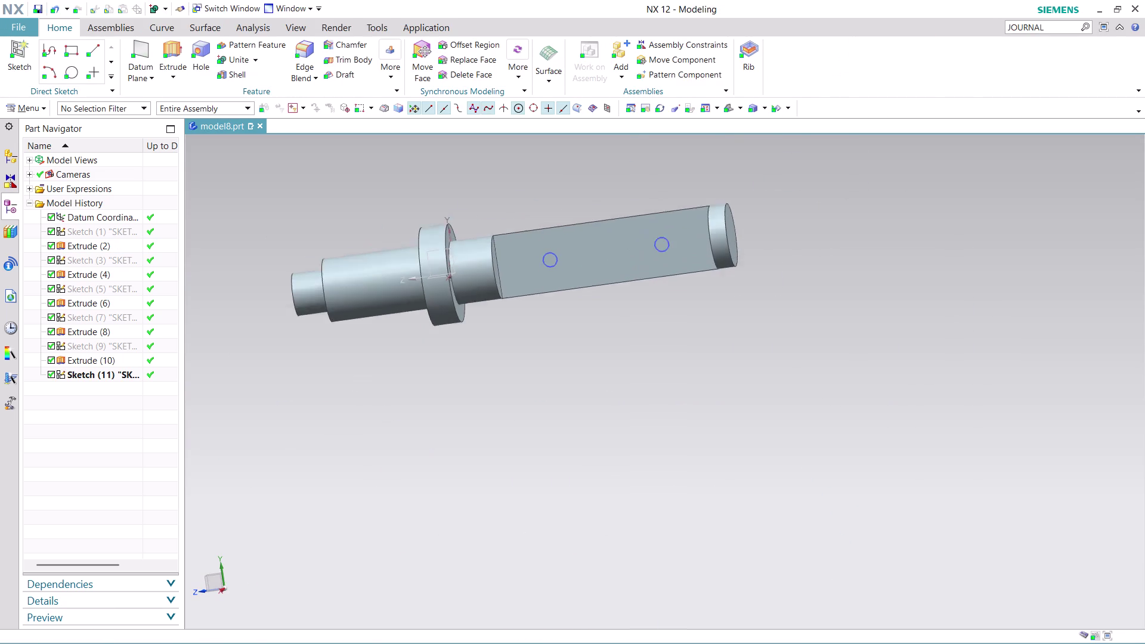
scroll(up, 3)
scroll(up, 3)
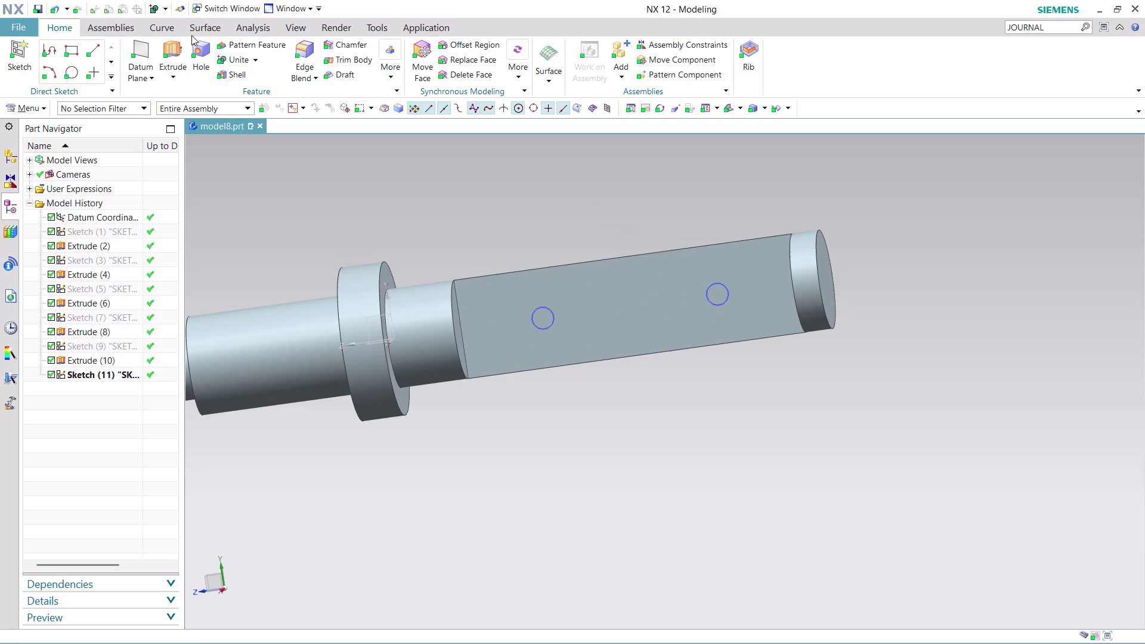
click(169, 41)
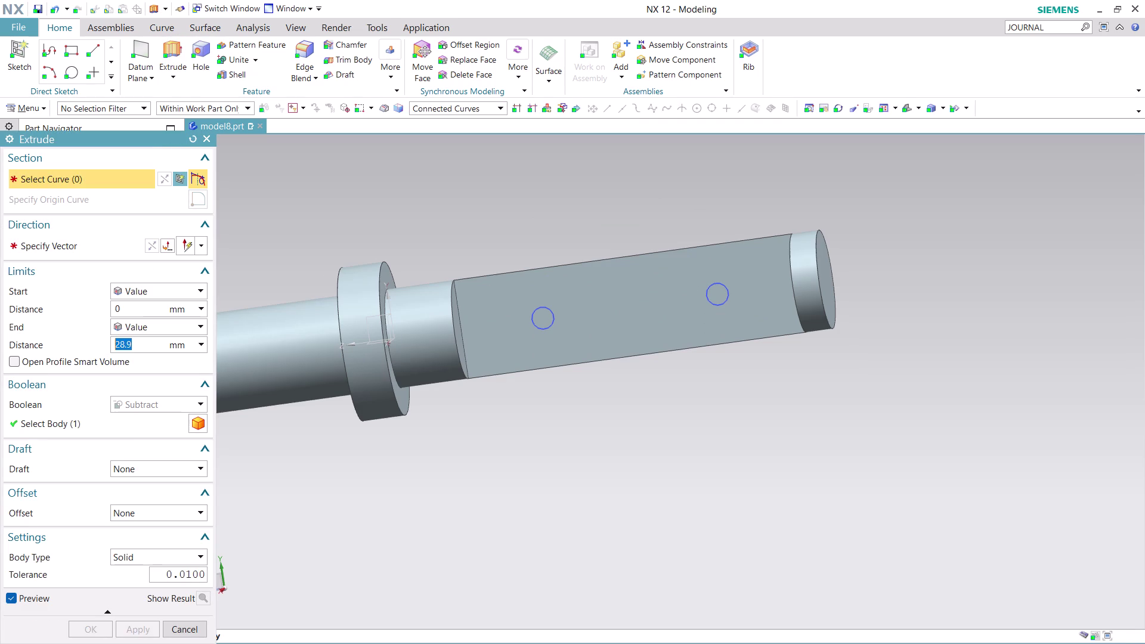
click(191, 321)
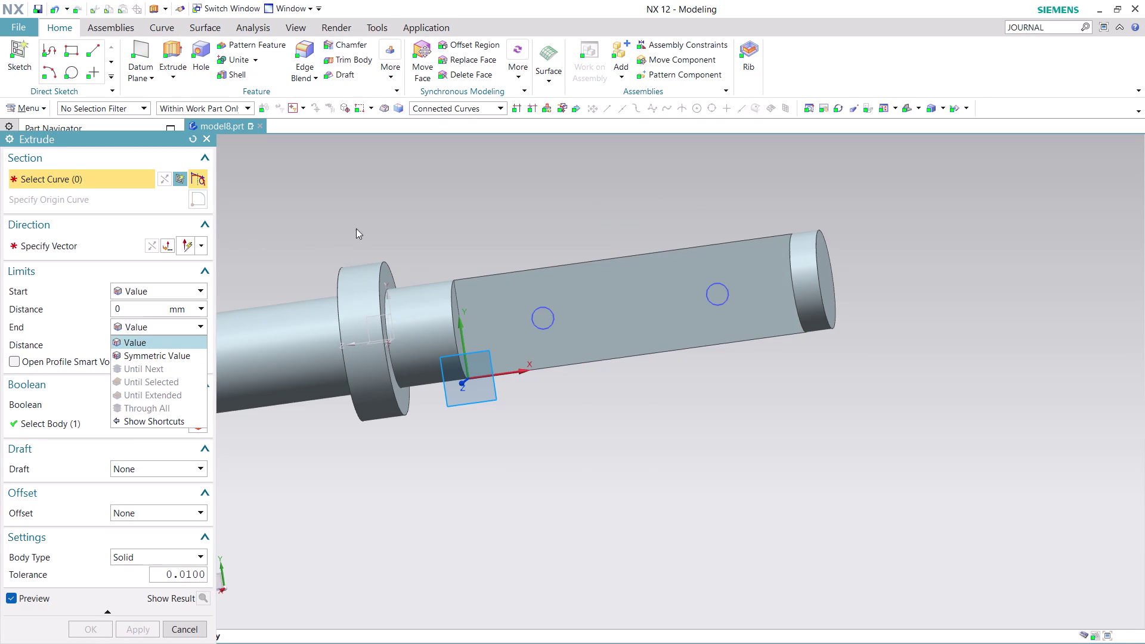
click(300, 234)
click(472, 115)
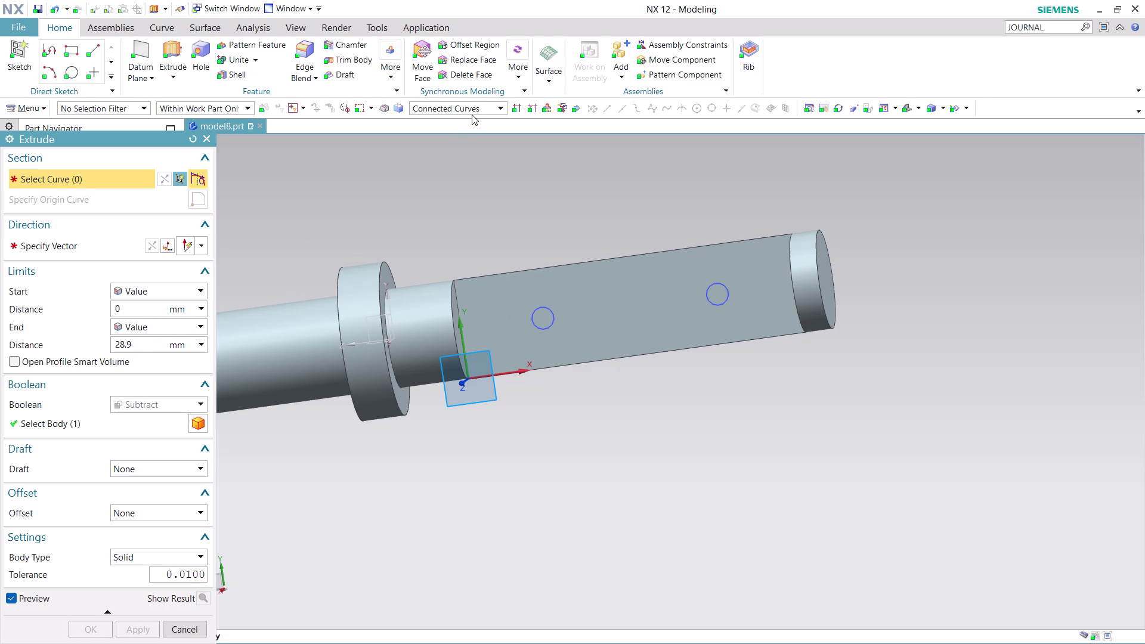
click(474, 111)
click(477, 203)
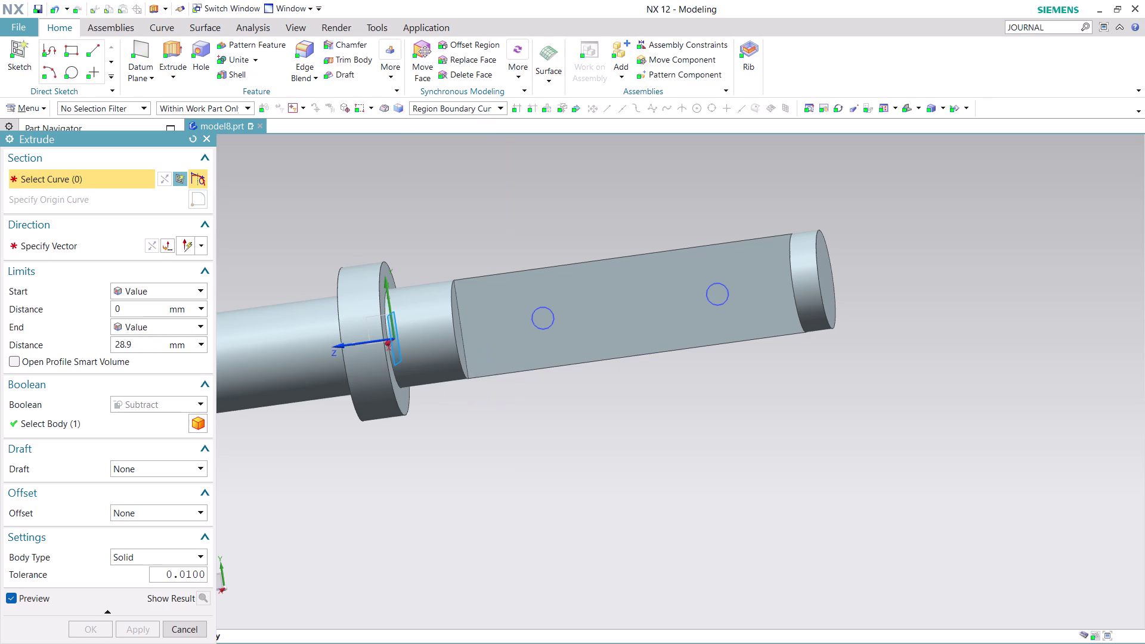
Subtract both Ø12.5 Sketch (11) circles from the shaft with End set to Until Next.
click(541, 321)
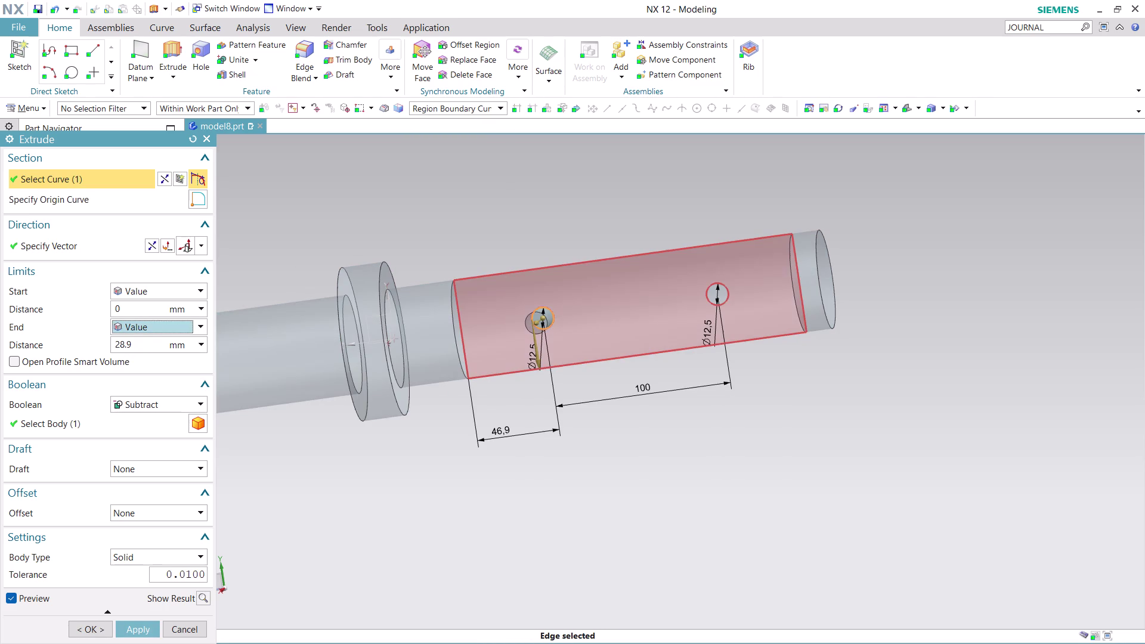
click(151, 242)
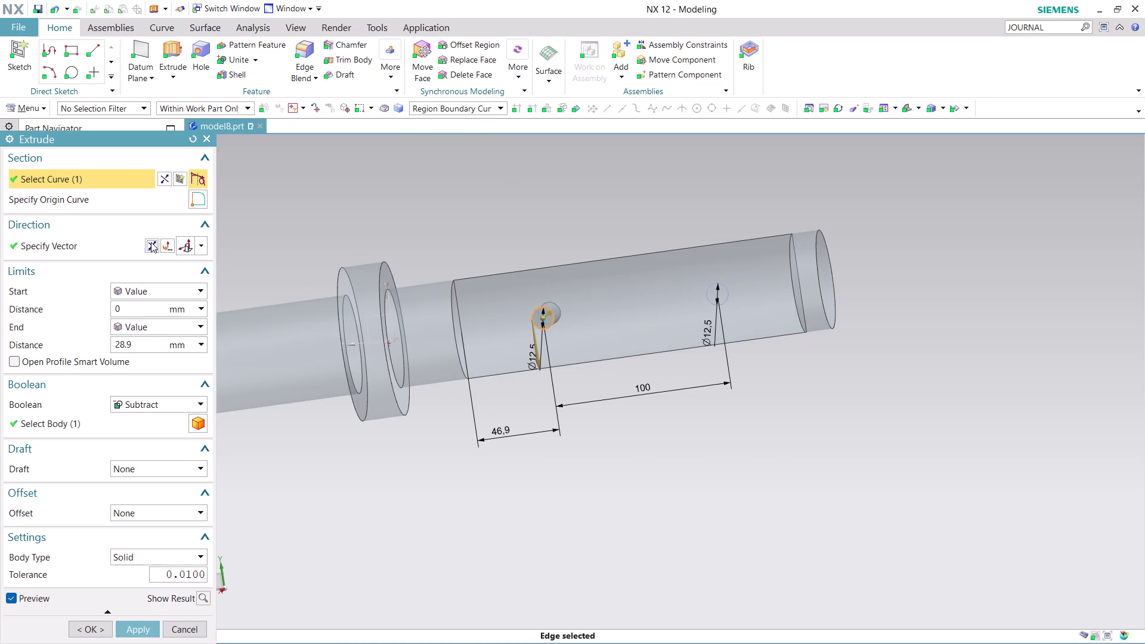
click(716, 296)
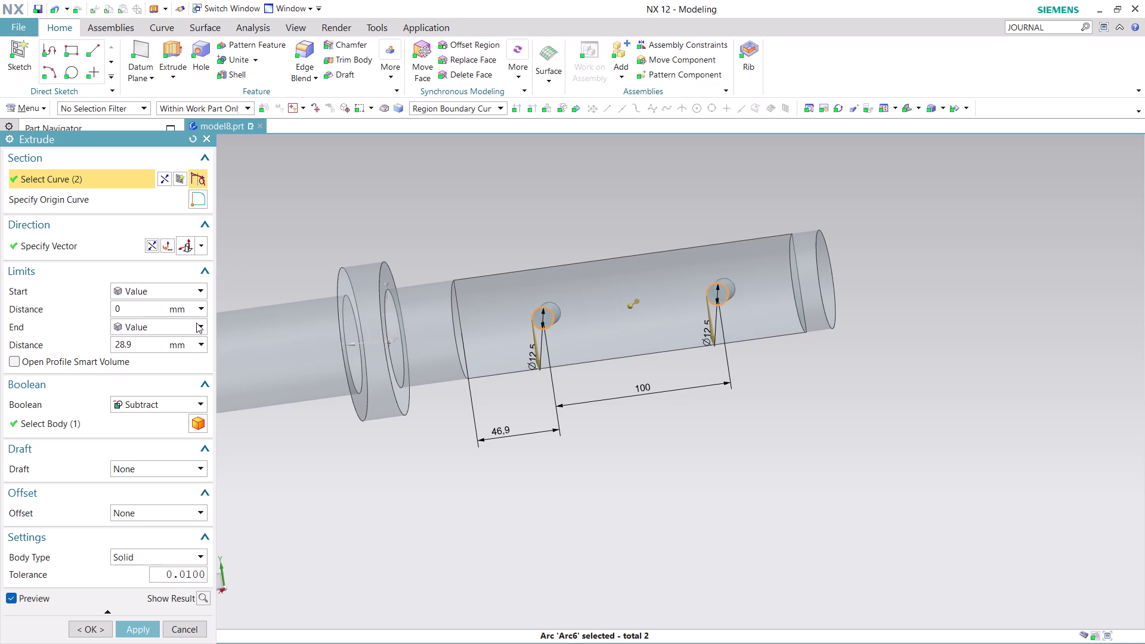
click(196, 322)
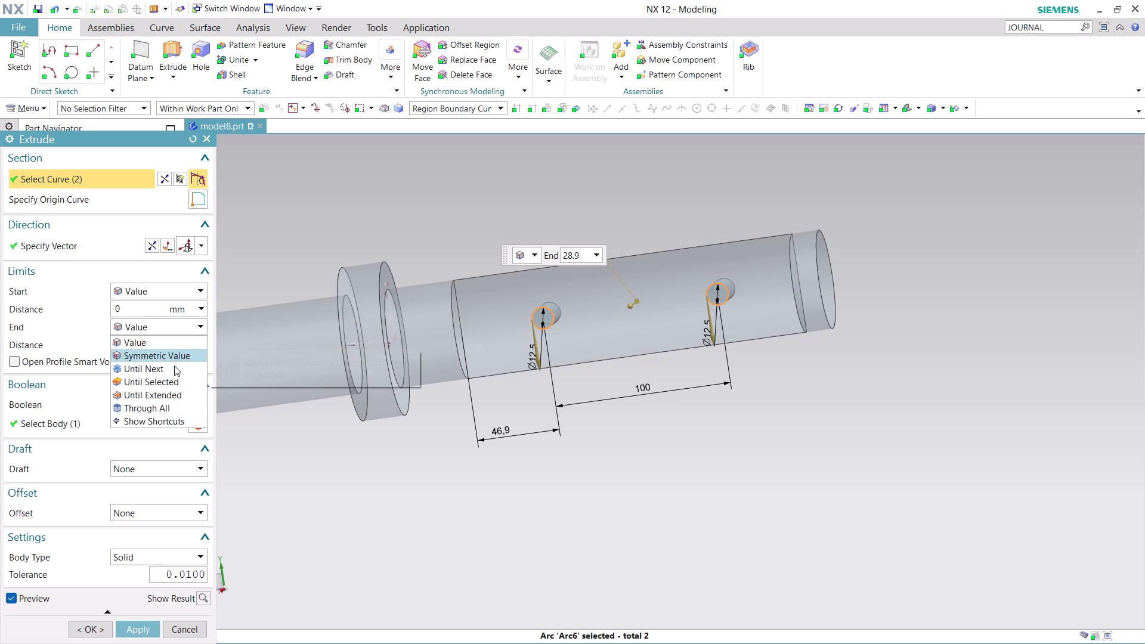
click(174, 366)
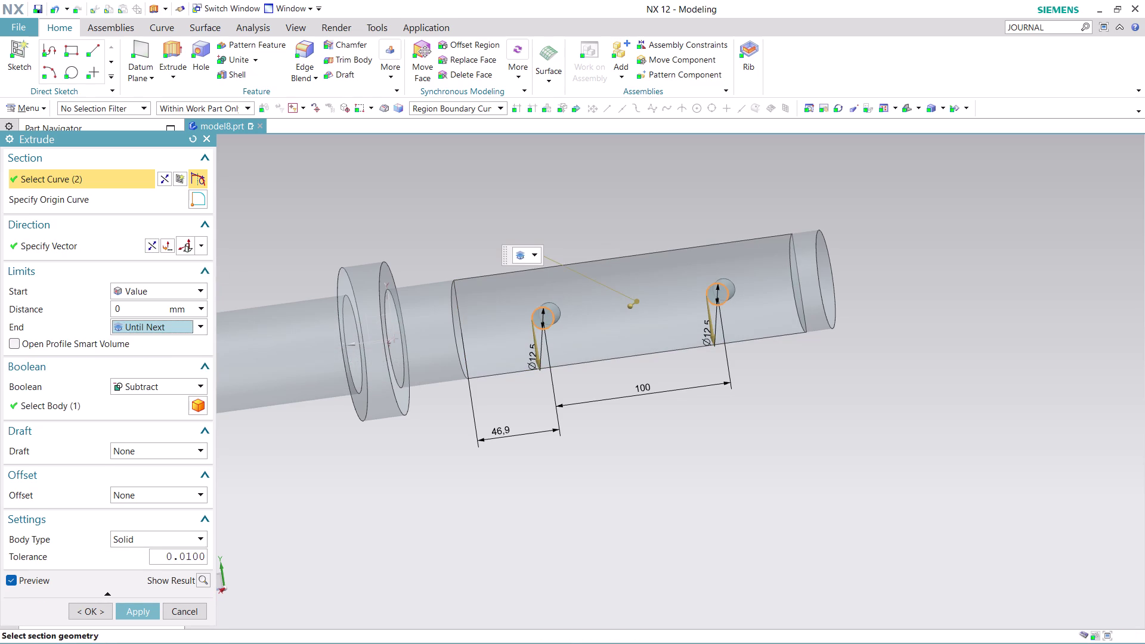
click(138, 609)
scroll(down, 3)
scroll(up, 3)
right_click(538, 366)
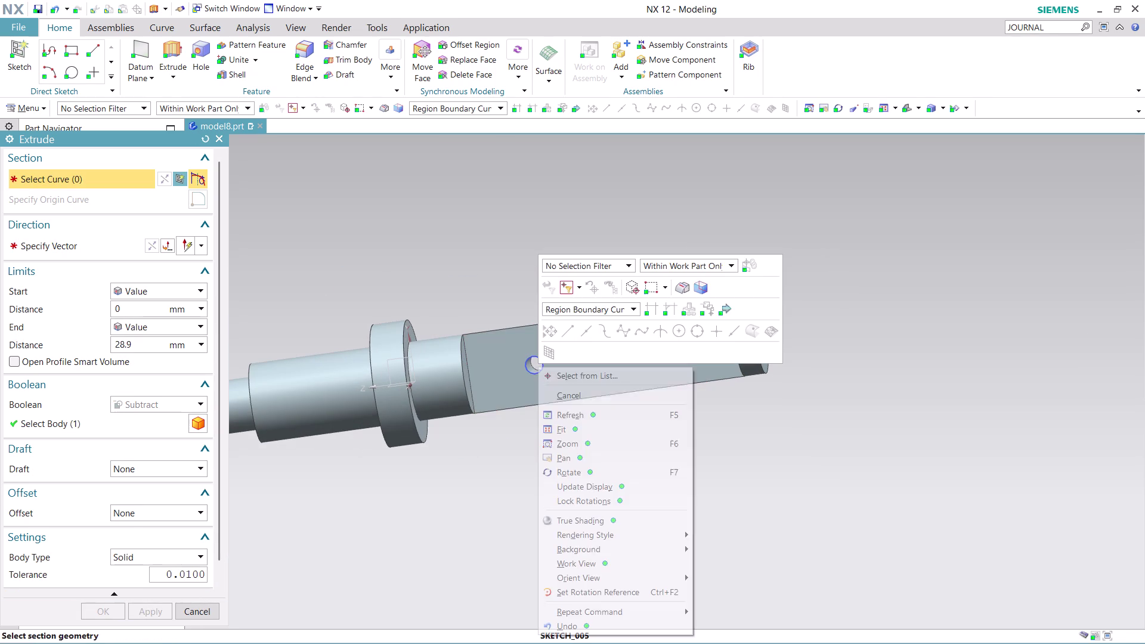
key(Escape)
key(Escape)
Hide Sketch (11) containing the hole circles.
scroll(down, 3)
middle_drag(557, 512, 545, 428)
scroll(up, 3)
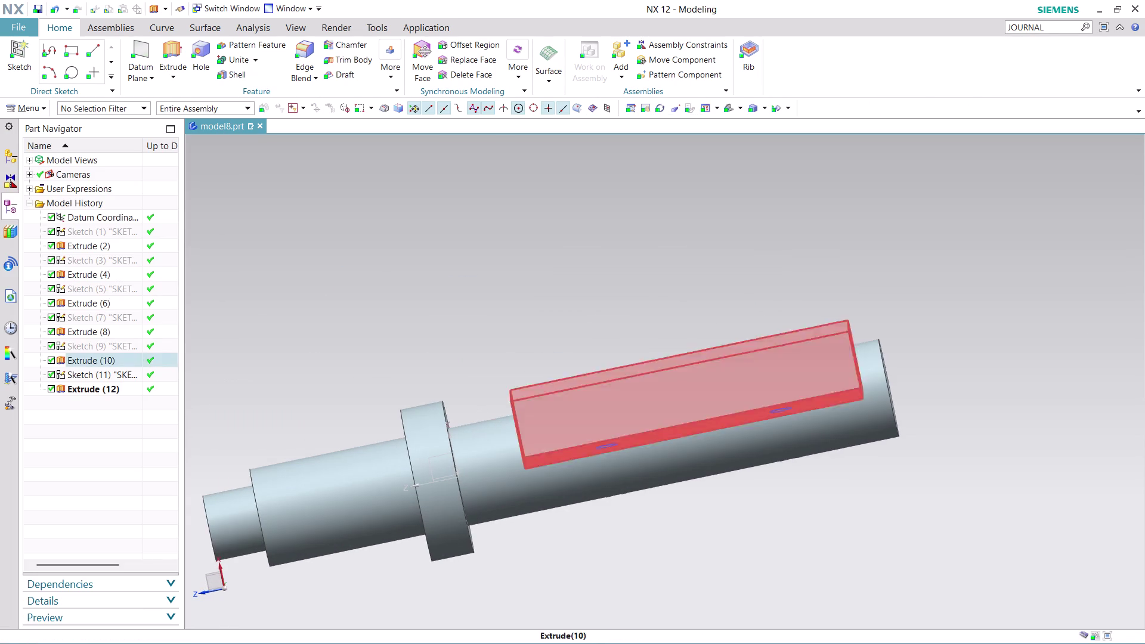
right_click(606, 442)
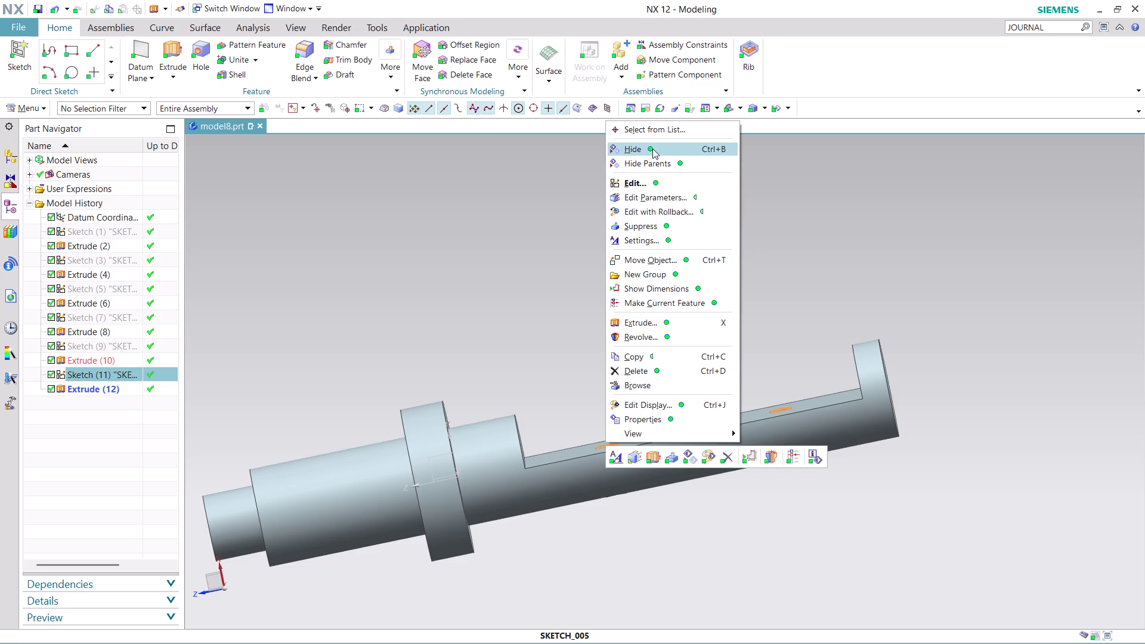
click(653, 149)
Bring up the Analysis measuring tools.
scroll(down, 3)
scroll(up, 3)
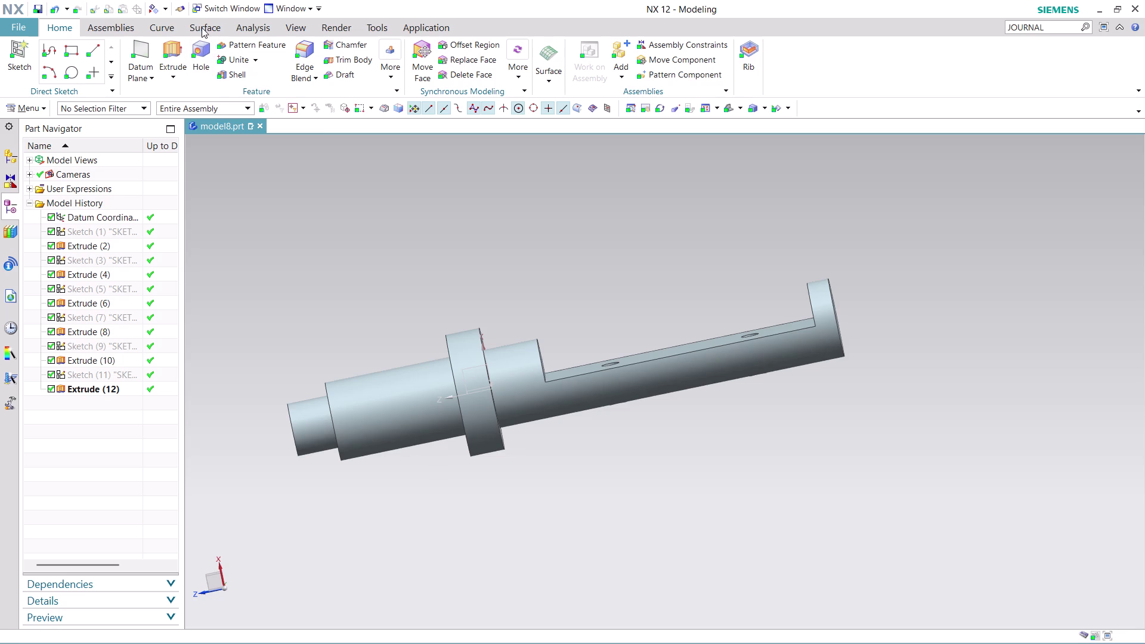
click(258, 25)
click(121, 43)
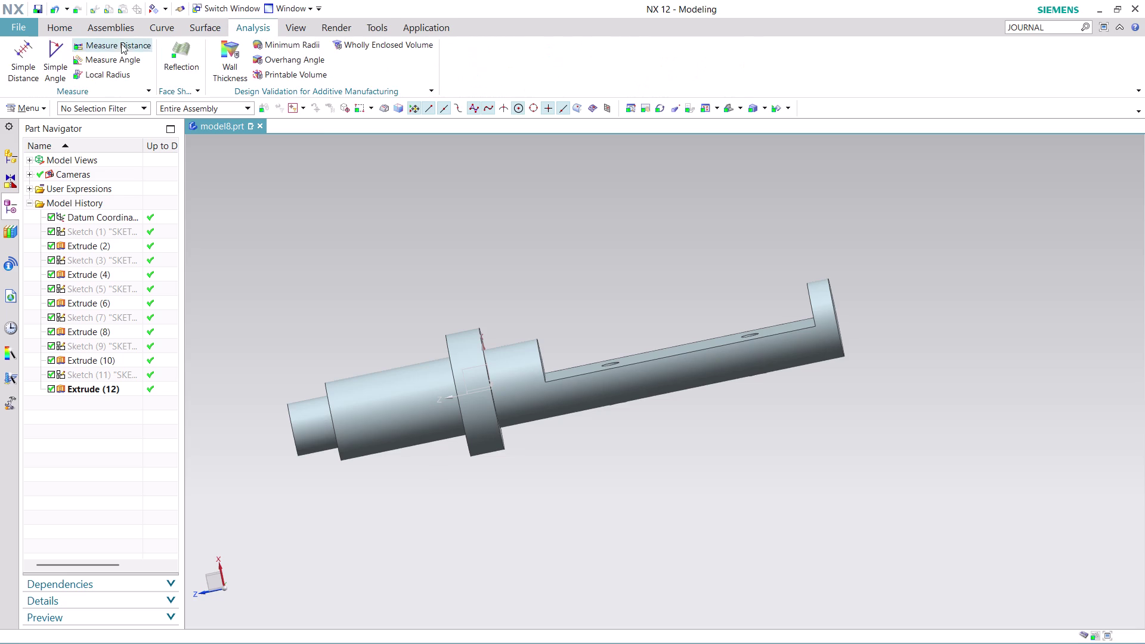
click(804, 330)
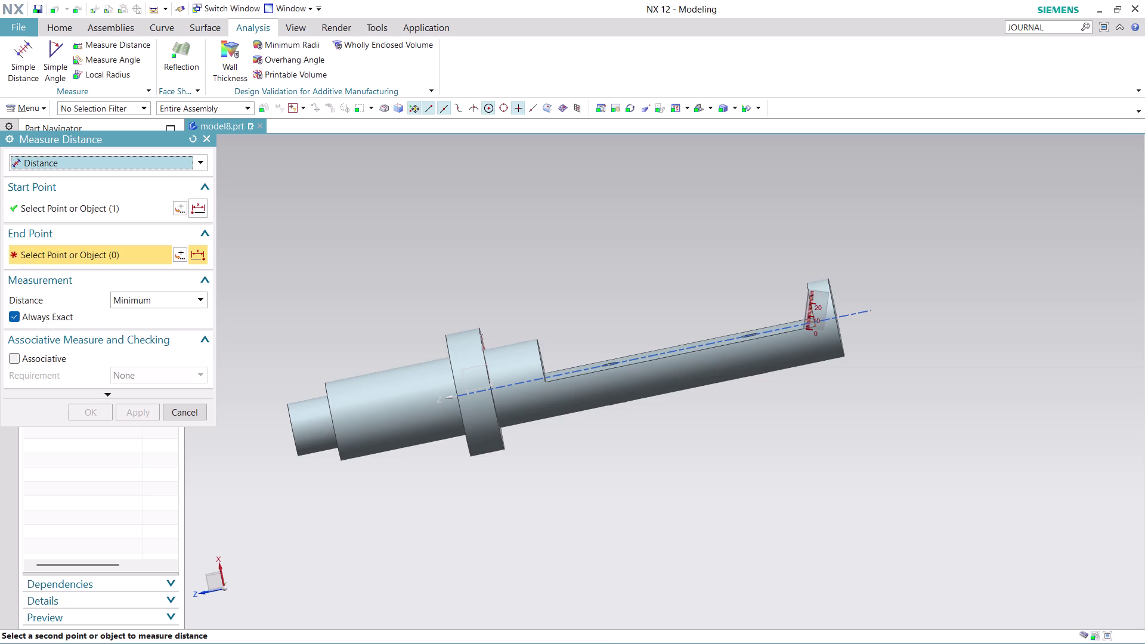
key(Escape)
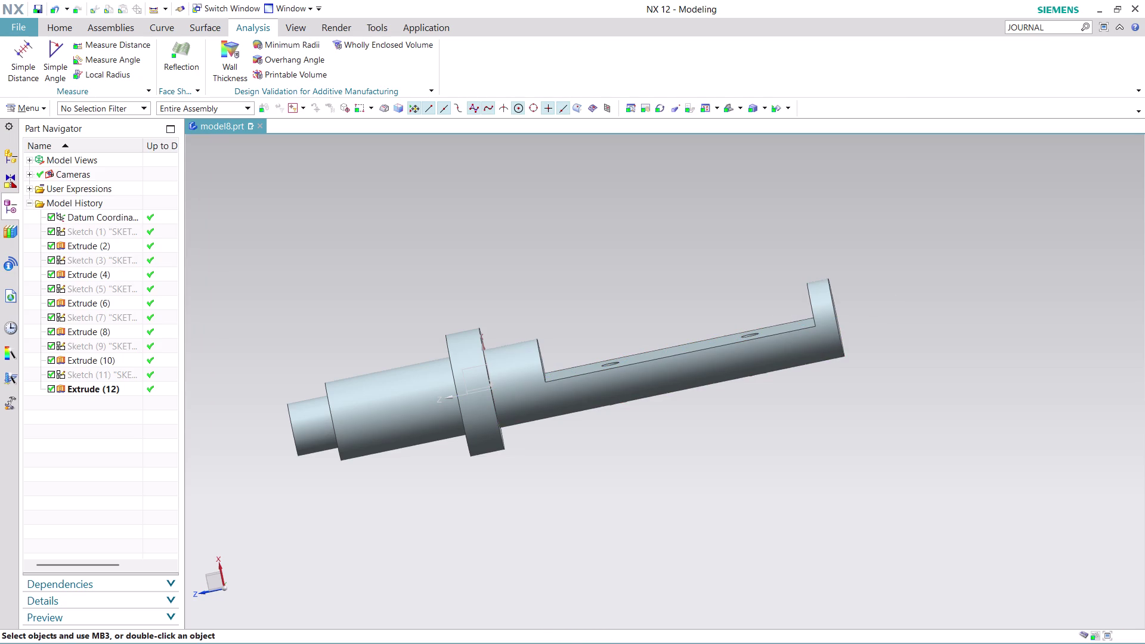
middle_drag(882, 287, 957, 286)
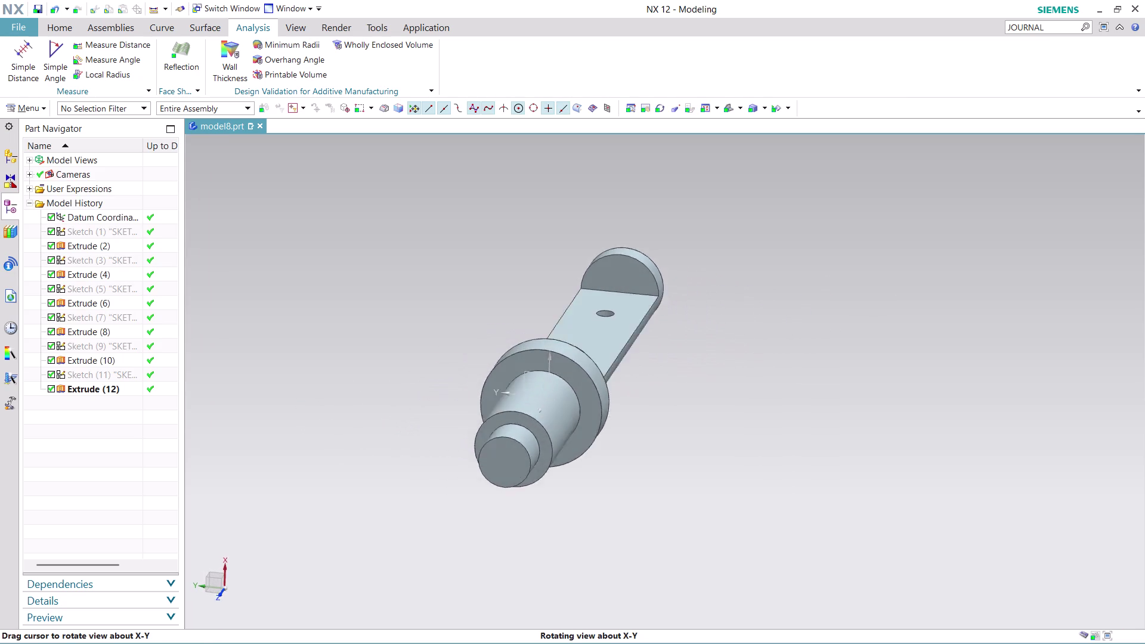
middle_drag(957, 286, 968, 285)
scroll(up, 3)
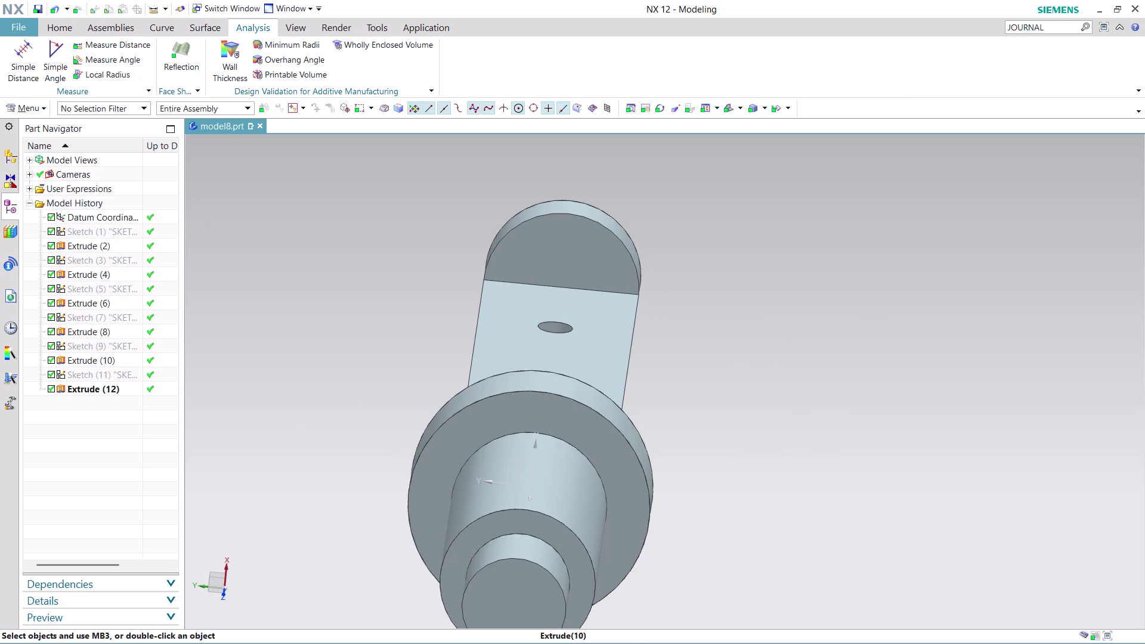
middle_drag(653, 221, 662, 216)
middle_drag(663, 217, 655, 210)
middle_click(655, 210)
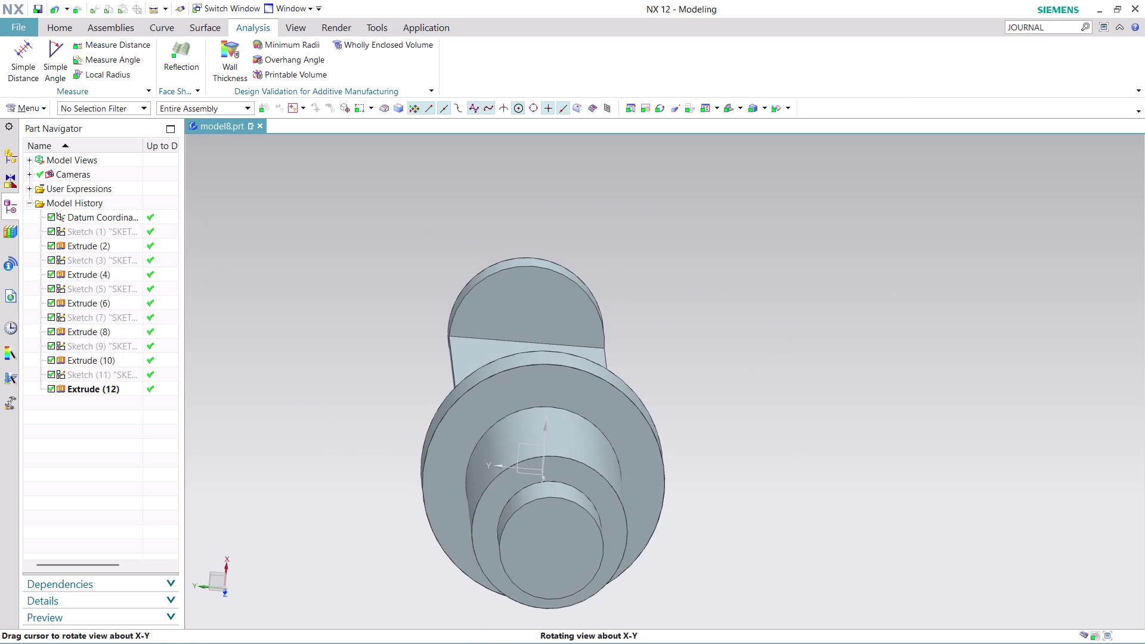
middle_click(653, 207)
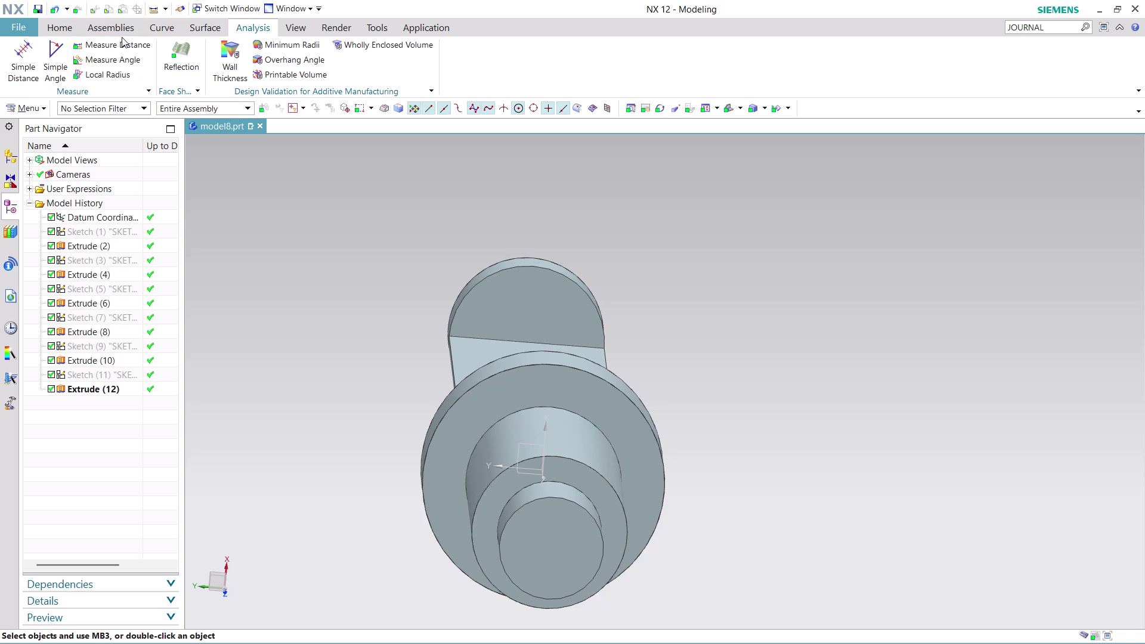
click(121, 45)
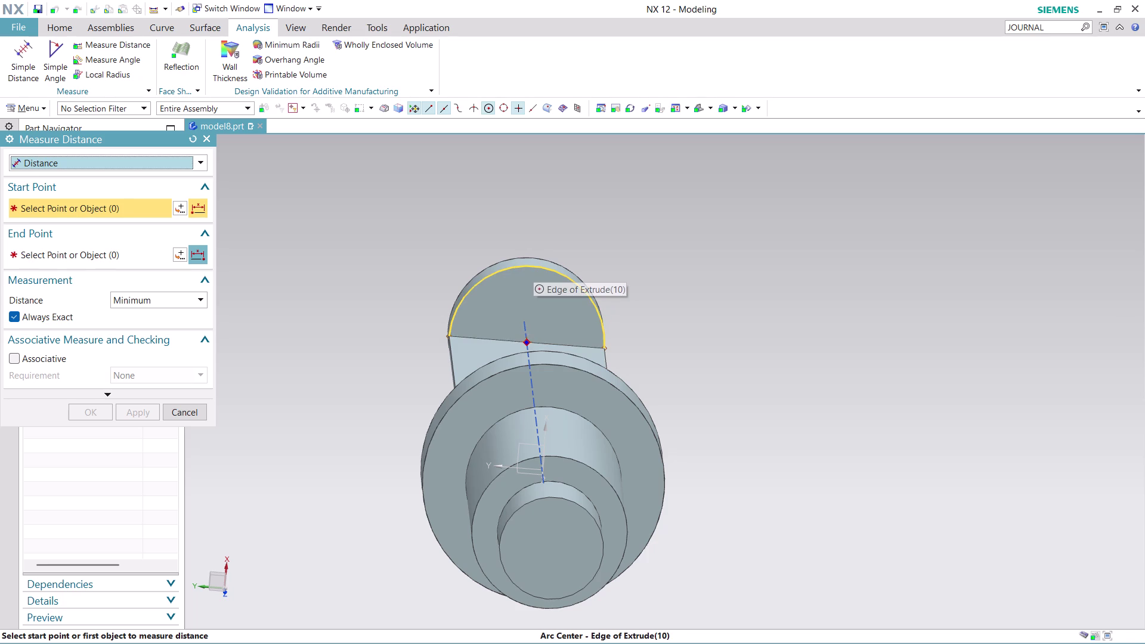
click(533, 267)
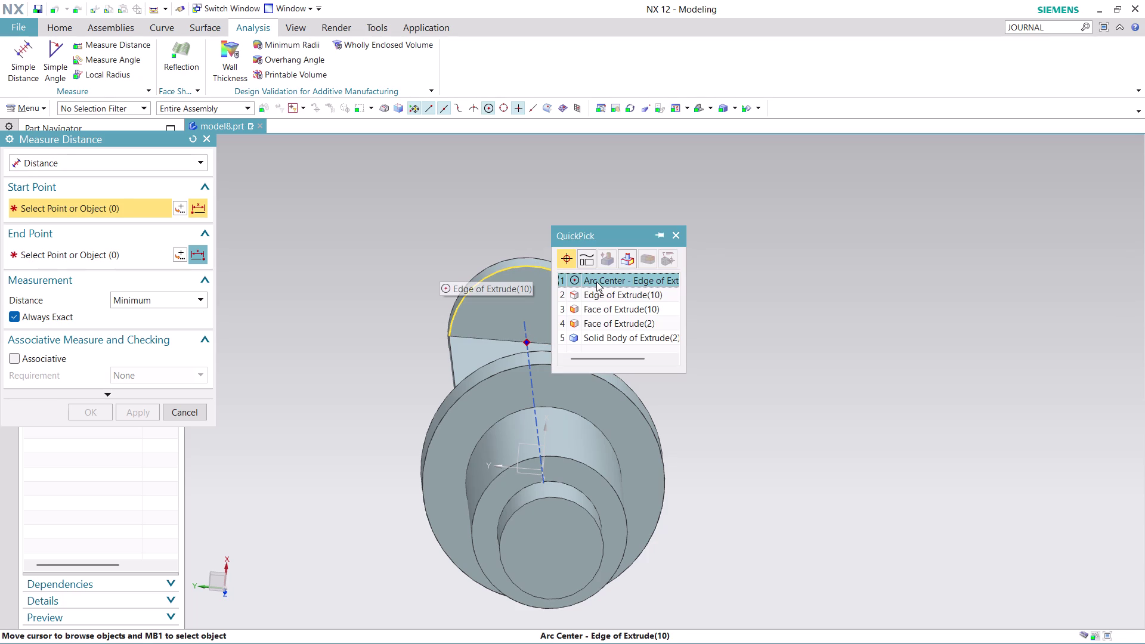
click(597, 281)
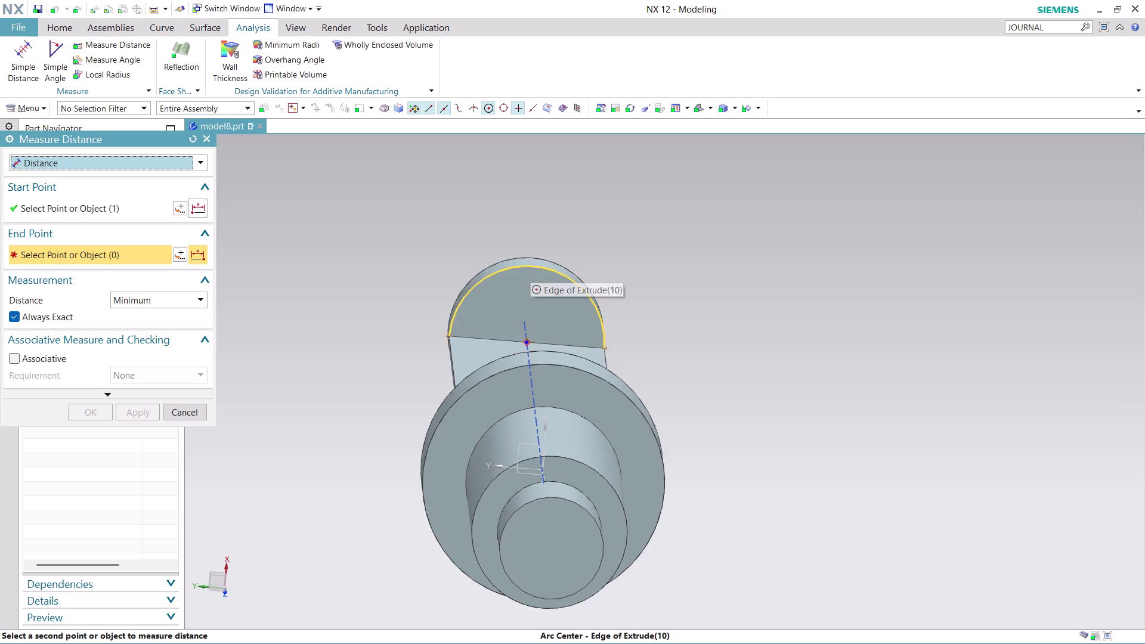
click(530, 267)
click(589, 281)
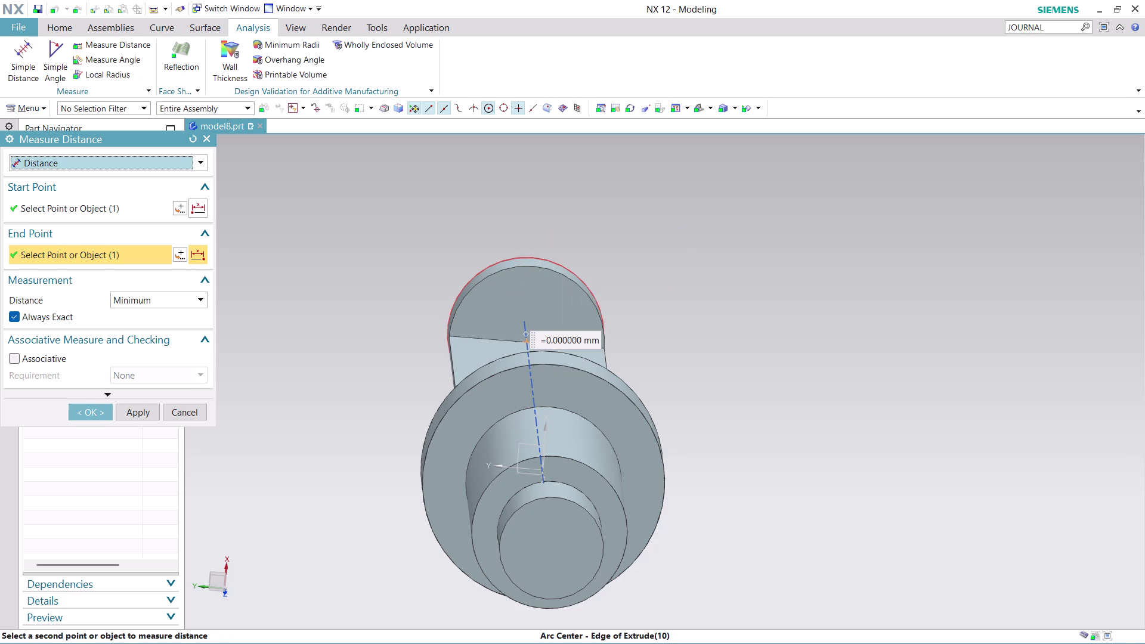
key(Escape)
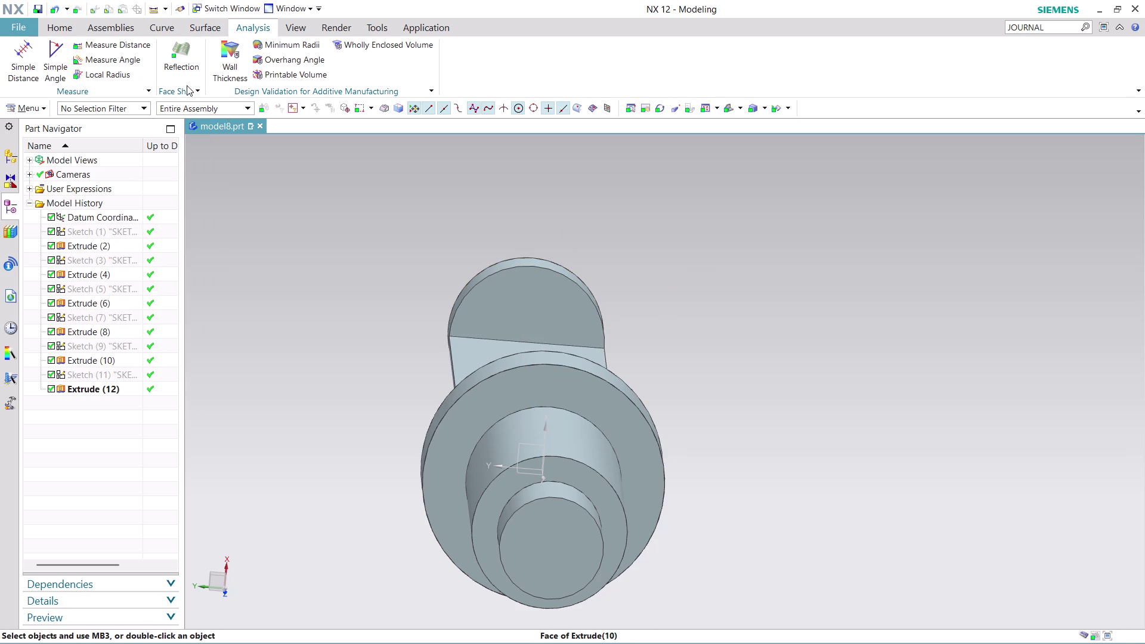
Measure 28 mm from the end lug's arc edge to the Extrude(10) flat cut's end edge.
click(126, 44)
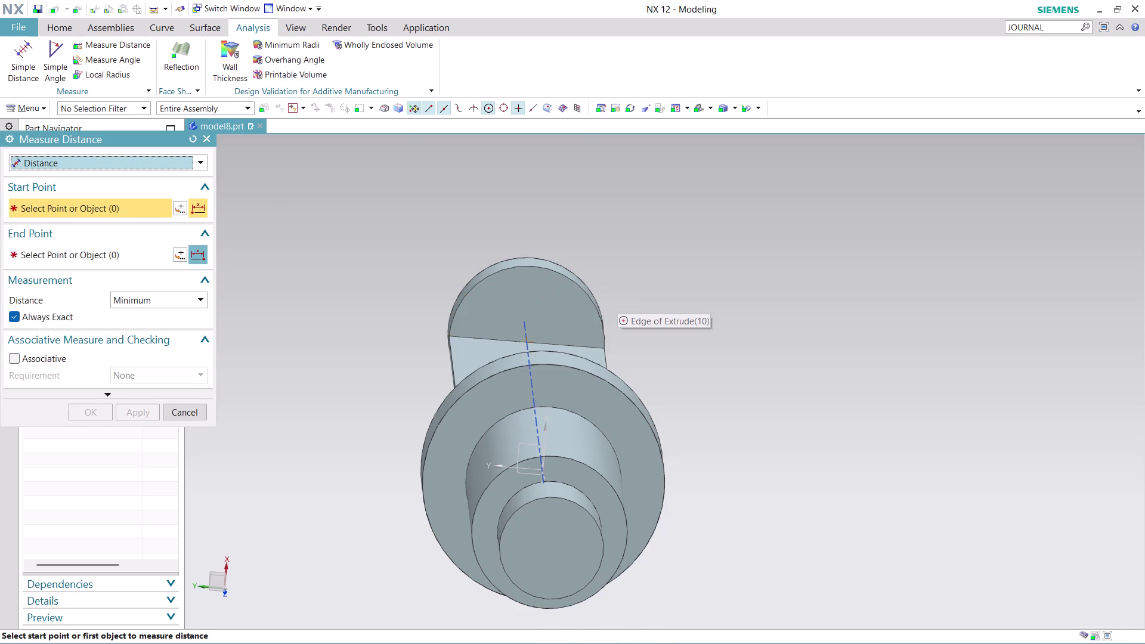
middle_drag(645, 301, 621, 278)
scroll(down, 3)
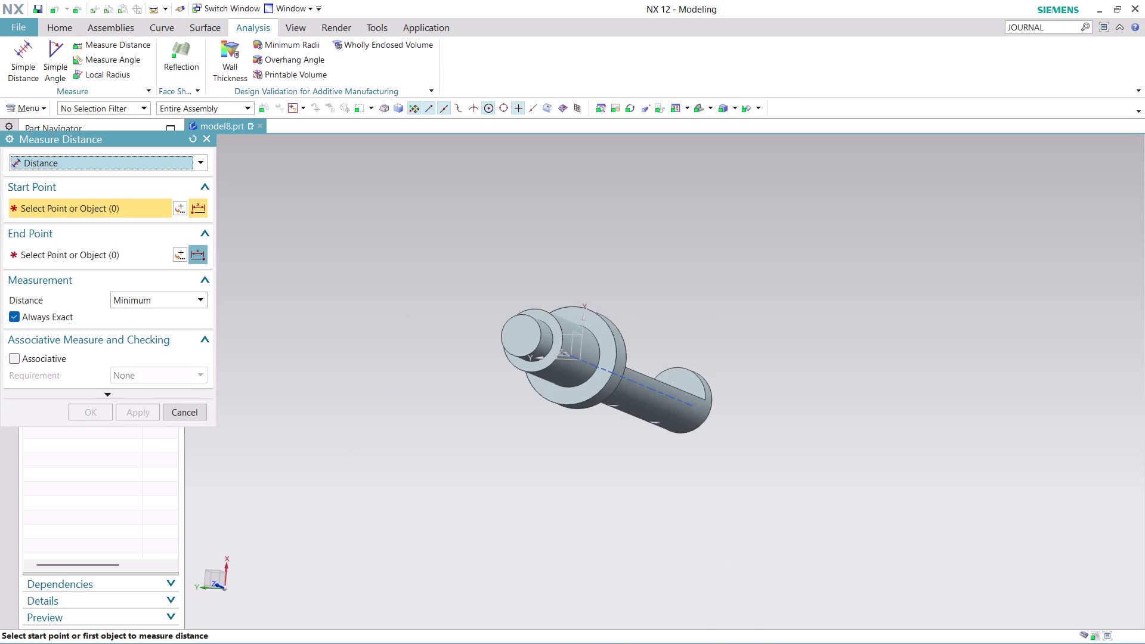
middle_drag(624, 287, 603, 312)
scroll(up, 3)
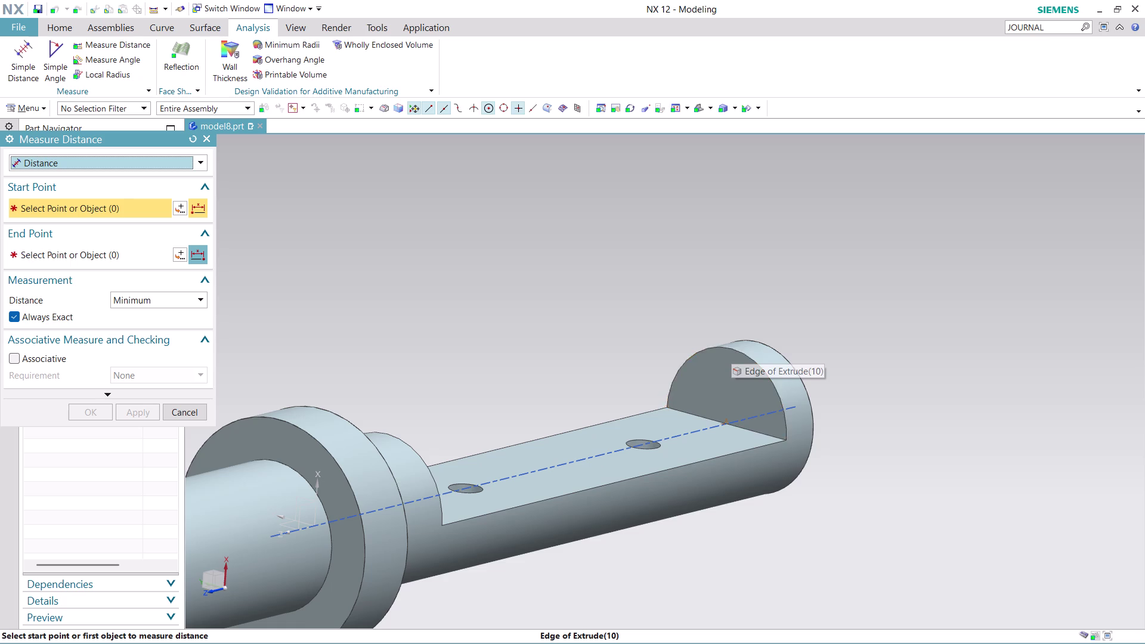
click(731, 349)
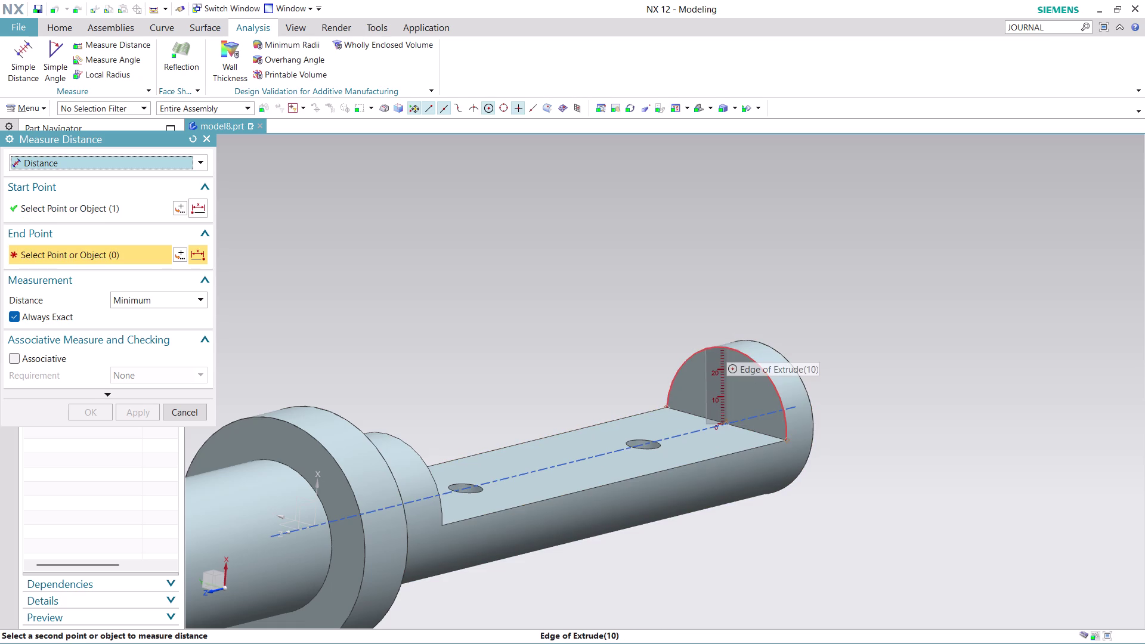
click(727, 347)
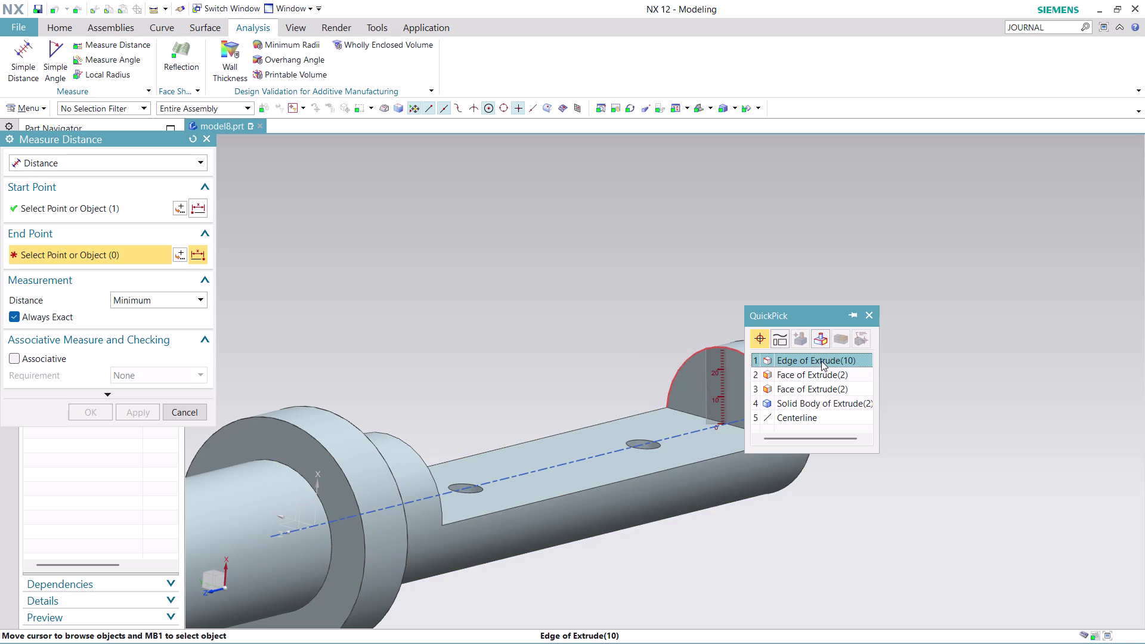
click(822, 361)
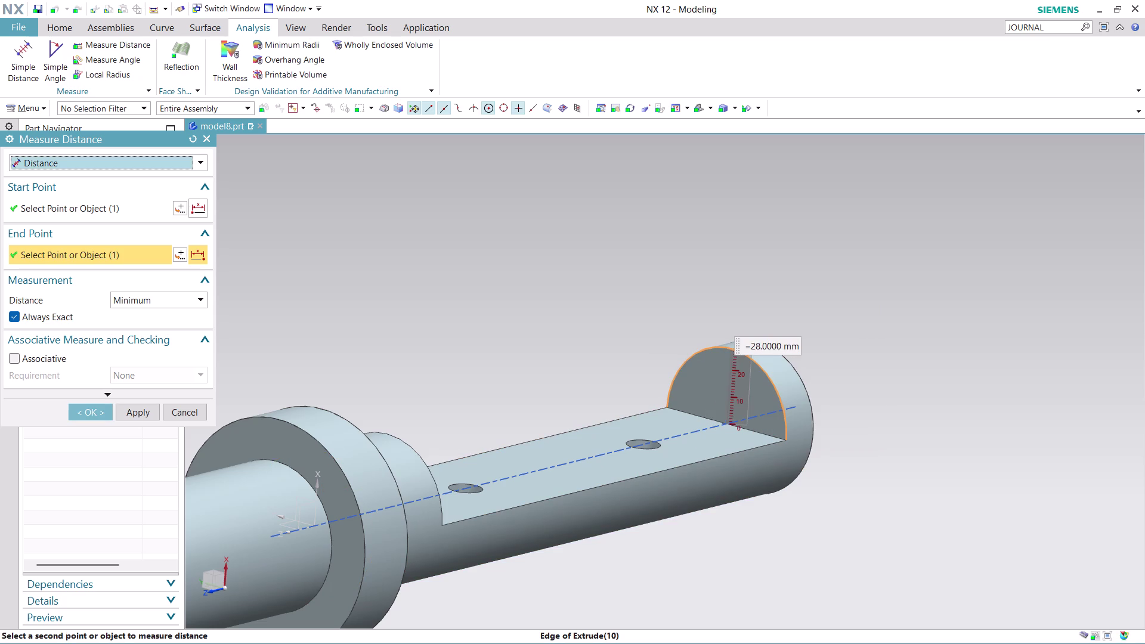
Orbit the shaft to a side view and close Measure Distance.
scroll(up, 3)
middle_drag(826, 341, 819, 330)
scroll(down, 3)
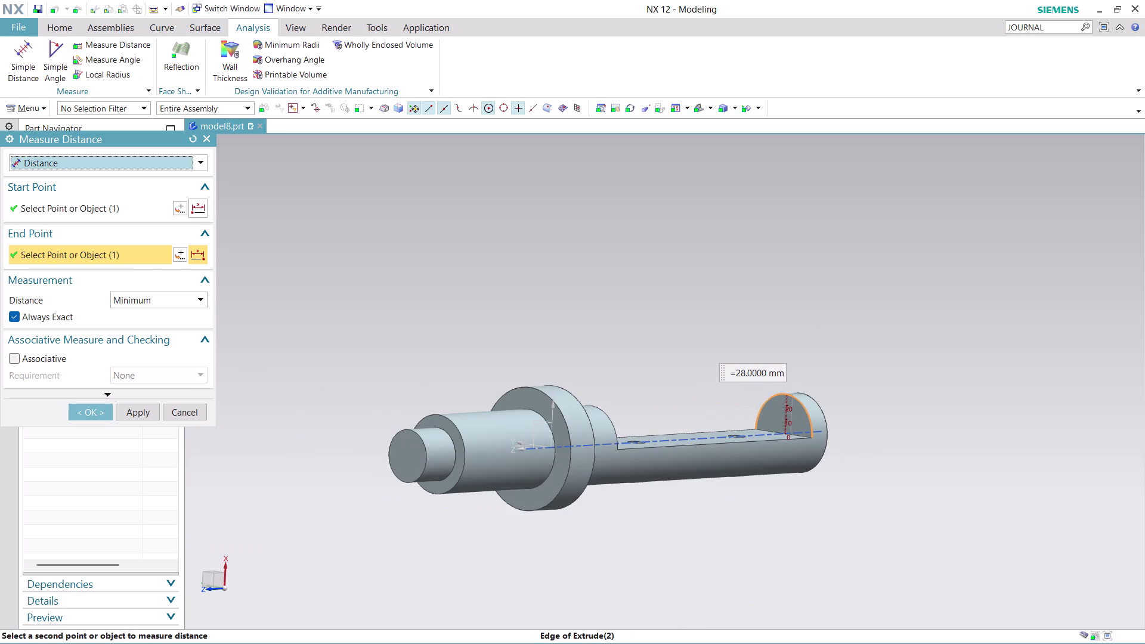
middle_drag(726, 523, 718, 516)
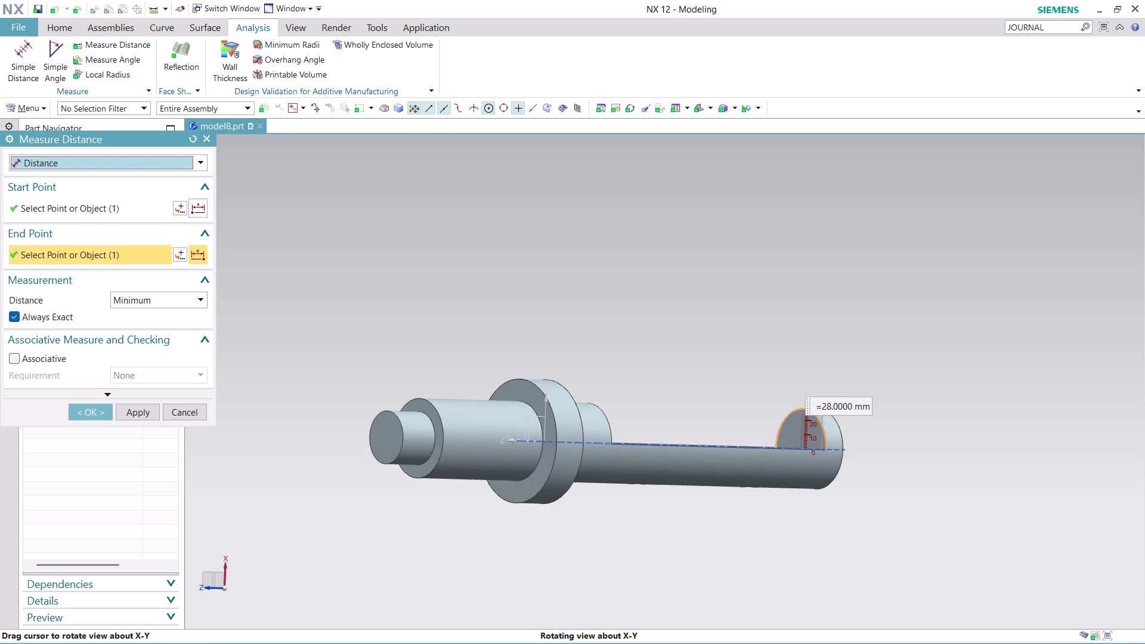
middle_drag(718, 516, 683, 516)
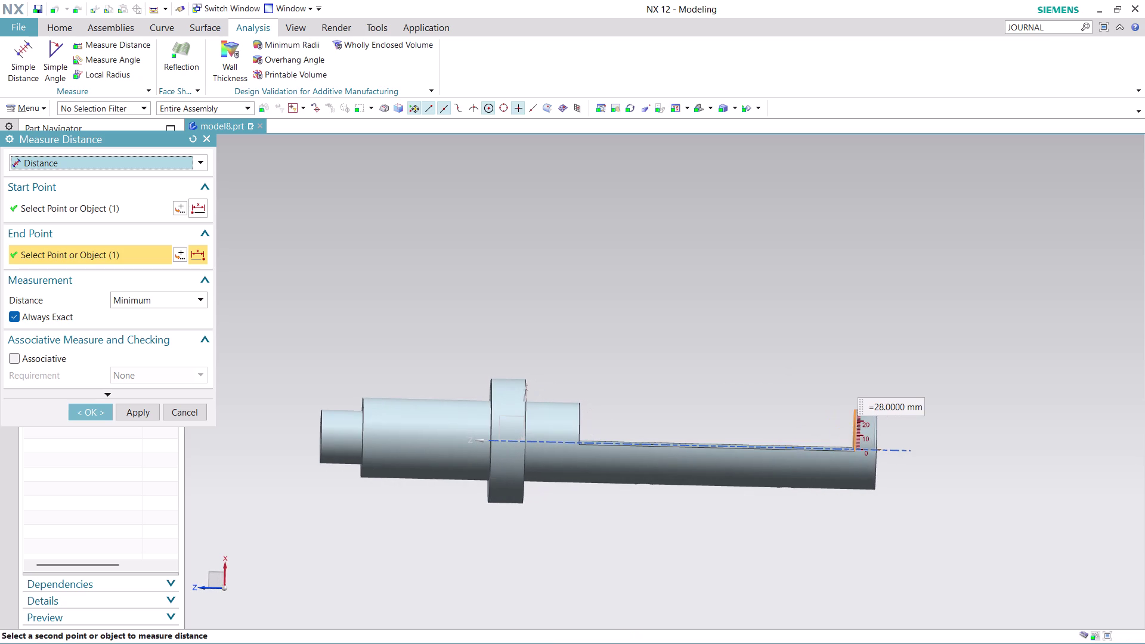
scroll(up, 3)
scroll(up, 3)
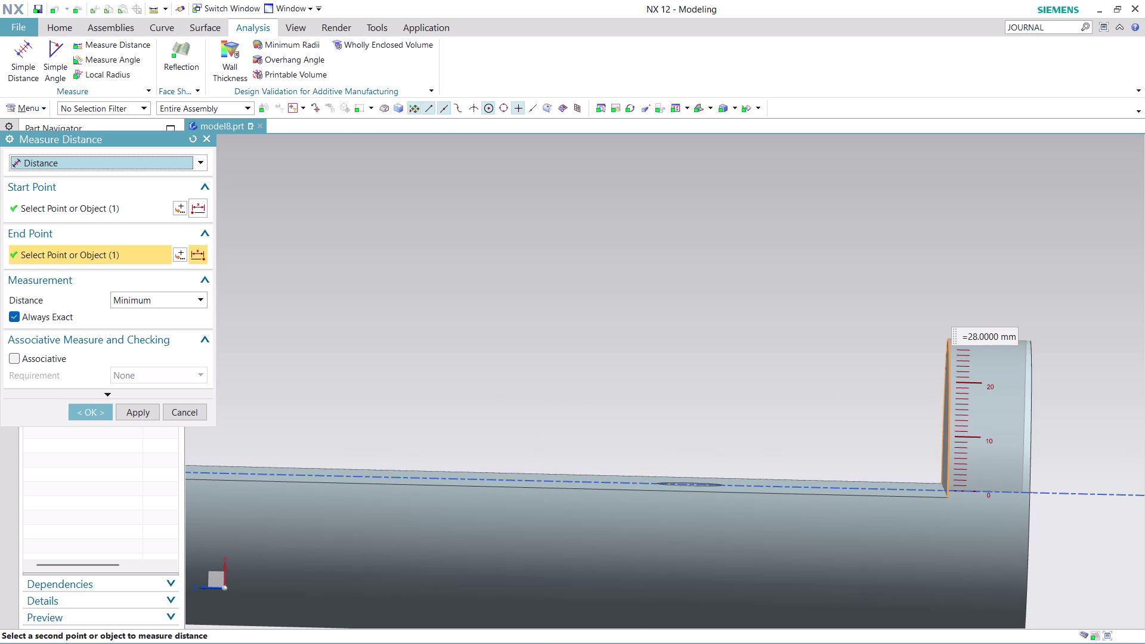
scroll(down, 3)
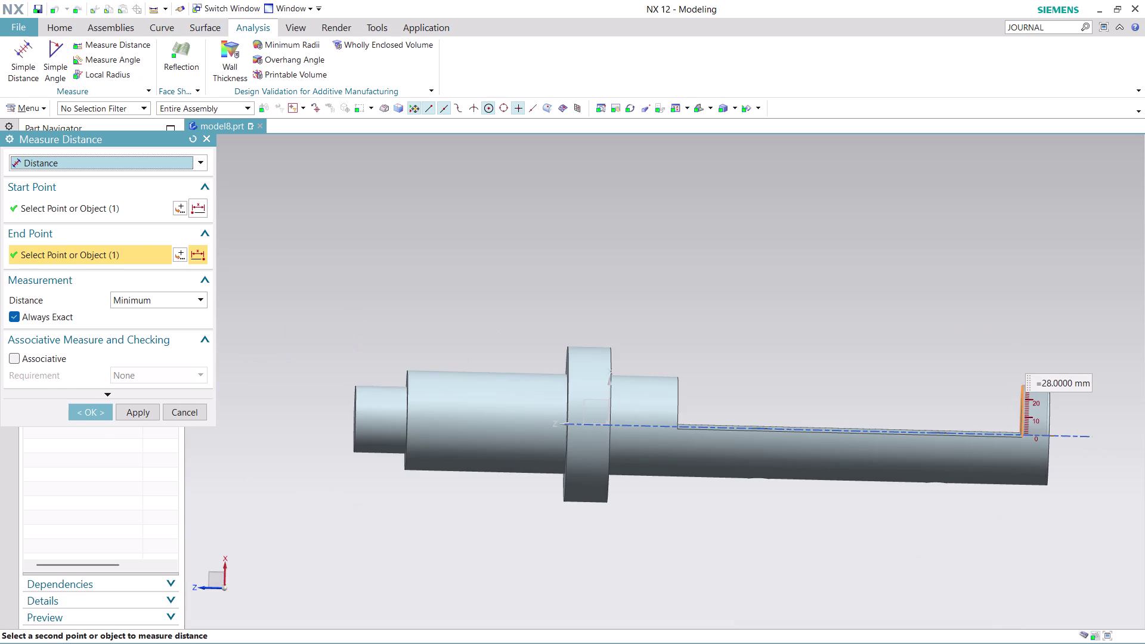
key(Escape)
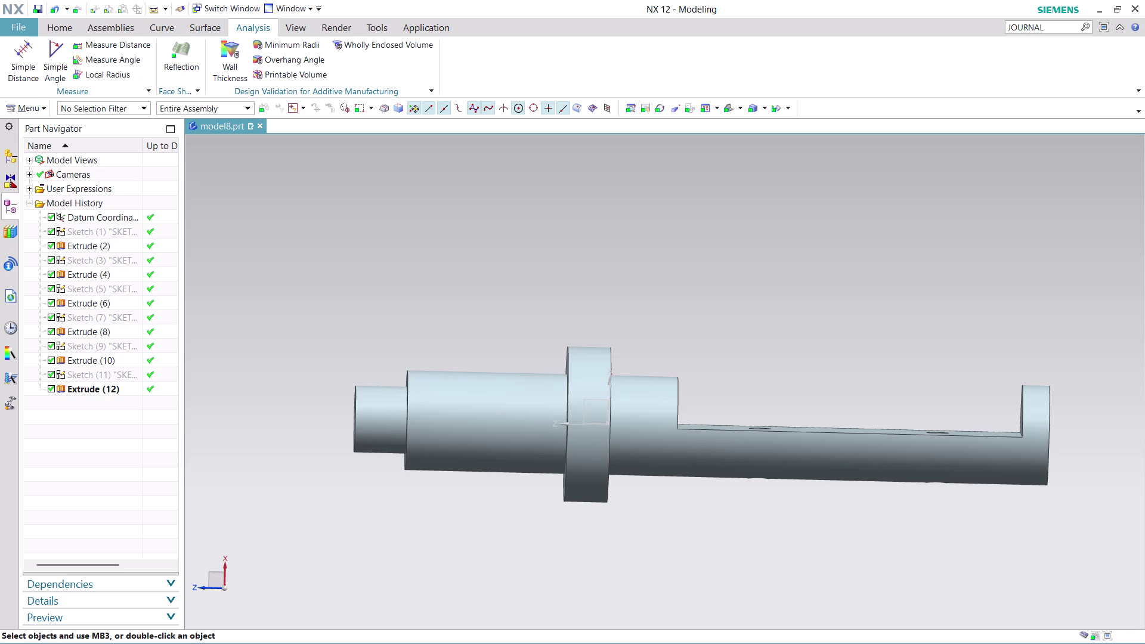
Edit Sketch (9) SKETCH_004 from the Part Navigator.
click(84, 287)
click(93, 345)
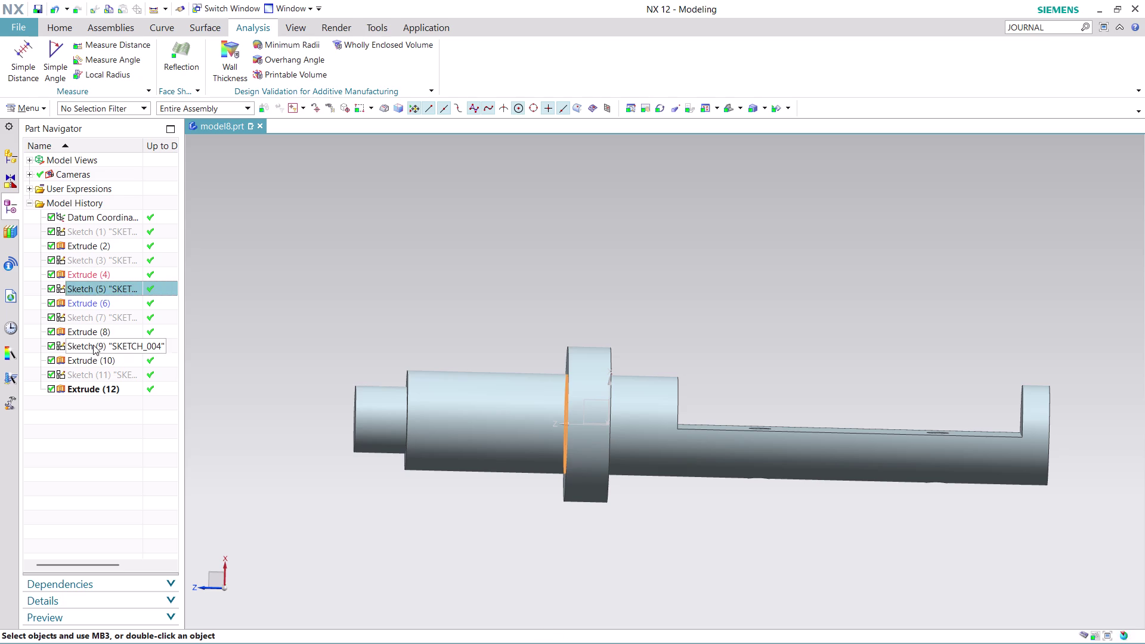
right_click(93, 345)
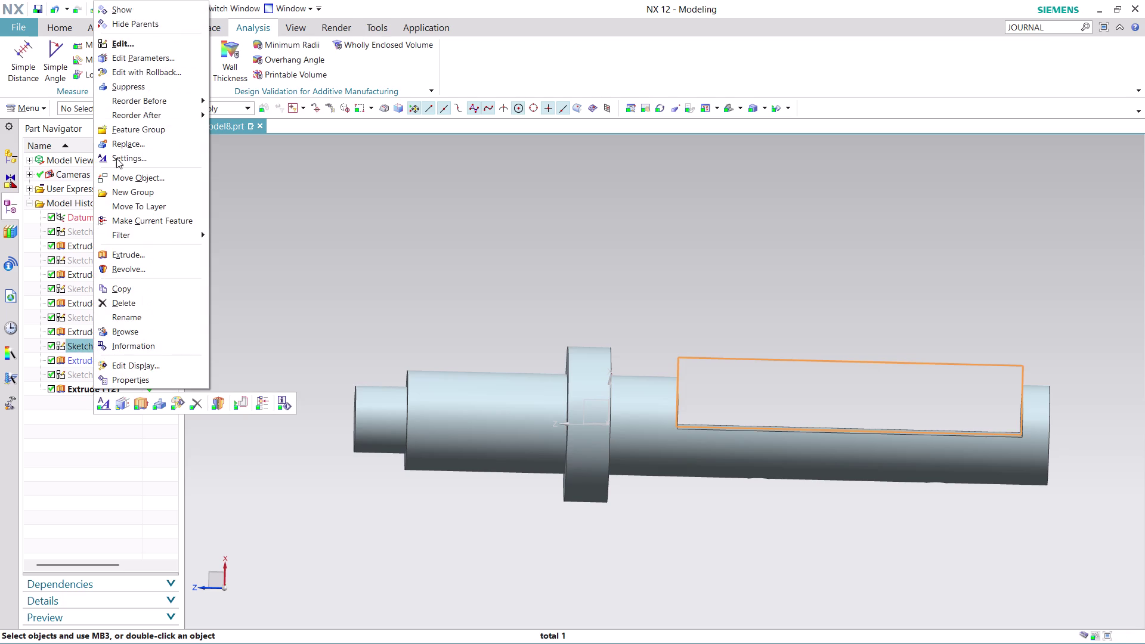
click(150, 73)
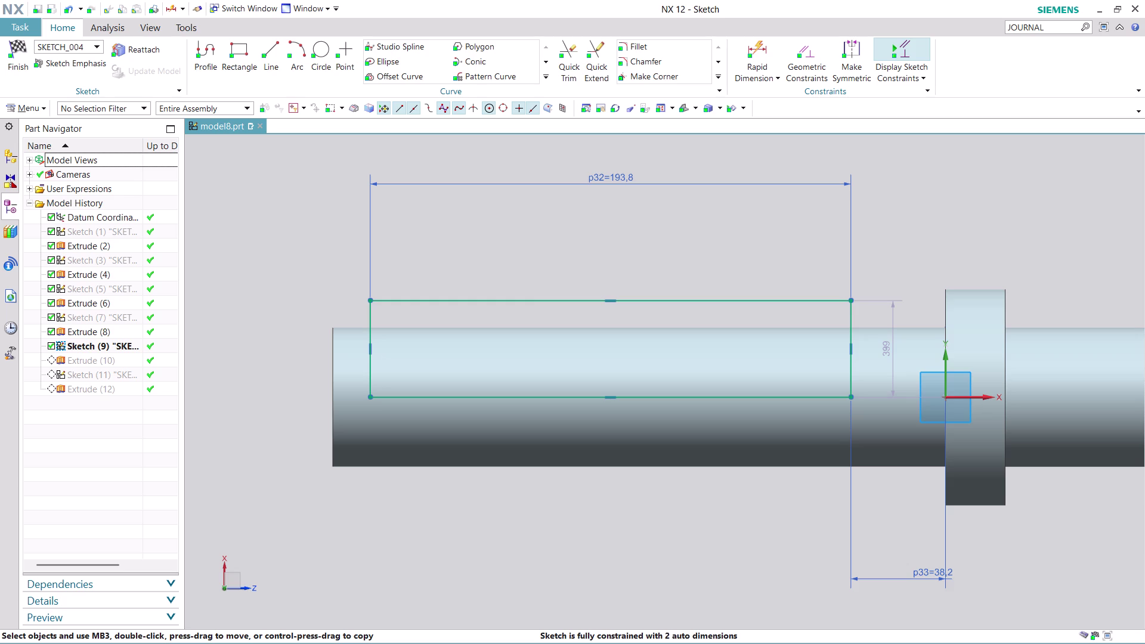
click(271, 45)
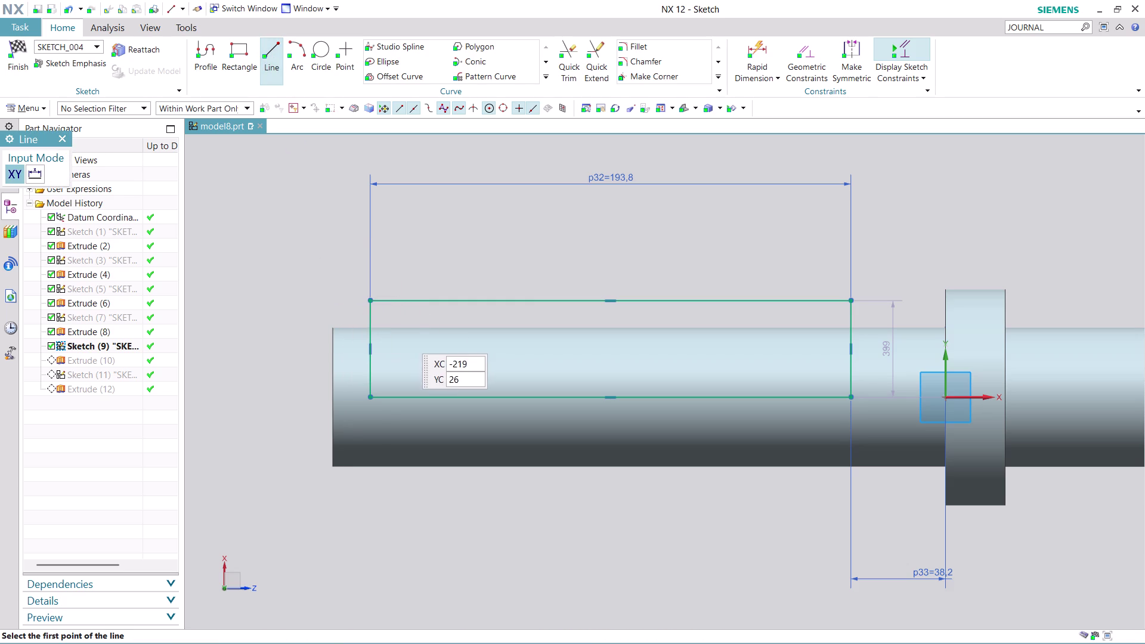
Project the shaft's left end edge into SKETCH_004 as a vertical reference line.
key(Escape)
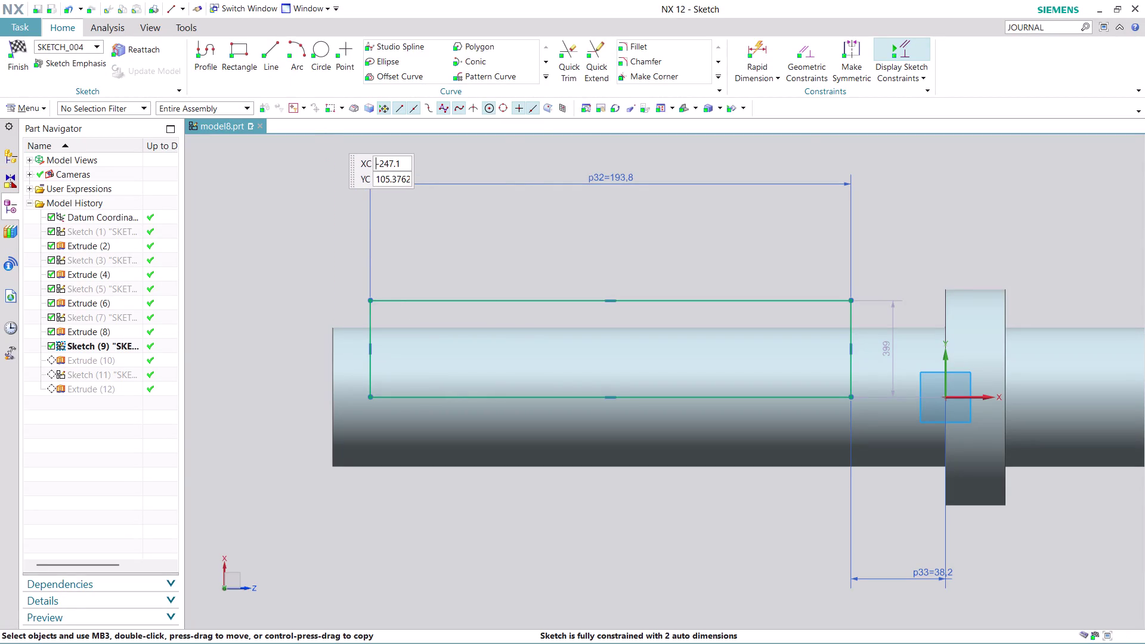
click(547, 74)
click(523, 108)
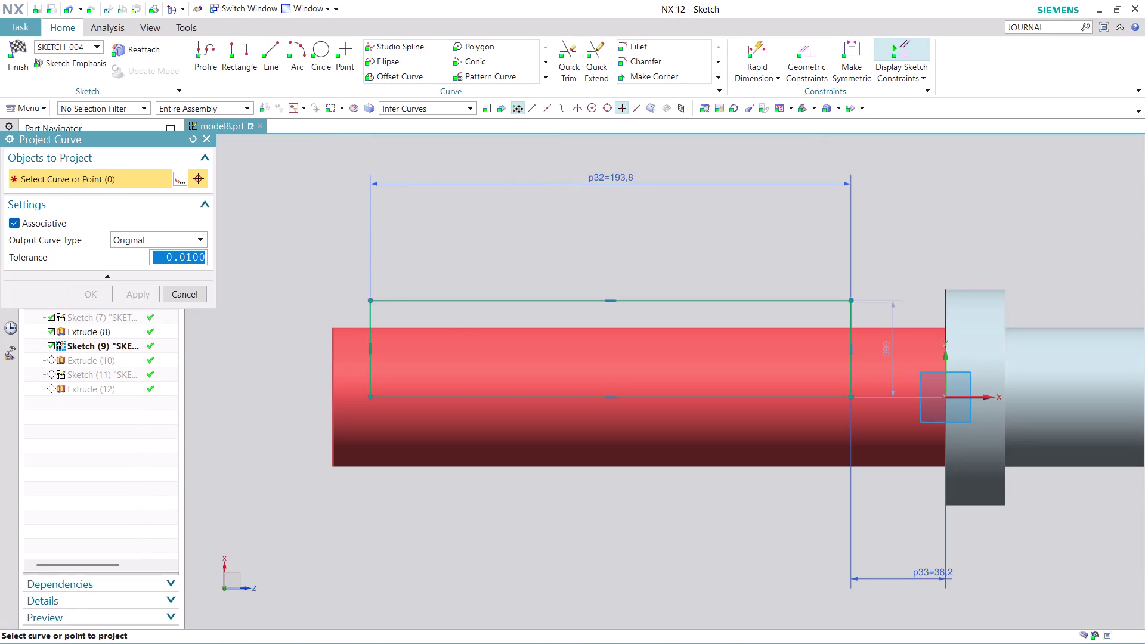
click(336, 325)
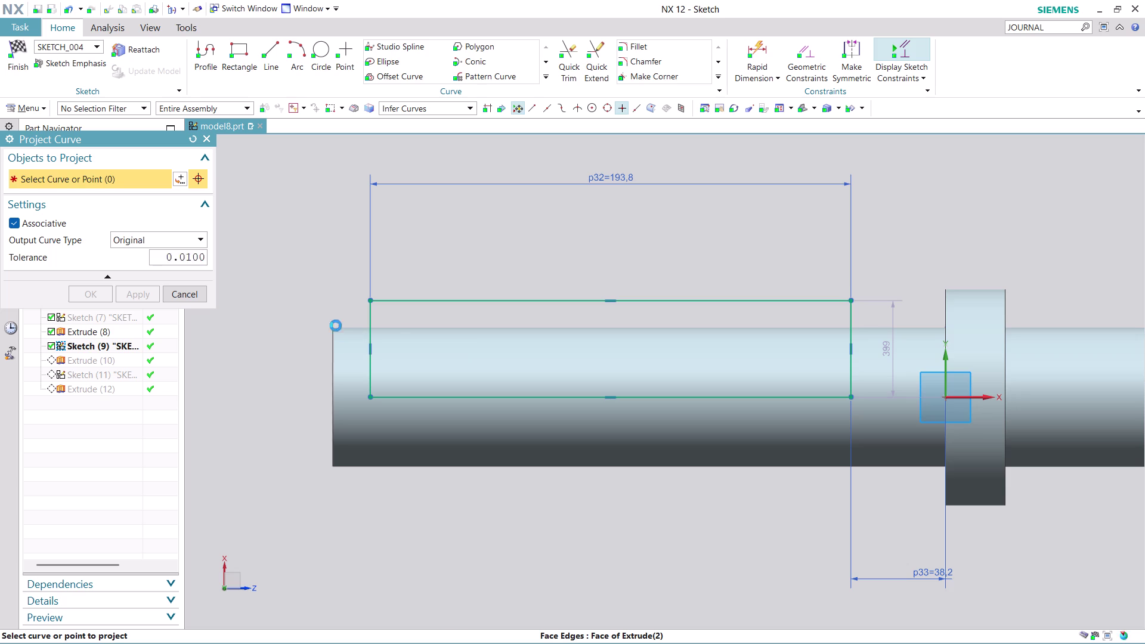
click(153, 291)
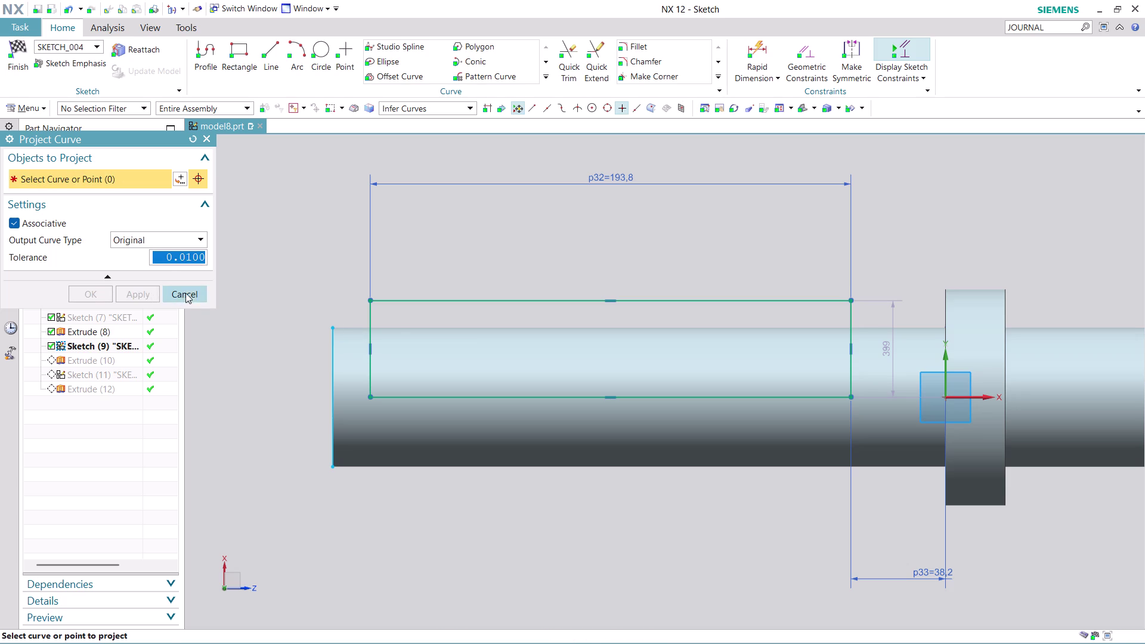
click(189, 291)
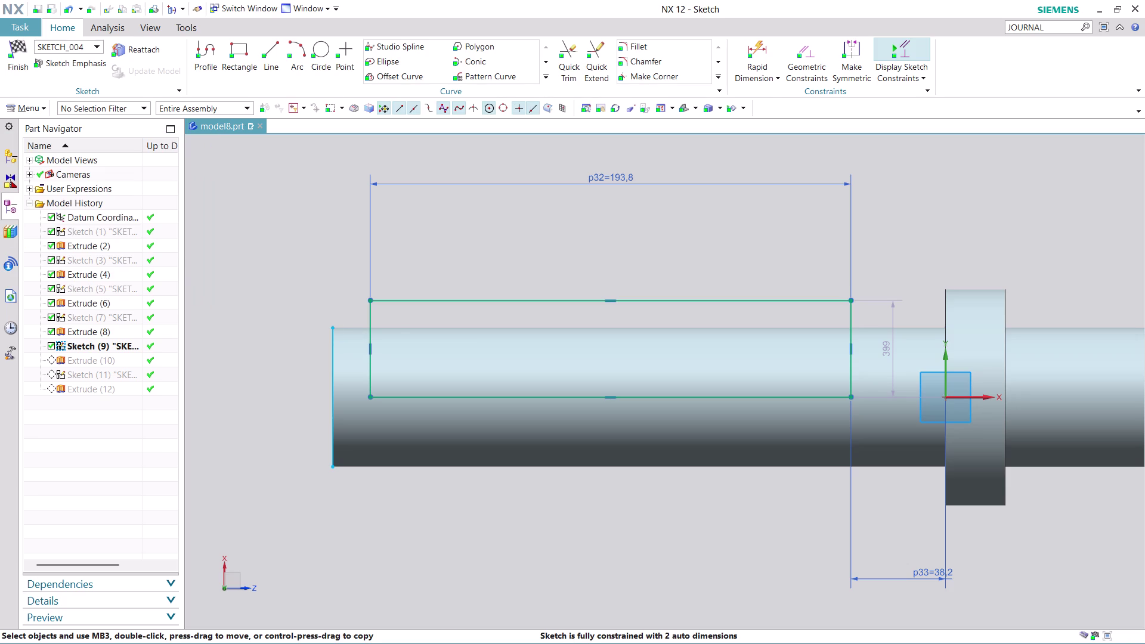
click(752, 46)
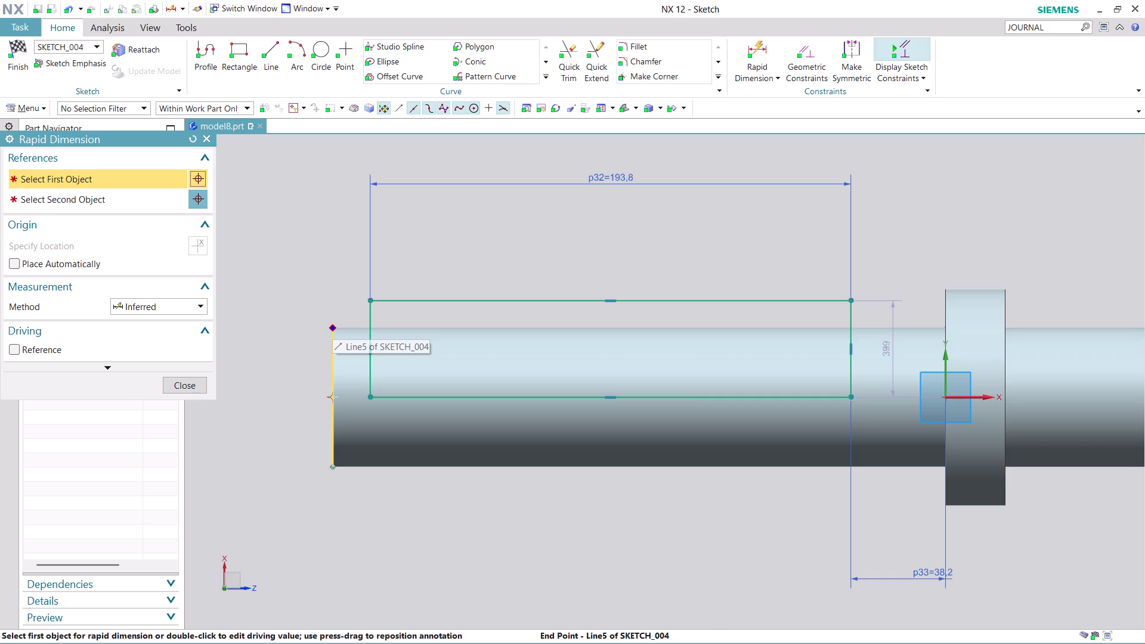
Try dimensioning from the projected end line's end point, then cancel.
click(333, 323)
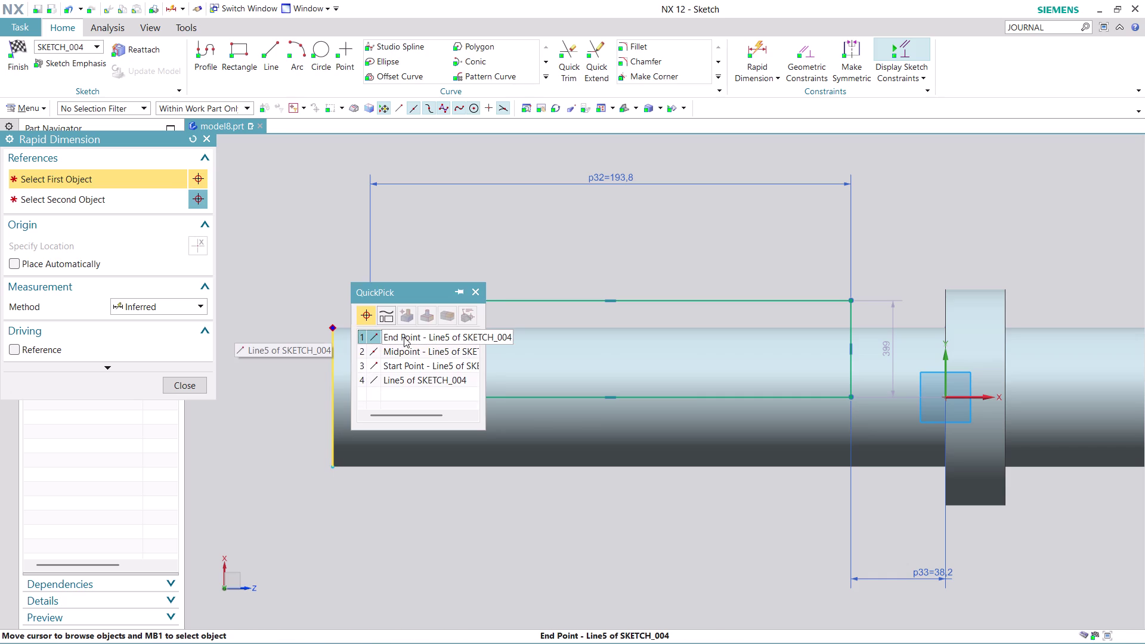
click(403, 337)
click(369, 397)
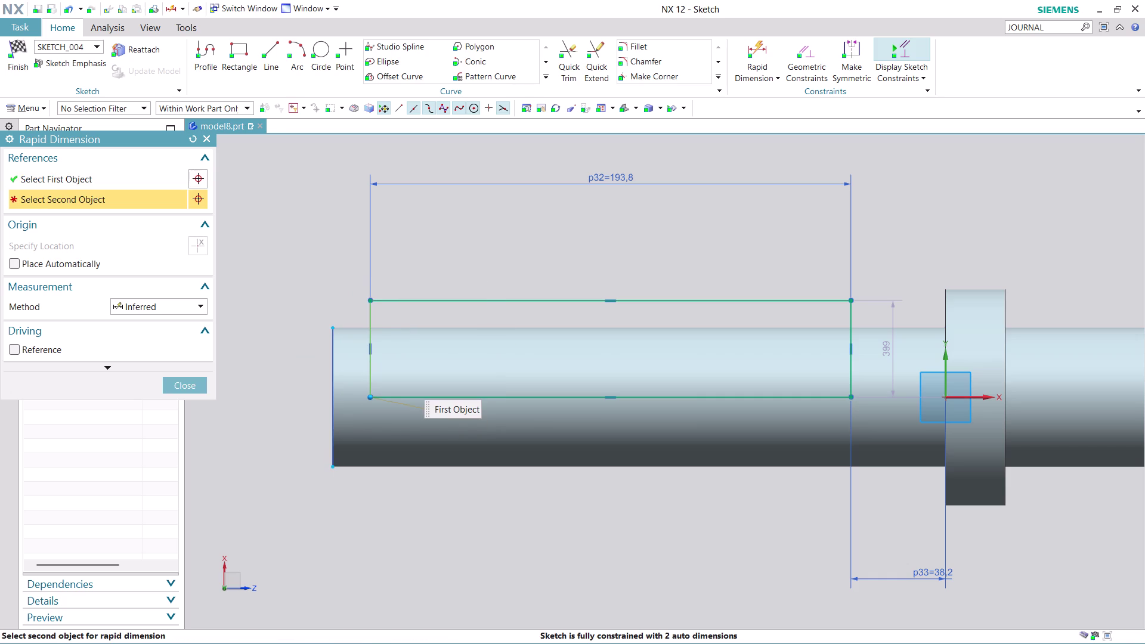
click(197, 386)
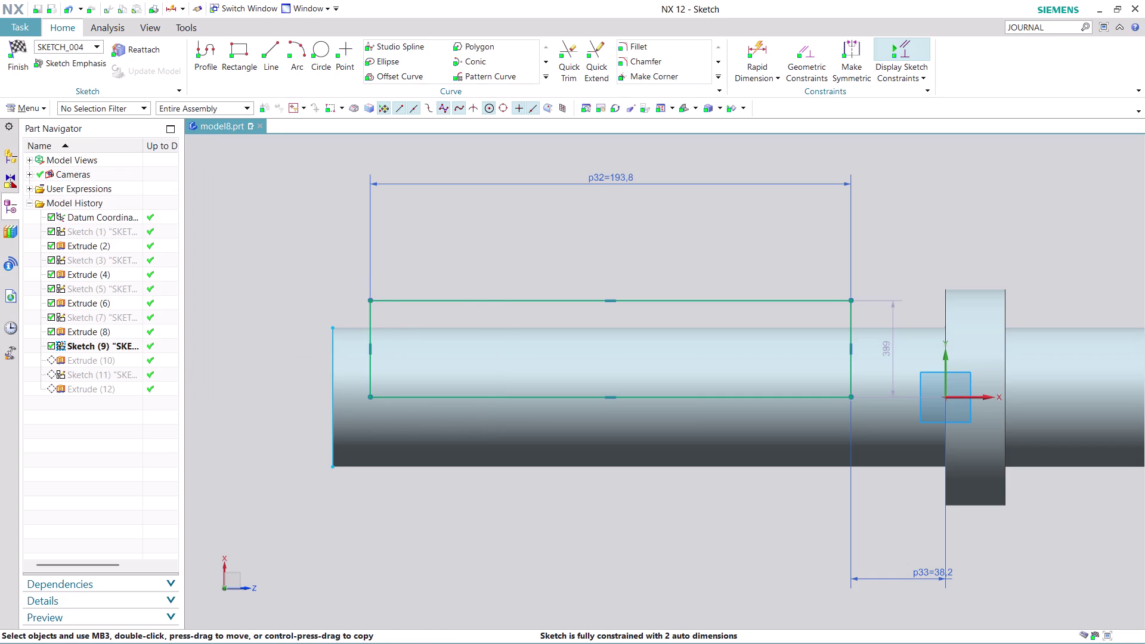
scroll(down, 3)
scroll(down, 3)
scroll(up, 3)
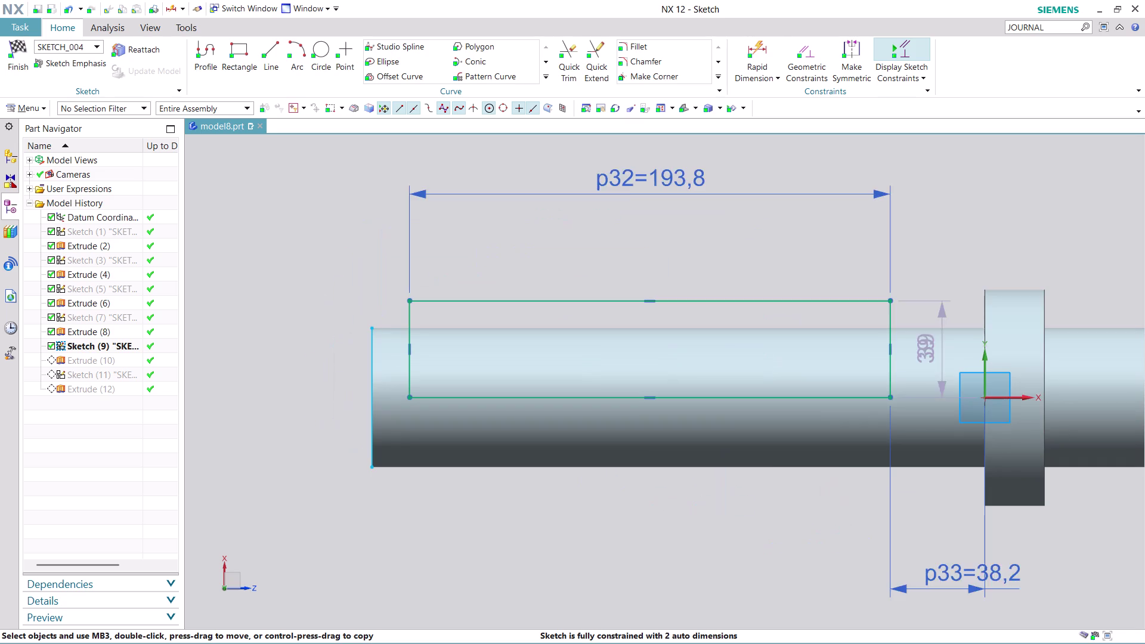
Dimension the end line's top point to the rectangle's lower-left corner at 31.1 mm.
click(759, 56)
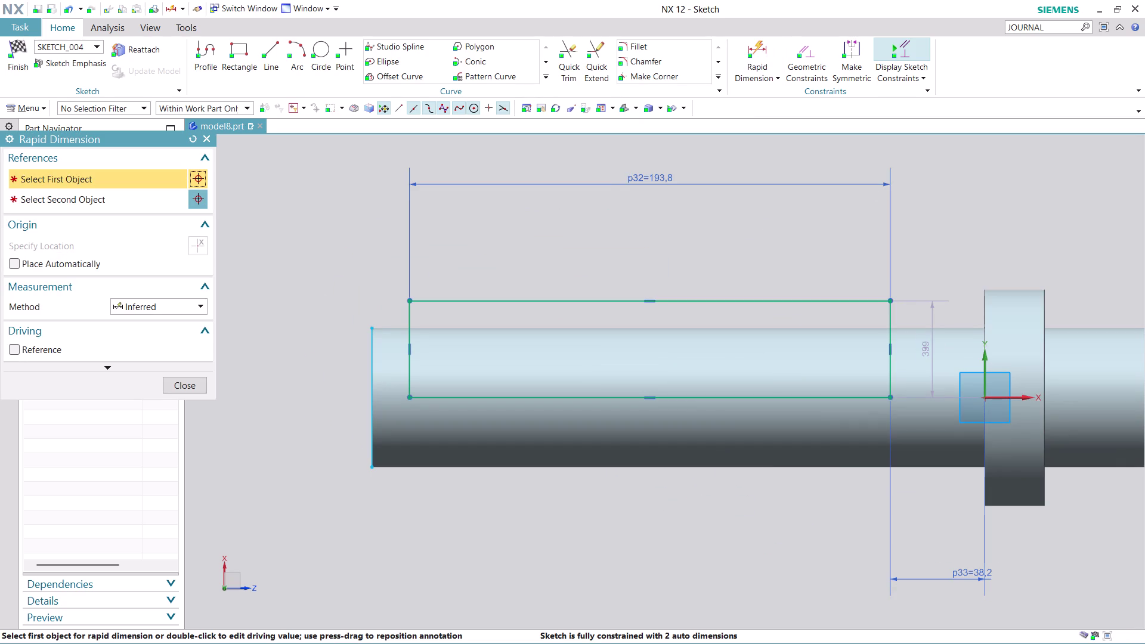
click(411, 397)
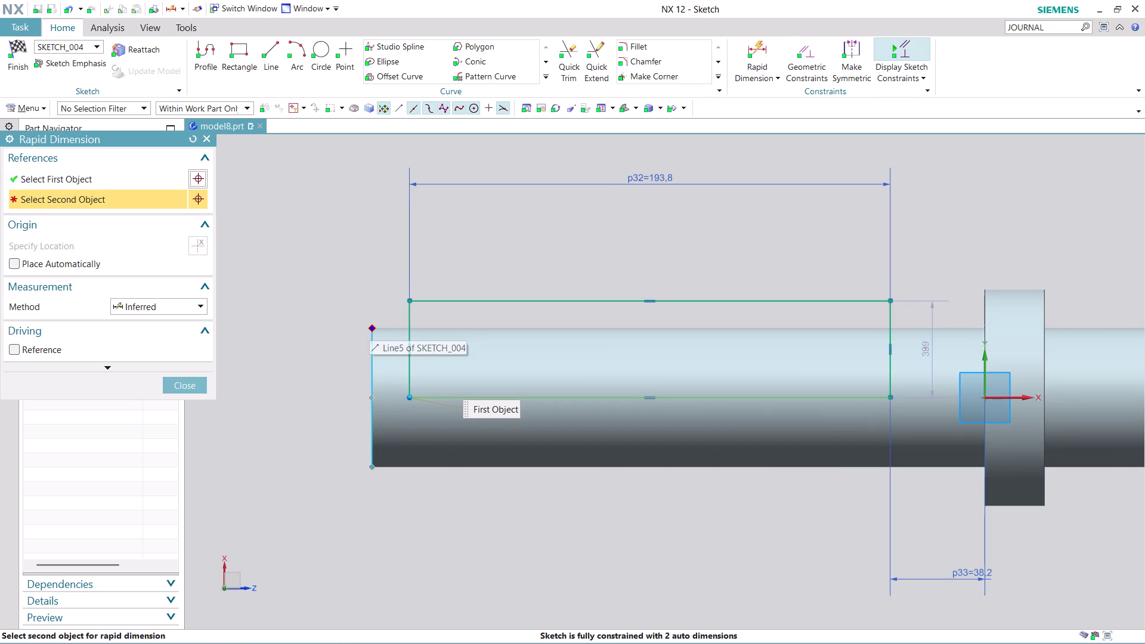
click(371, 325)
click(294, 368)
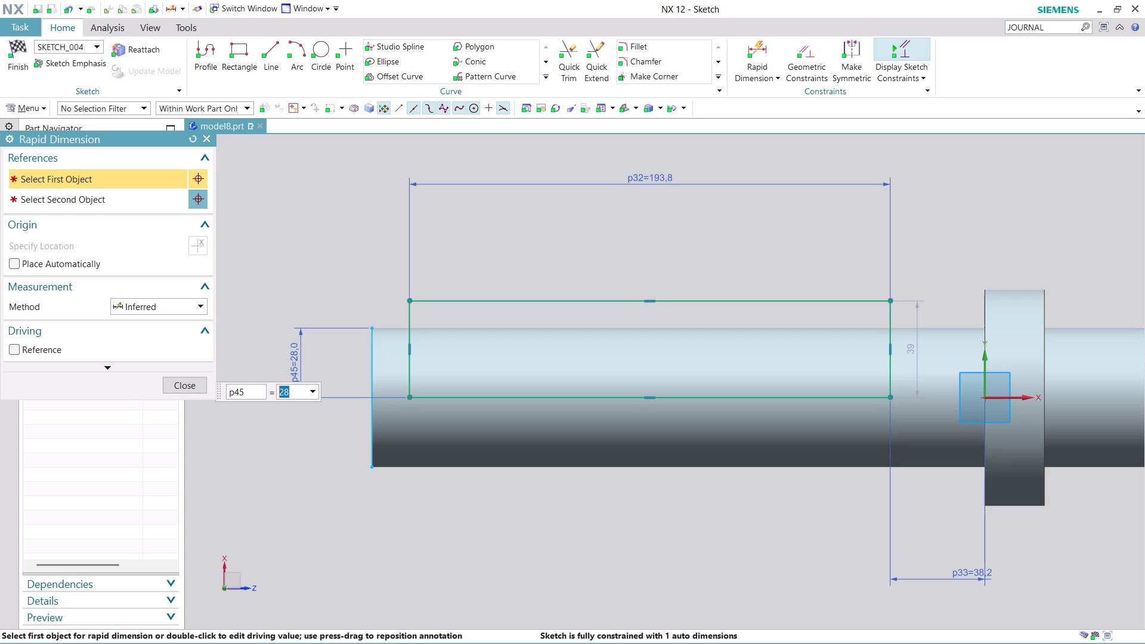
key(3)
text(1.1)
key(Return)
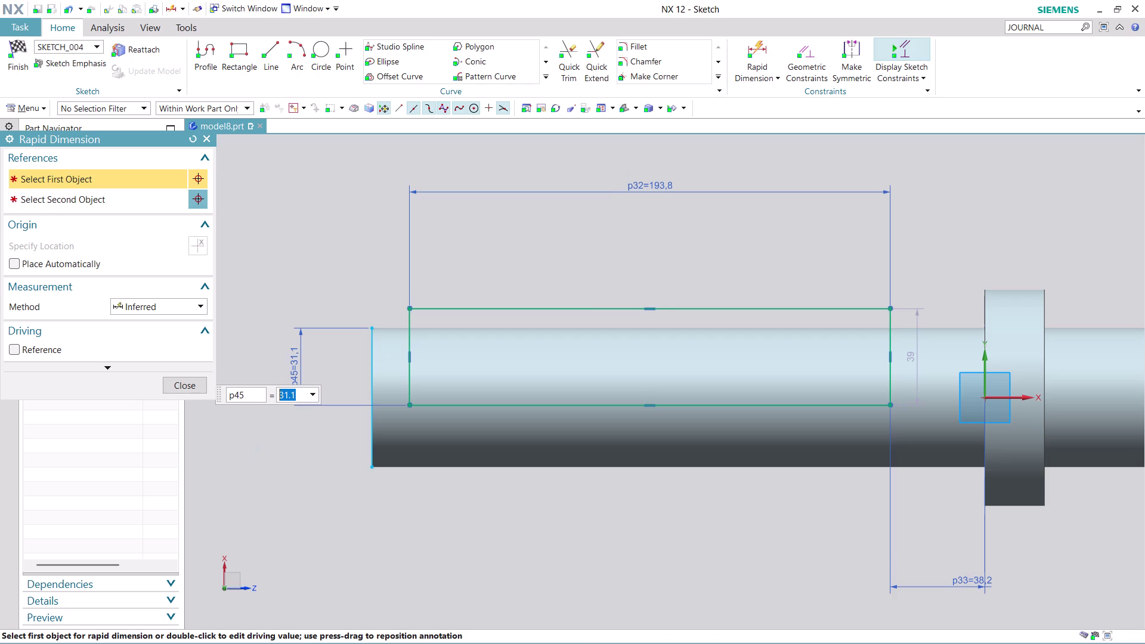
click(189, 385)
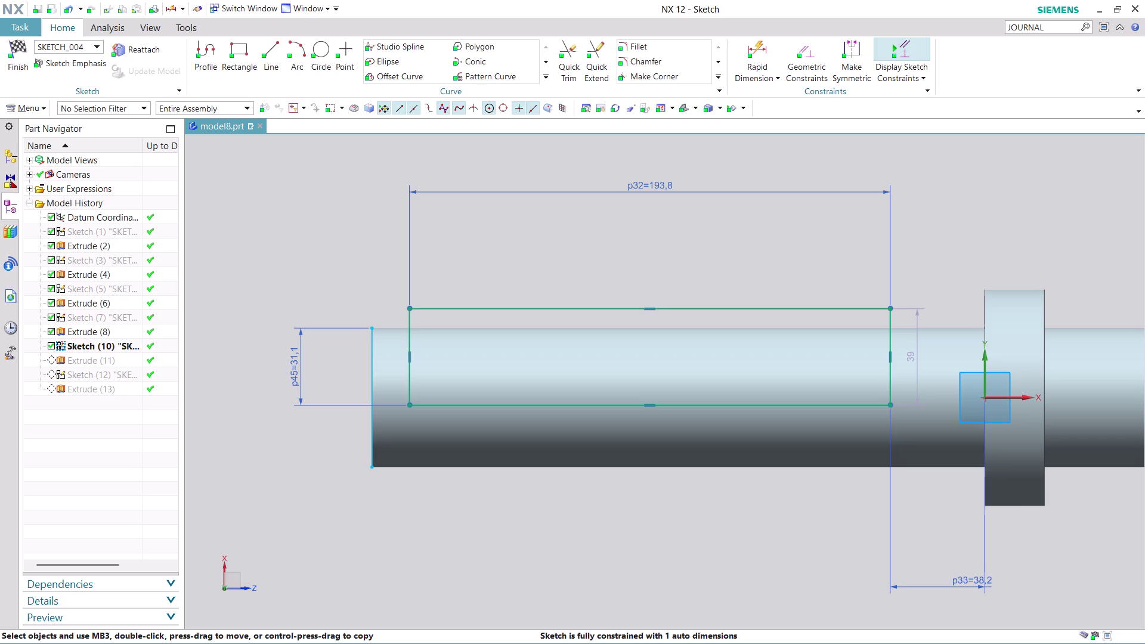
click(766, 50)
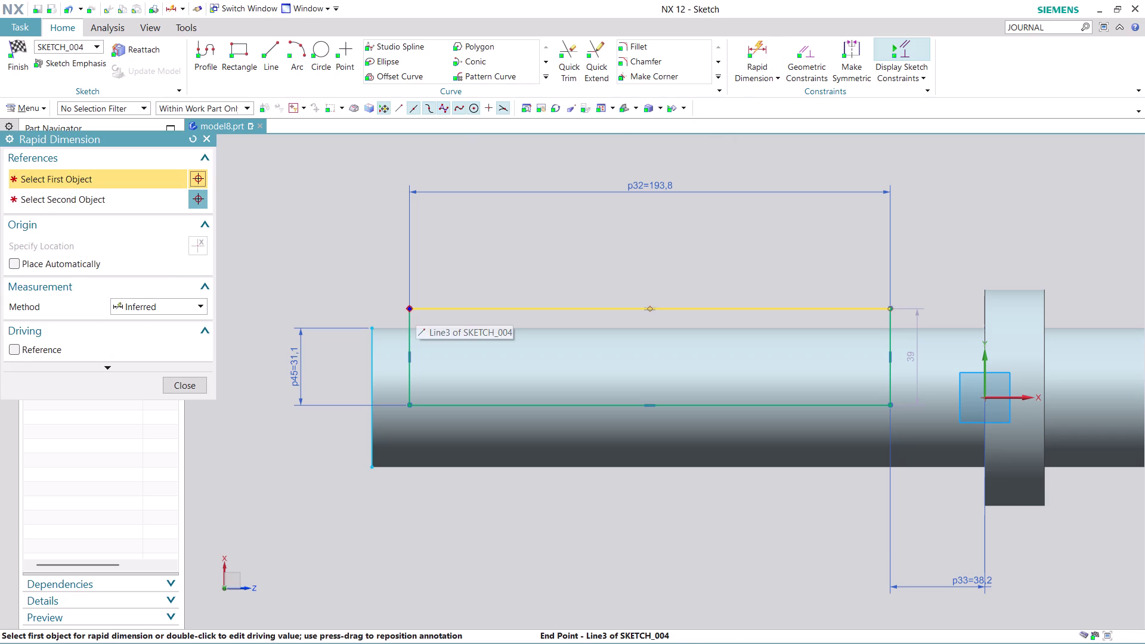
Undo the overconstraining 15.1 mm dimension and finish Sketch (9).
click(412, 309)
click(372, 325)
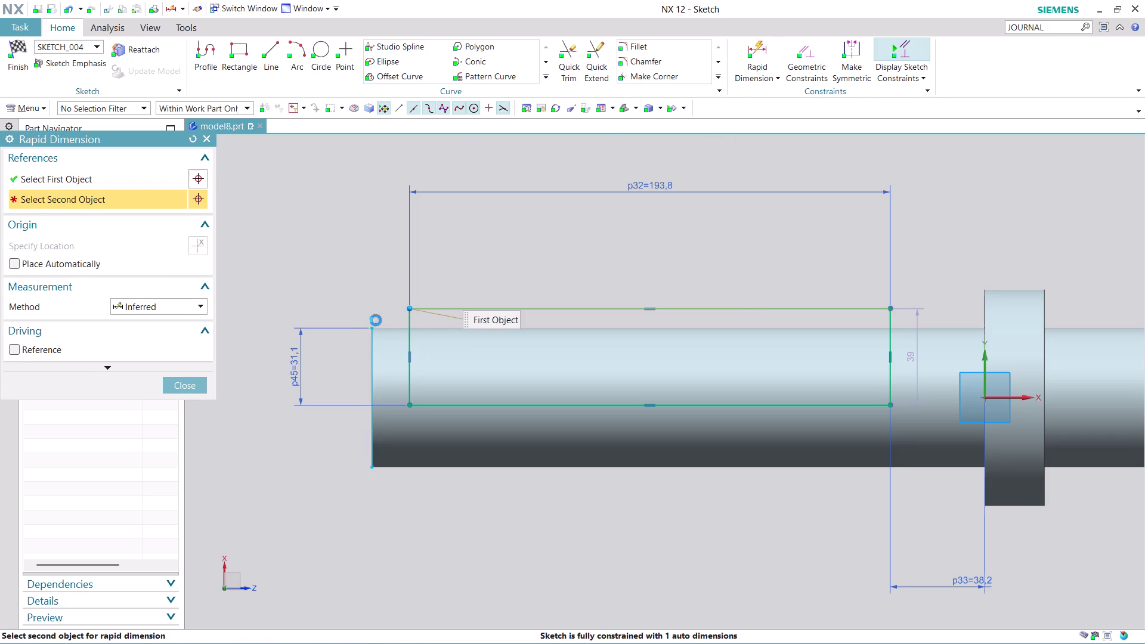
click(393, 255)
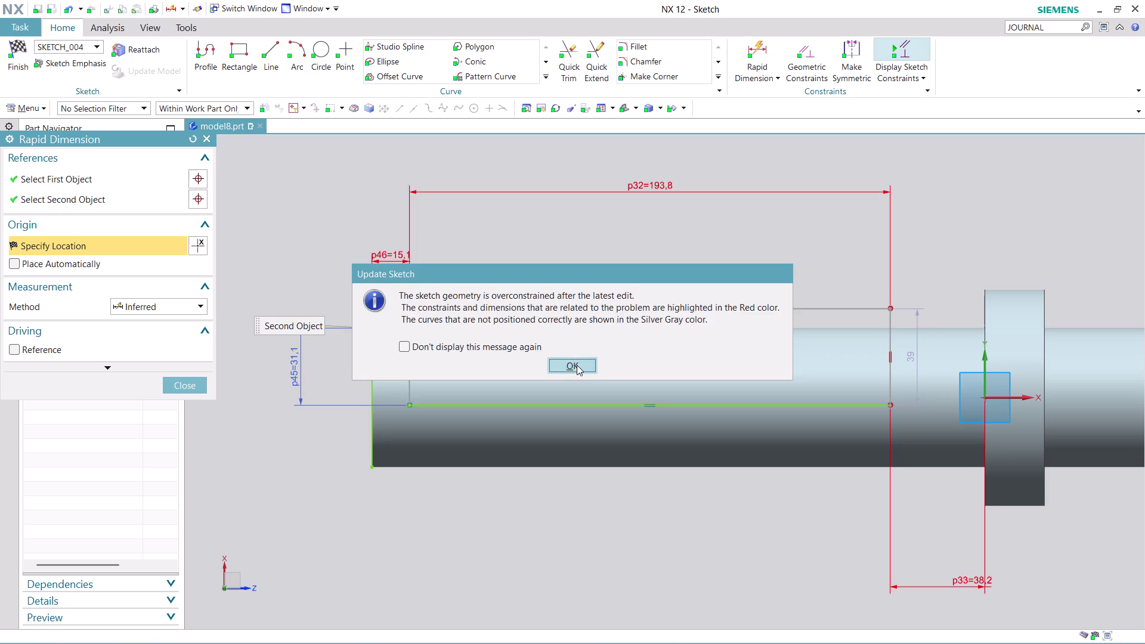
click(576, 365)
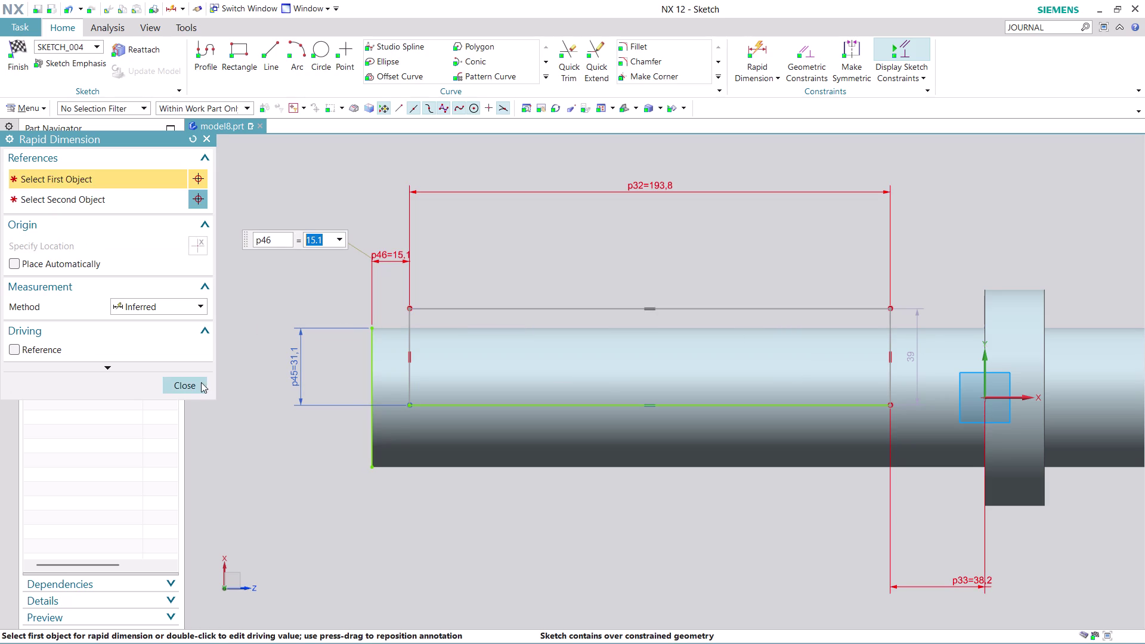
click(201, 383)
key(ctrl+z)
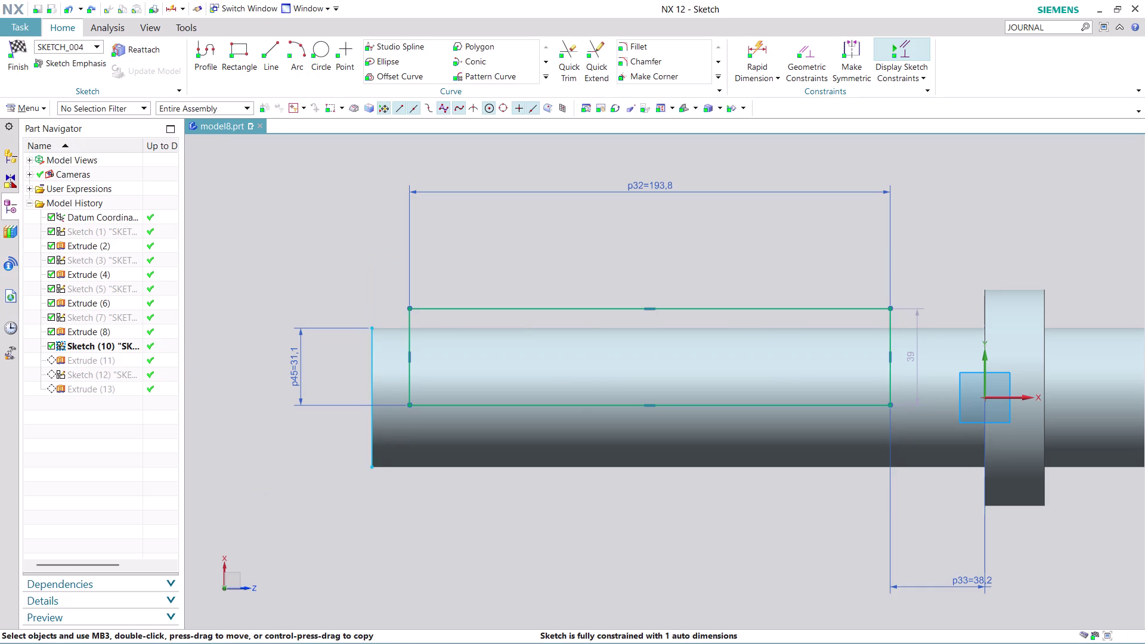
click(22, 56)
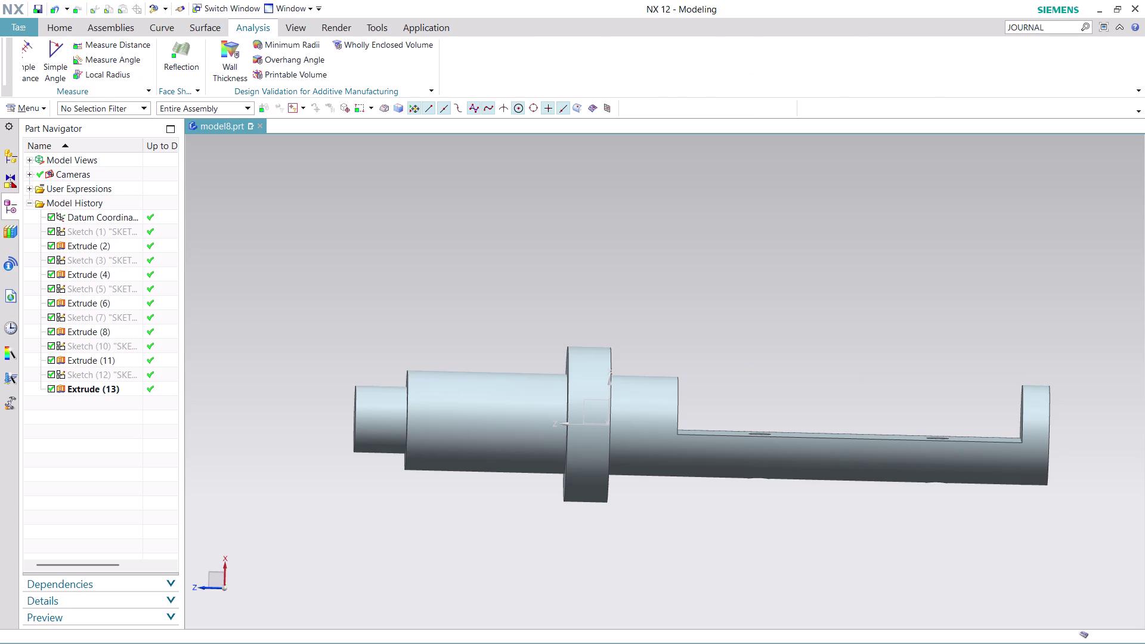
scroll(down, 3)
scroll(up, 3)
middle_drag(788, 278, 790, 316)
scroll(down, 3)
scroll(up, 3)
middle_drag(866, 484, 864, 442)
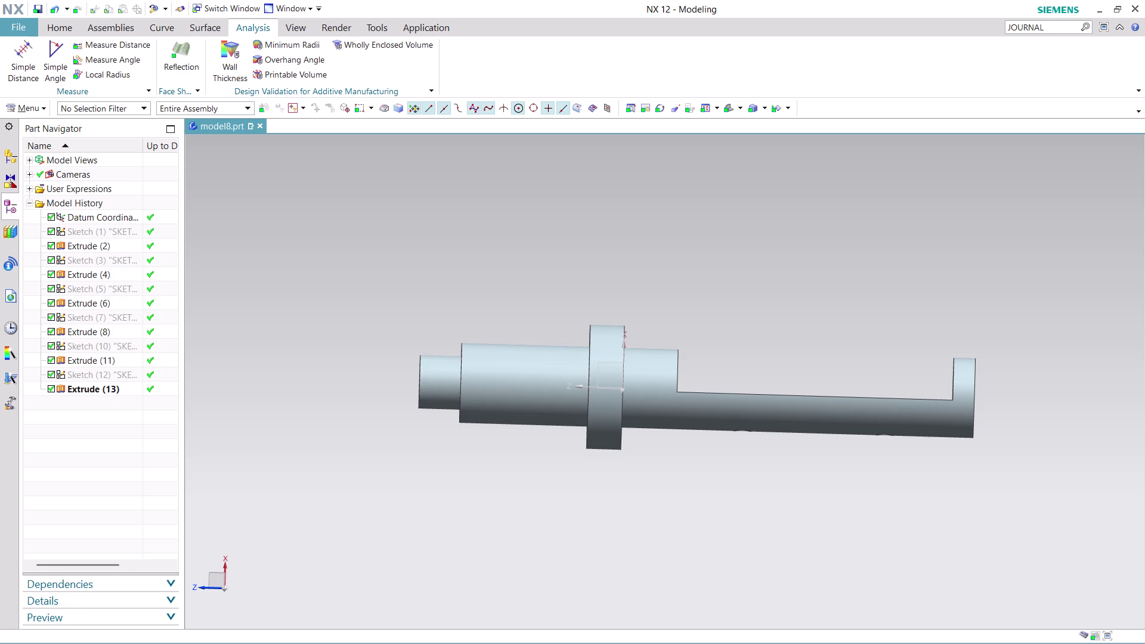
scroll(down, 3)
scroll(up, 3)
middle_drag(819, 285, 818, 288)
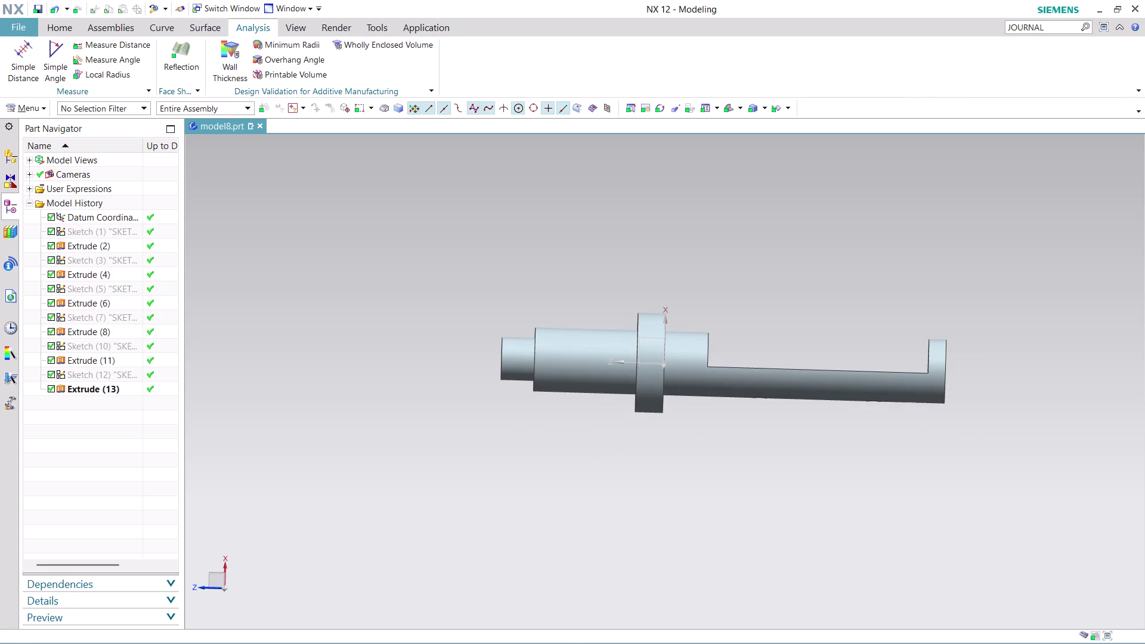
middle_drag(818, 289, 811, 367)
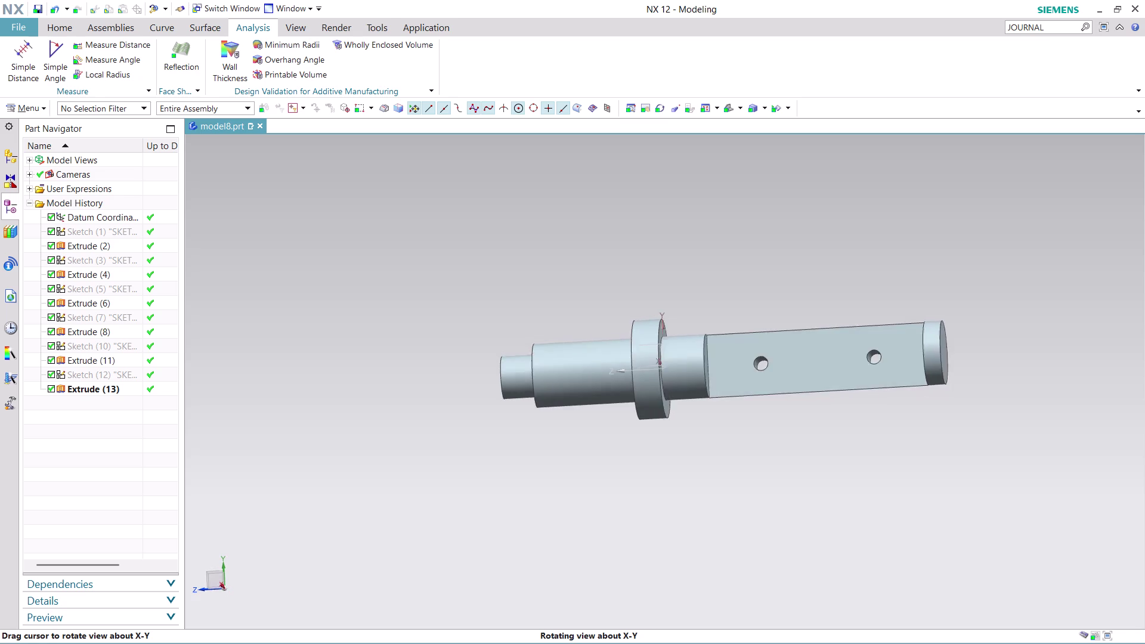
middle_drag(811, 367, 804, 282)
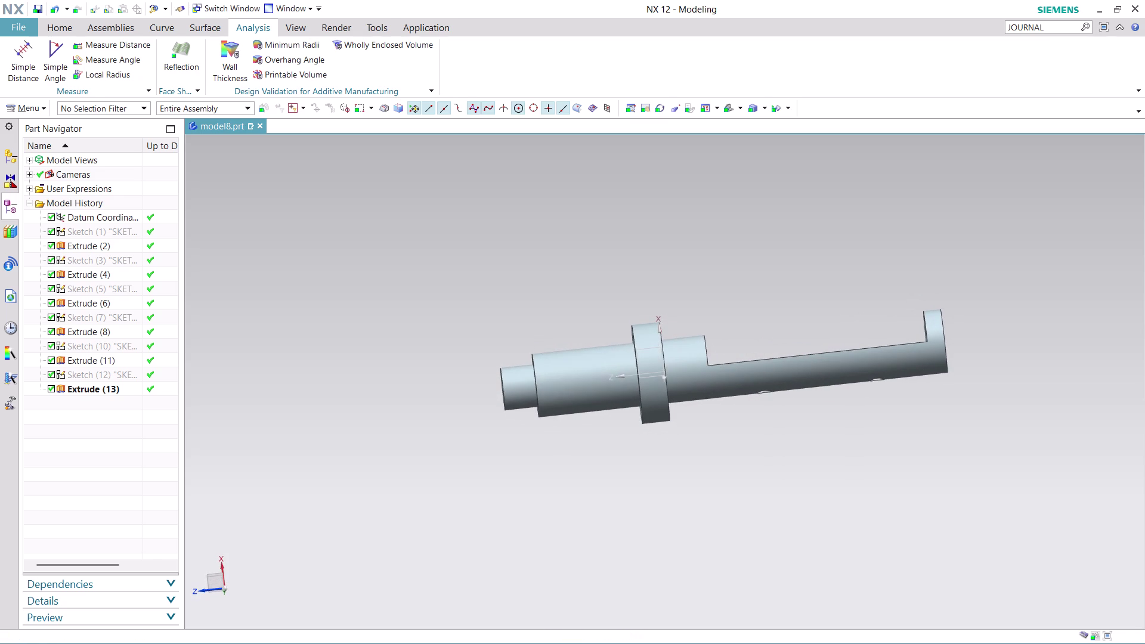
scroll(up, 3)
scroll(down, 3)
middle_drag(981, 397, 994, 445)
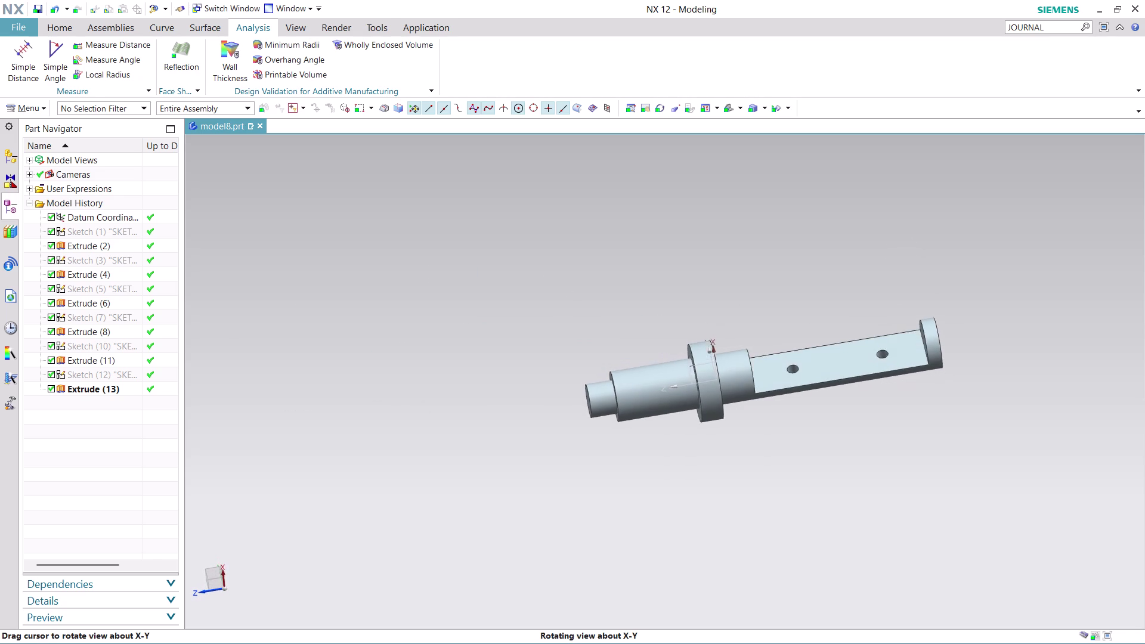
middle_drag(993, 446, 994, 448)
scroll(up, 3)
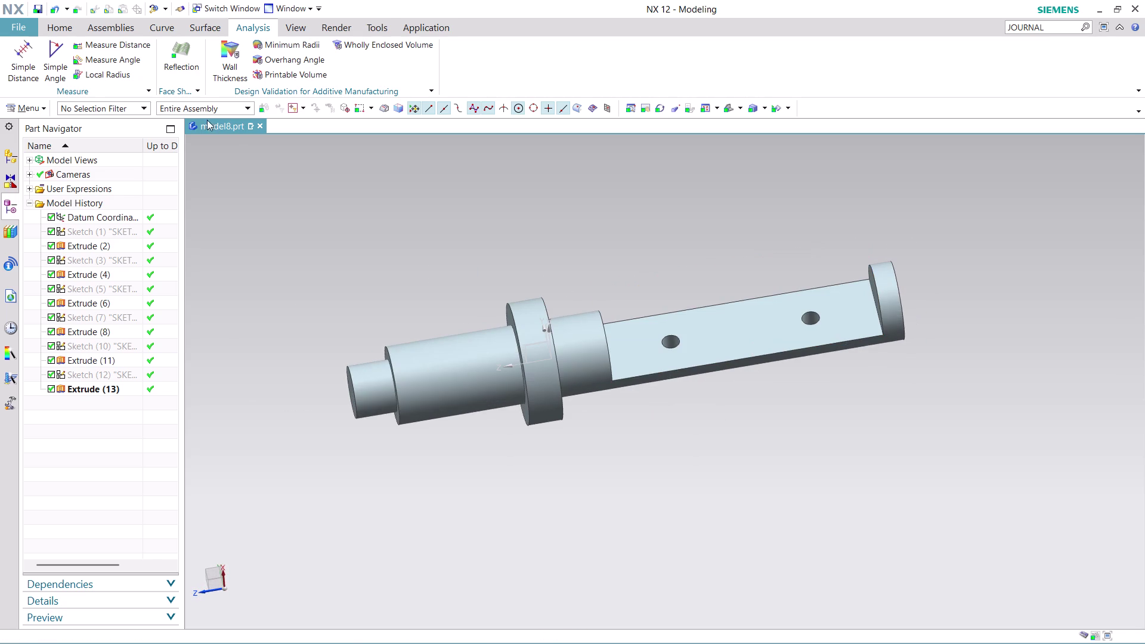
click(61, 28)
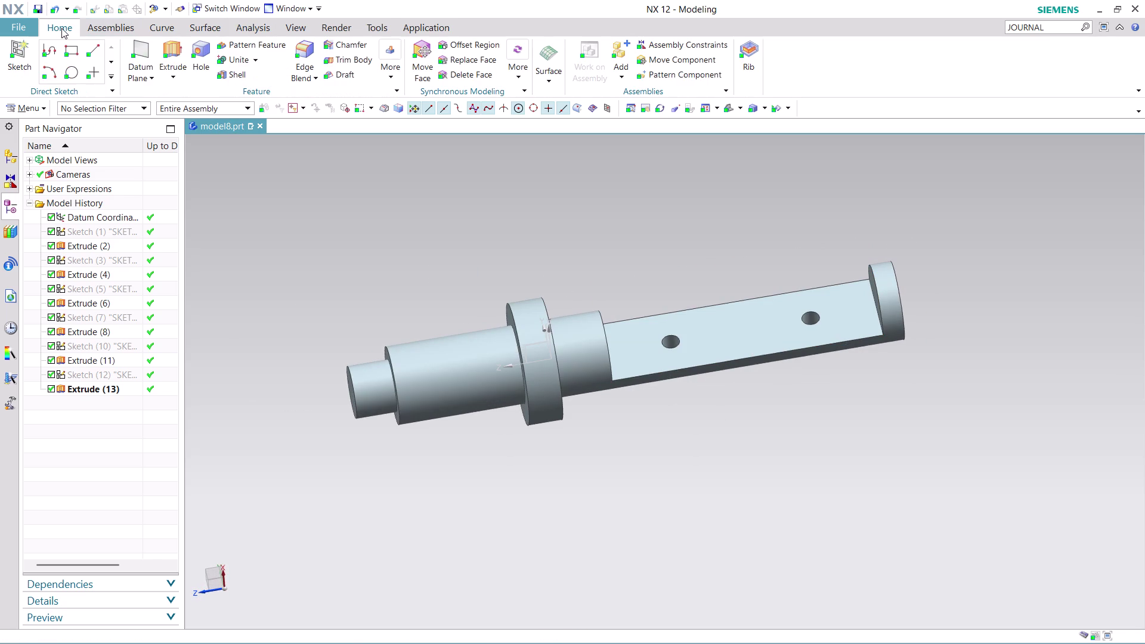
Create drawing part model8_dwg1 from the A4 - Size Drawing template.
click(15, 26)
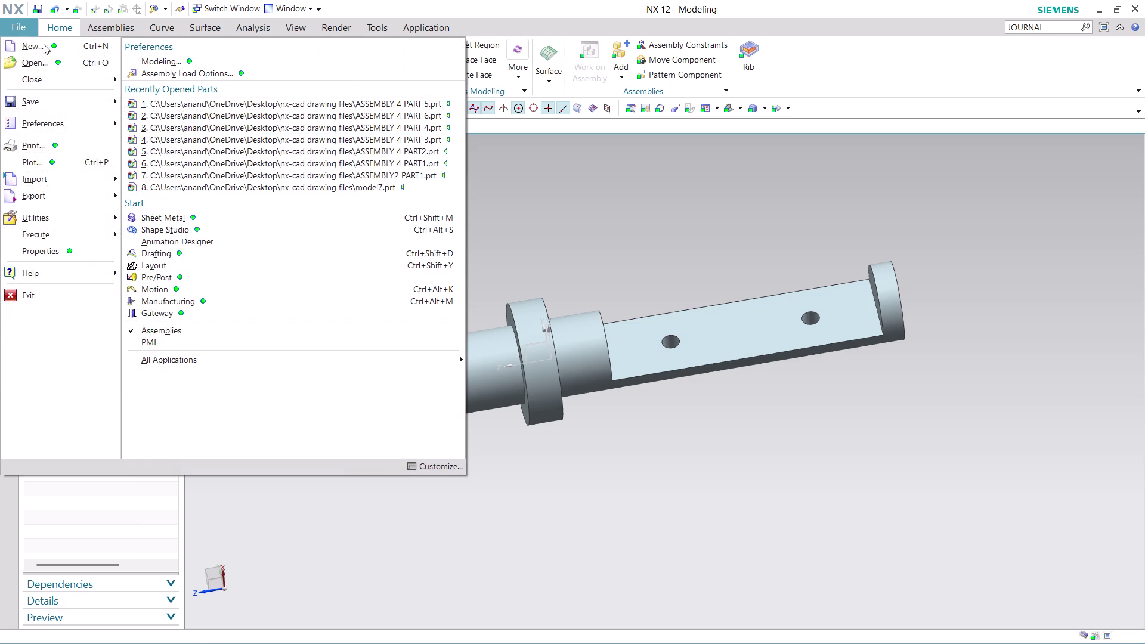
click(47, 45)
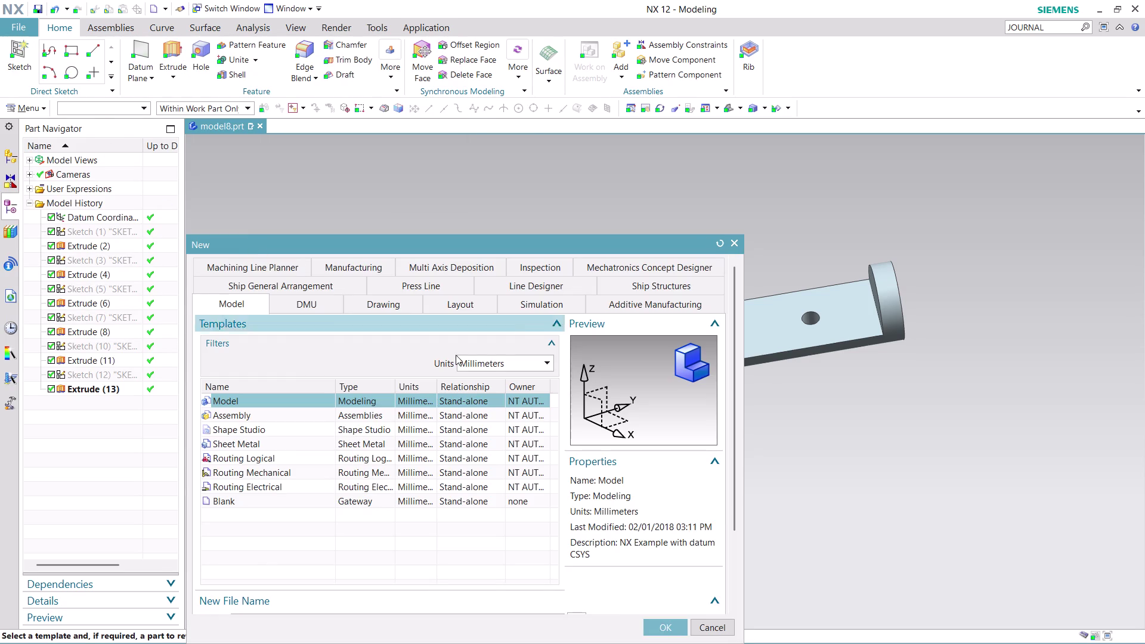
click(395, 299)
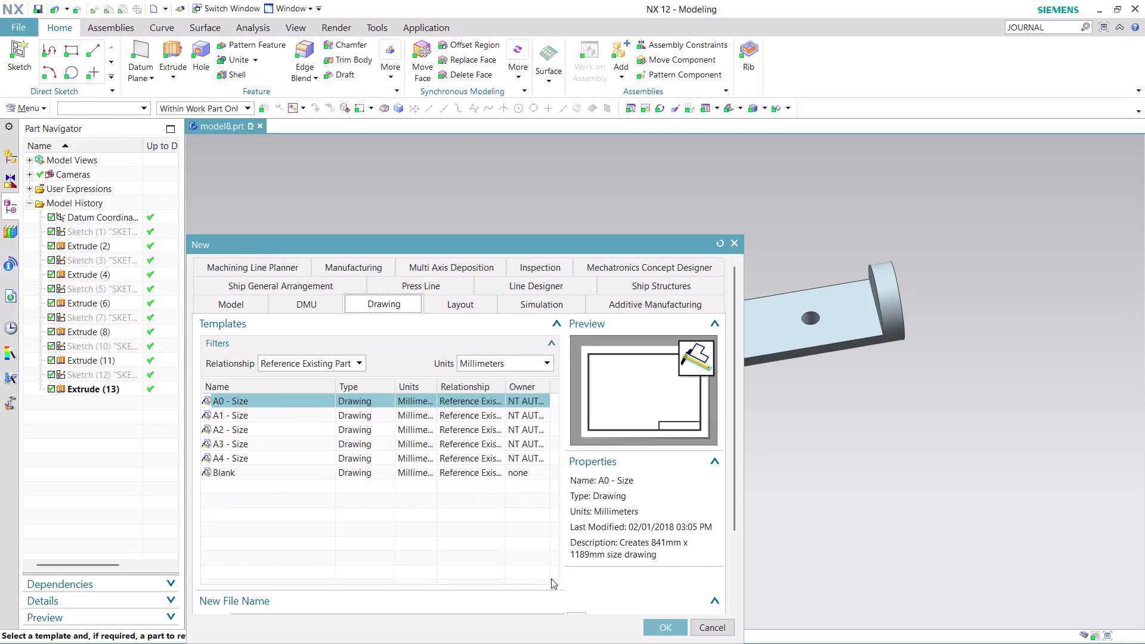
click(253, 456)
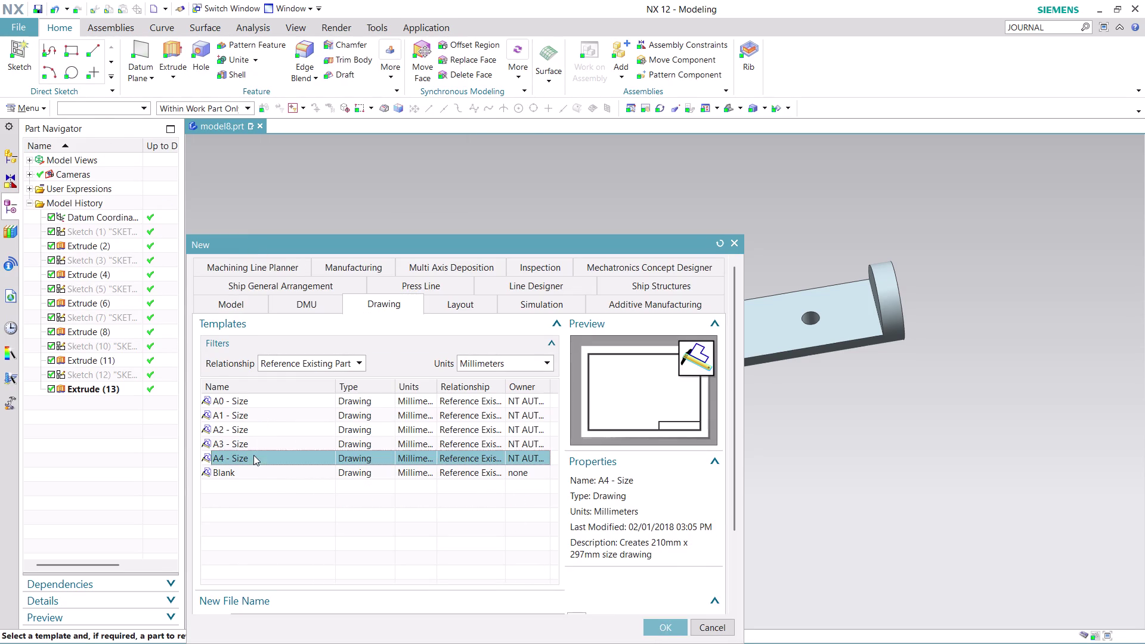
click(656, 627)
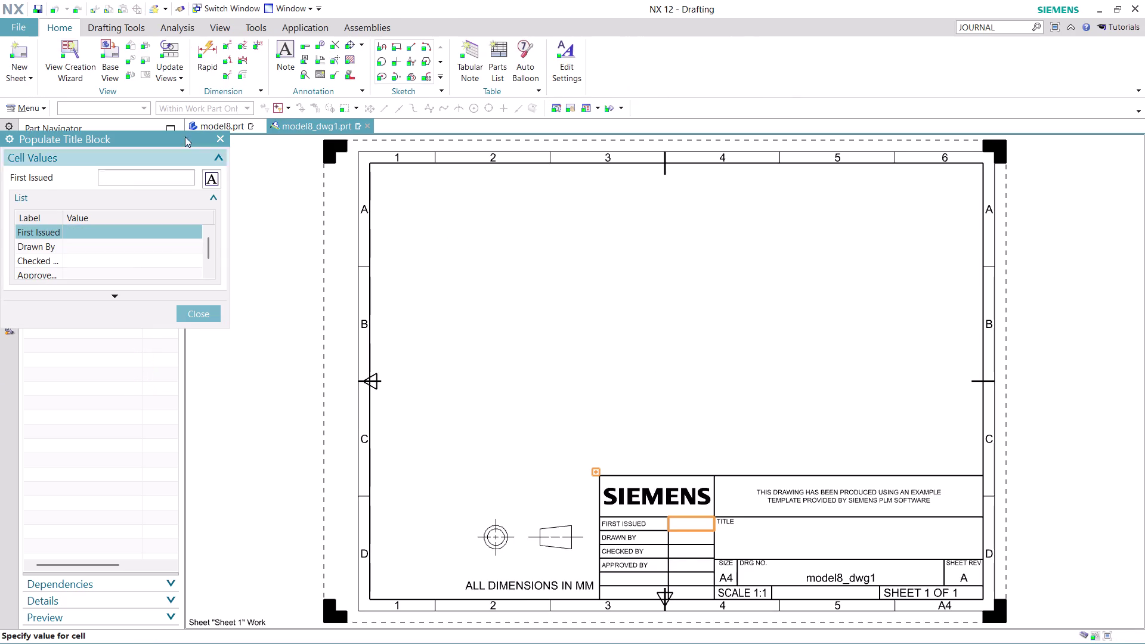
Place a 1:5 isometric base view of the shaft at the sheet's upper right.
click(200, 319)
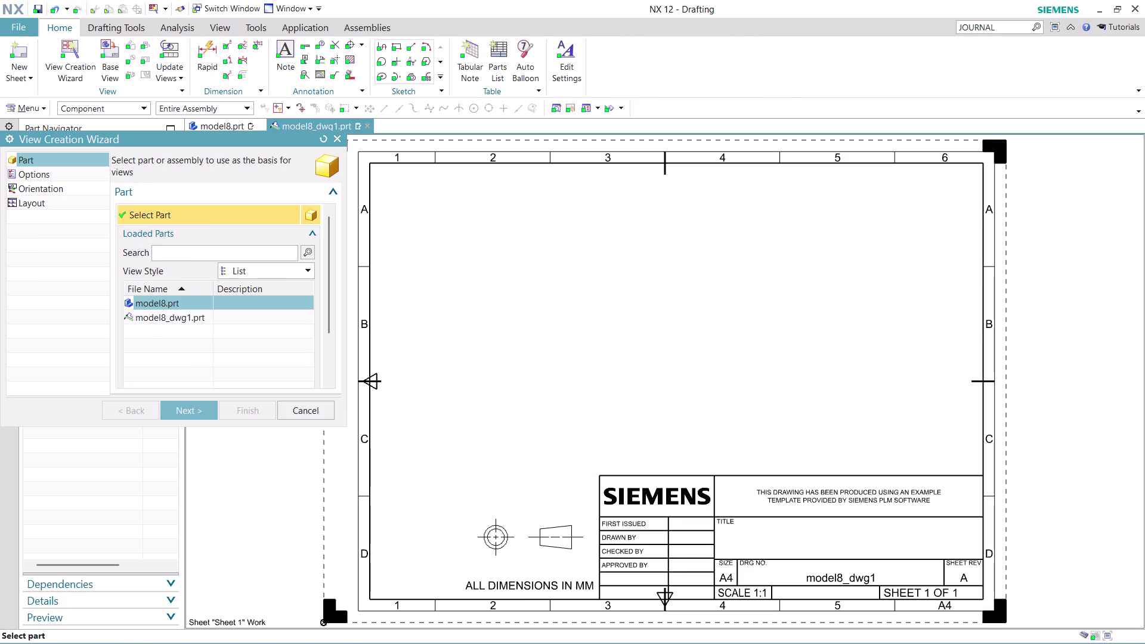
click(312, 407)
click(114, 64)
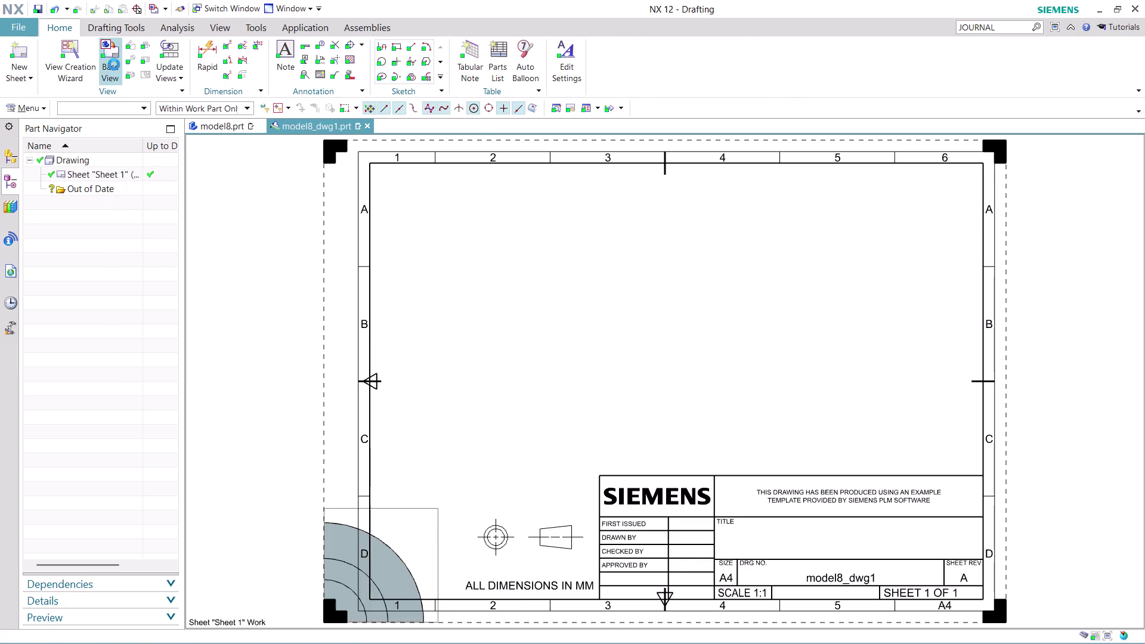
click(188, 263)
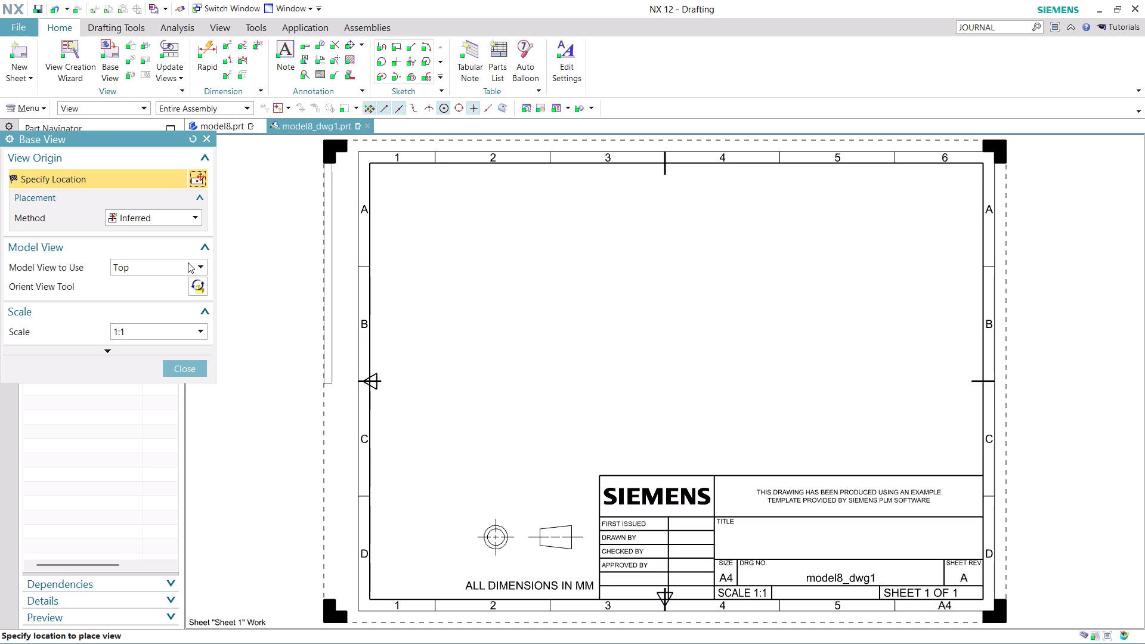
click(174, 359)
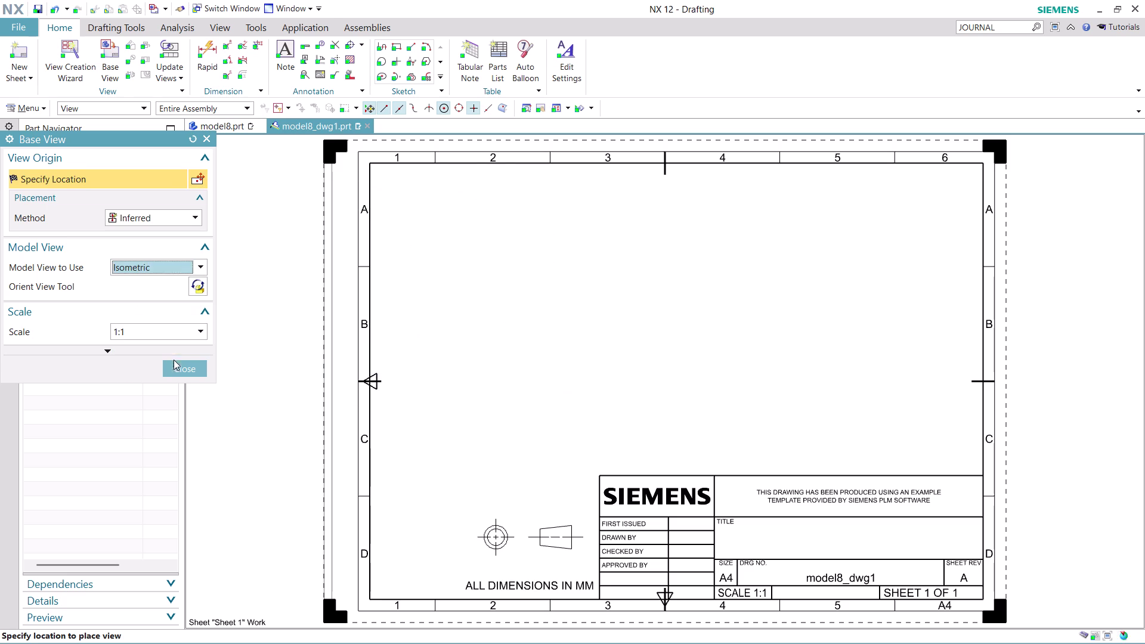
click(170, 329)
click(155, 400)
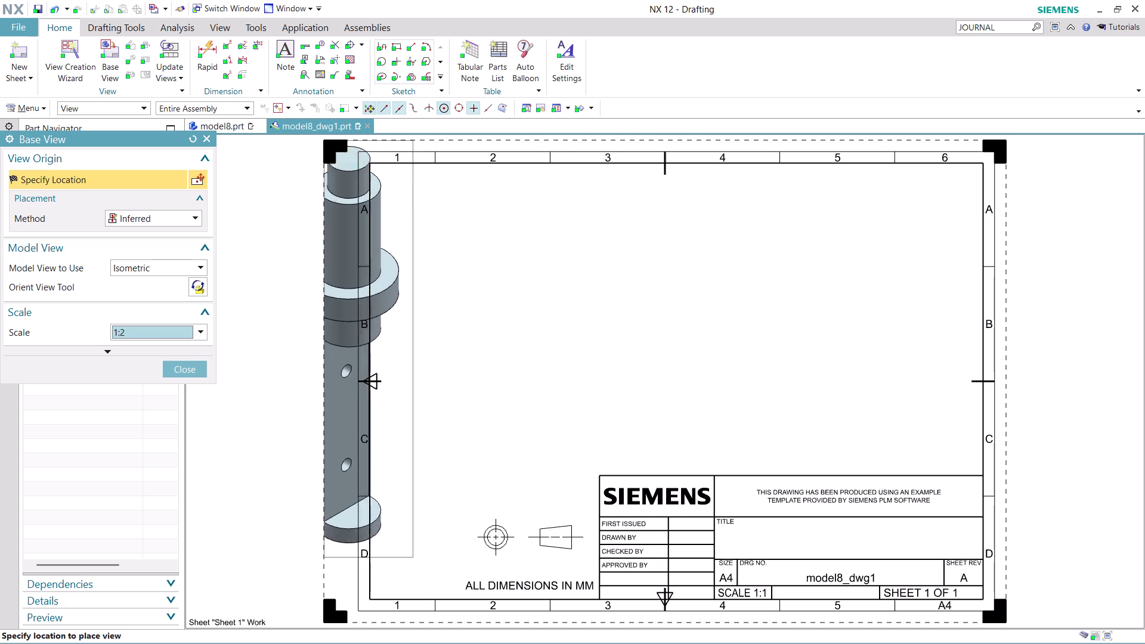
click(200, 326)
click(153, 411)
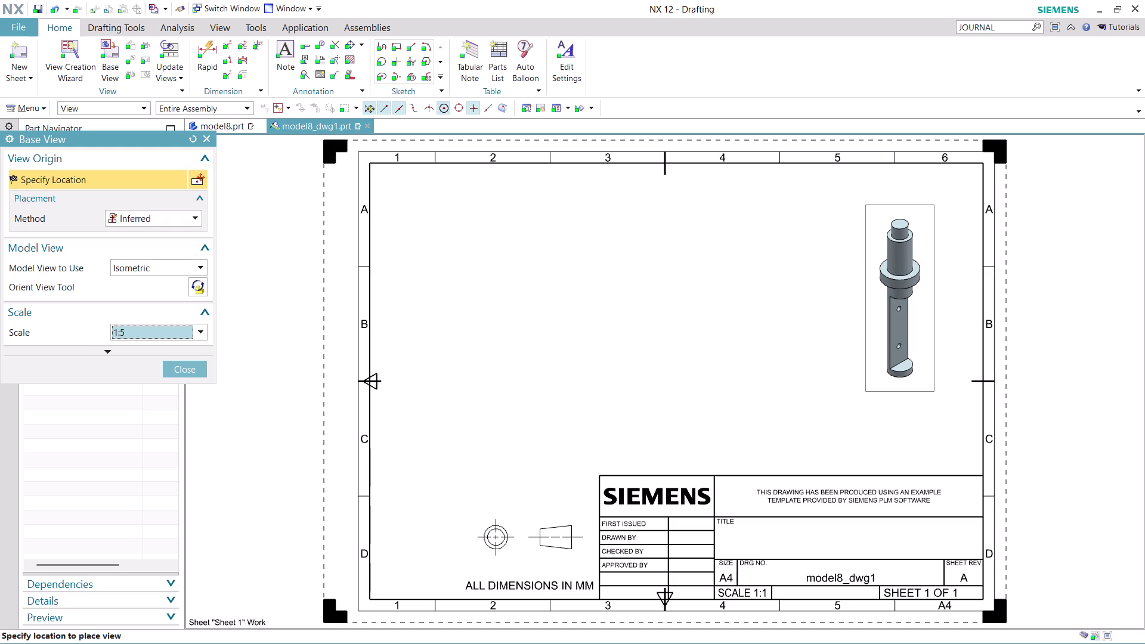
click(900, 298)
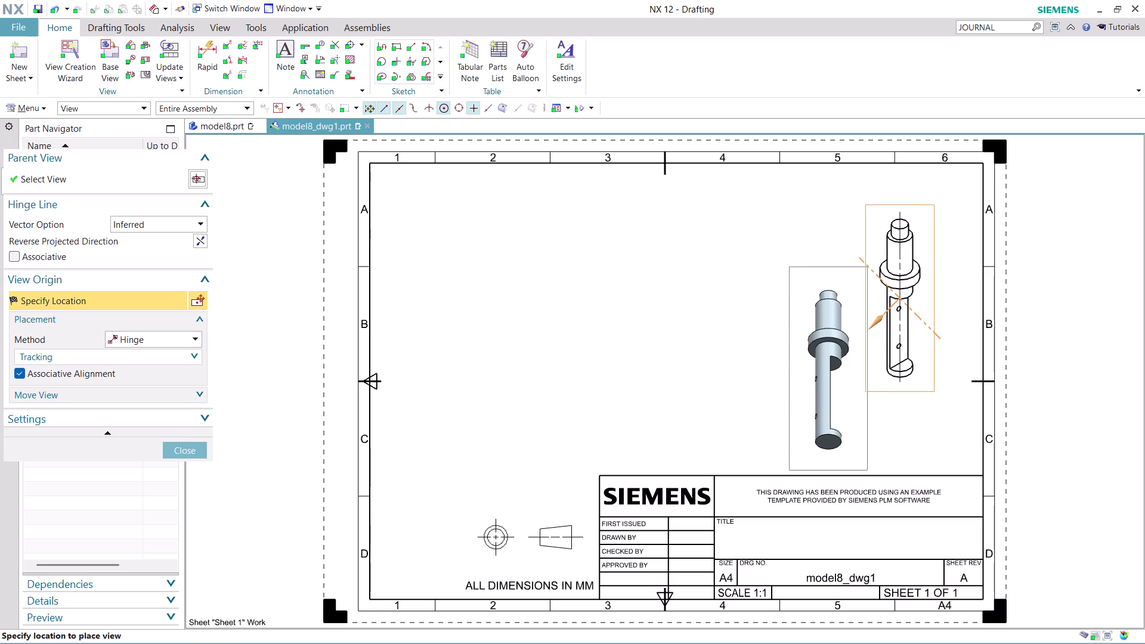
key(Escape)
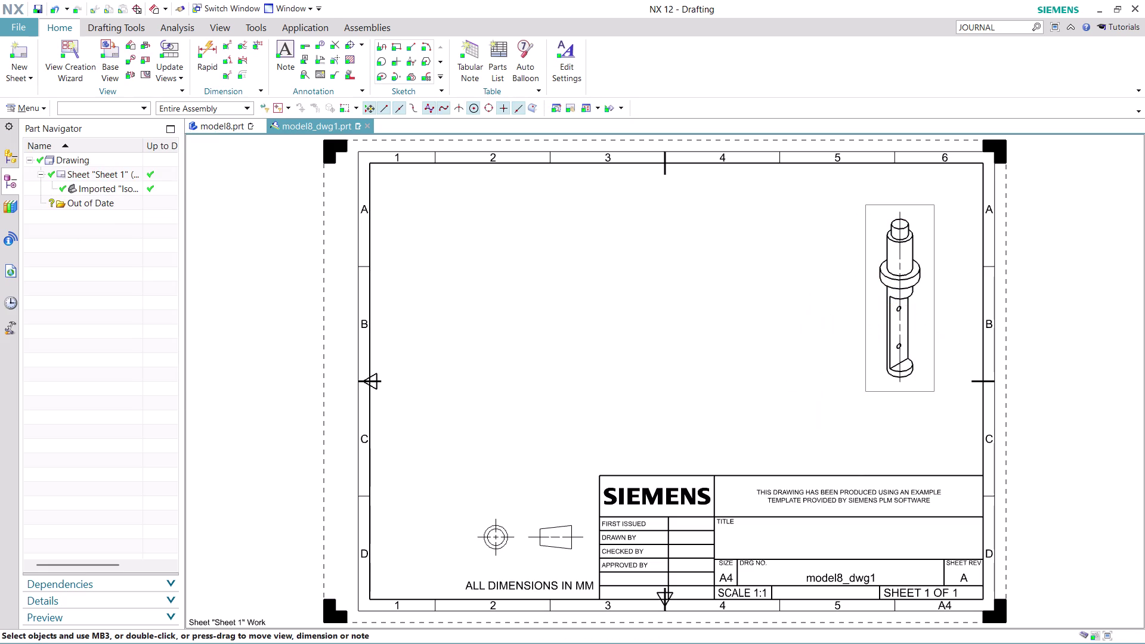
drag(869, 390, 862, 399)
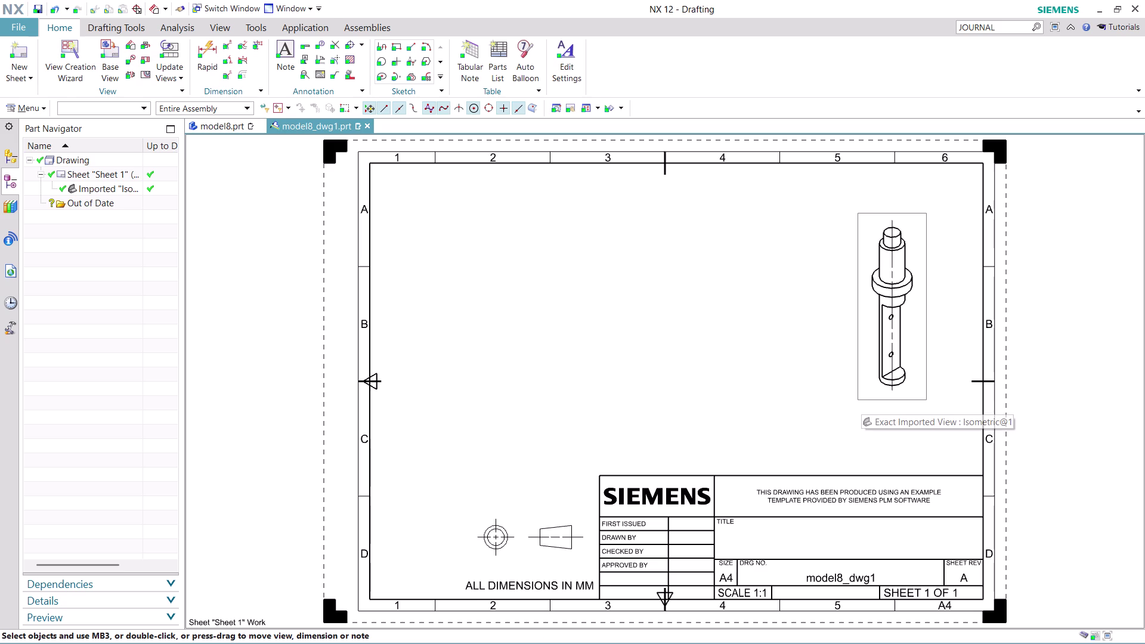
right_click(885, 396)
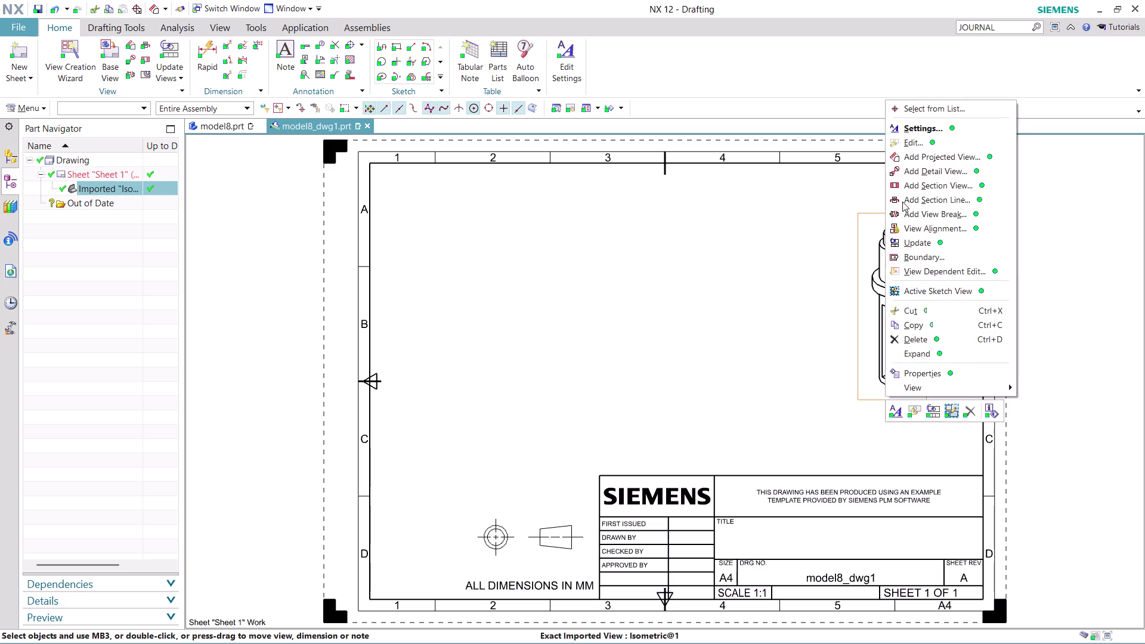
click(929, 128)
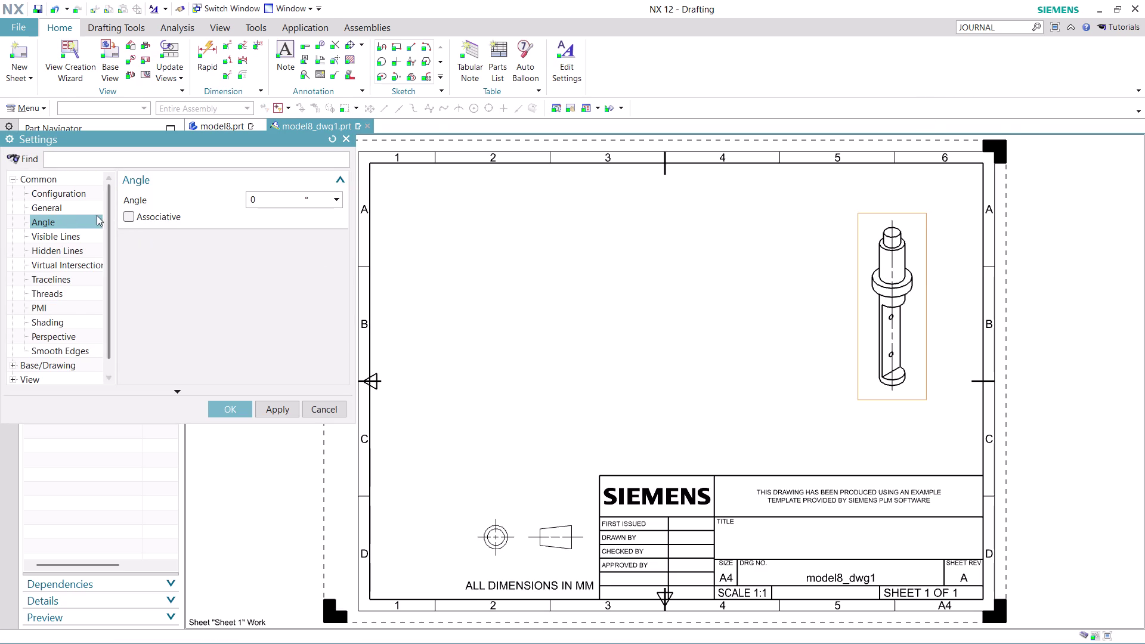
click(66, 207)
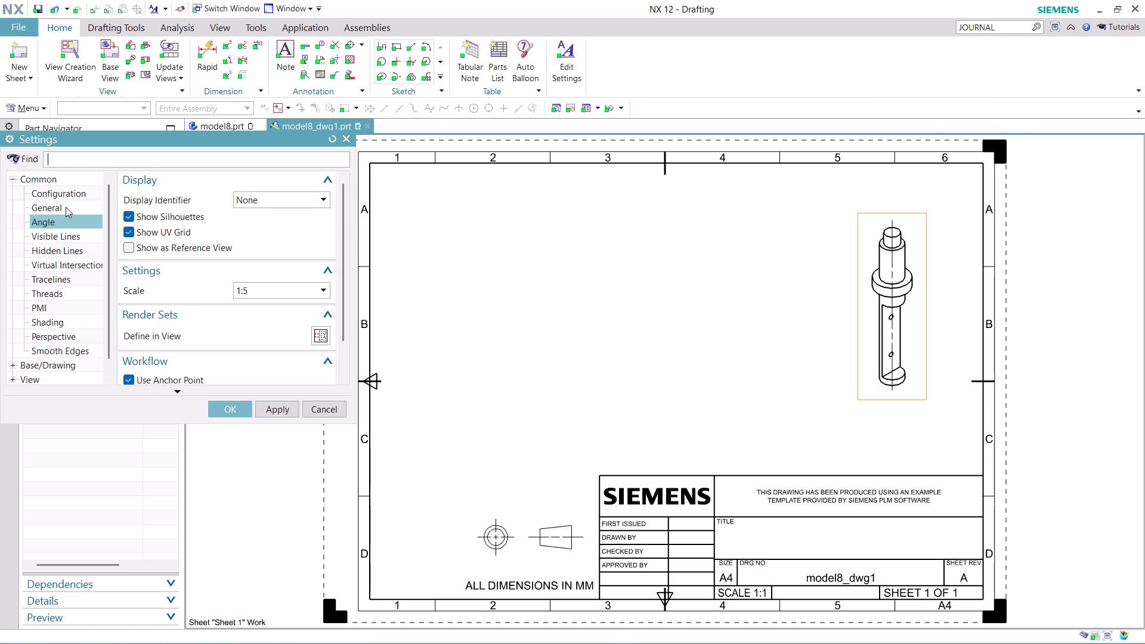
click(321, 290)
click(271, 361)
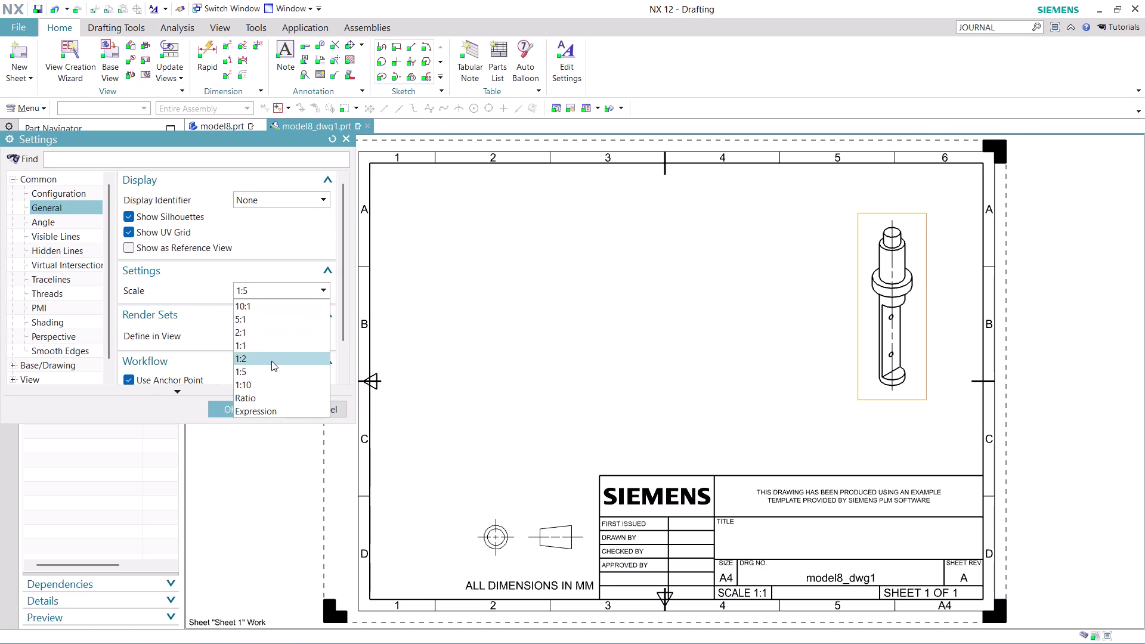
click(281, 411)
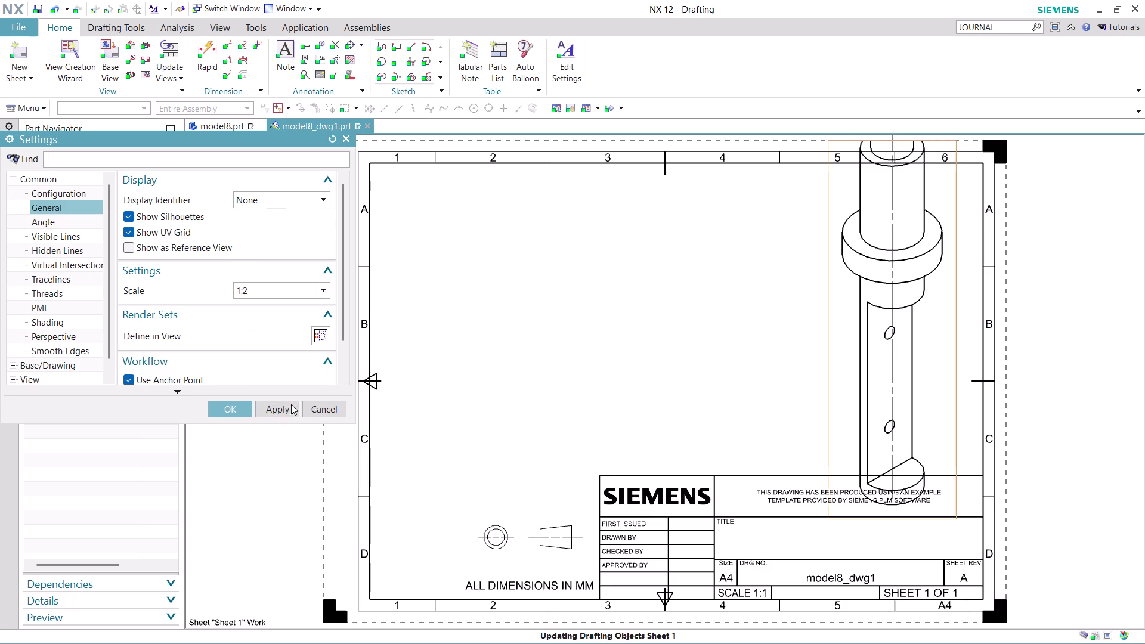
click(323, 288)
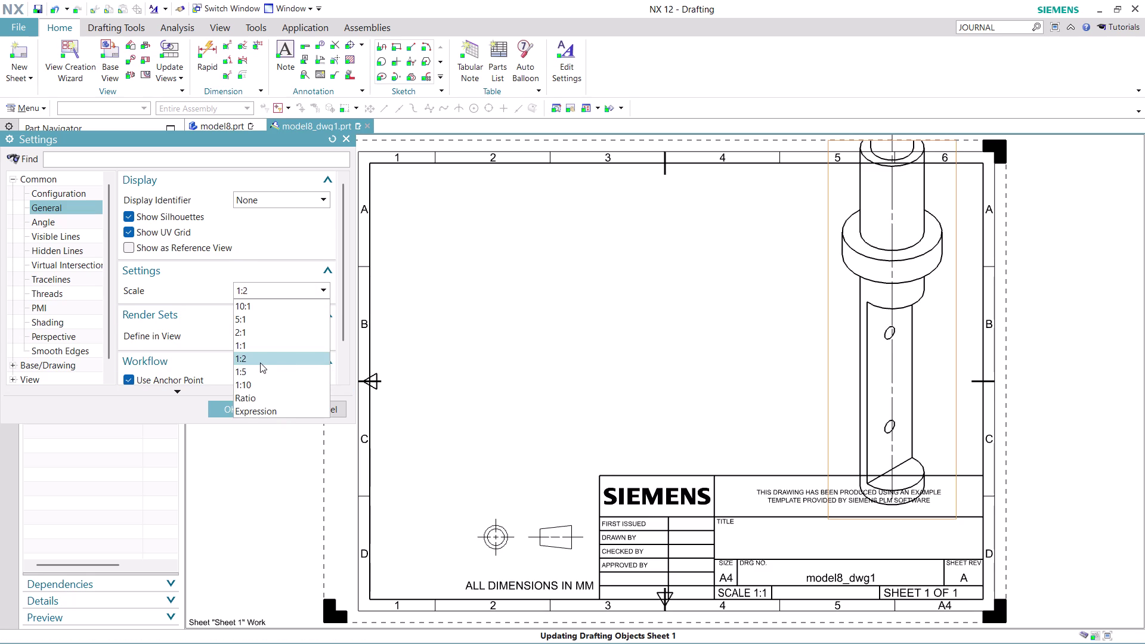
click(293, 285)
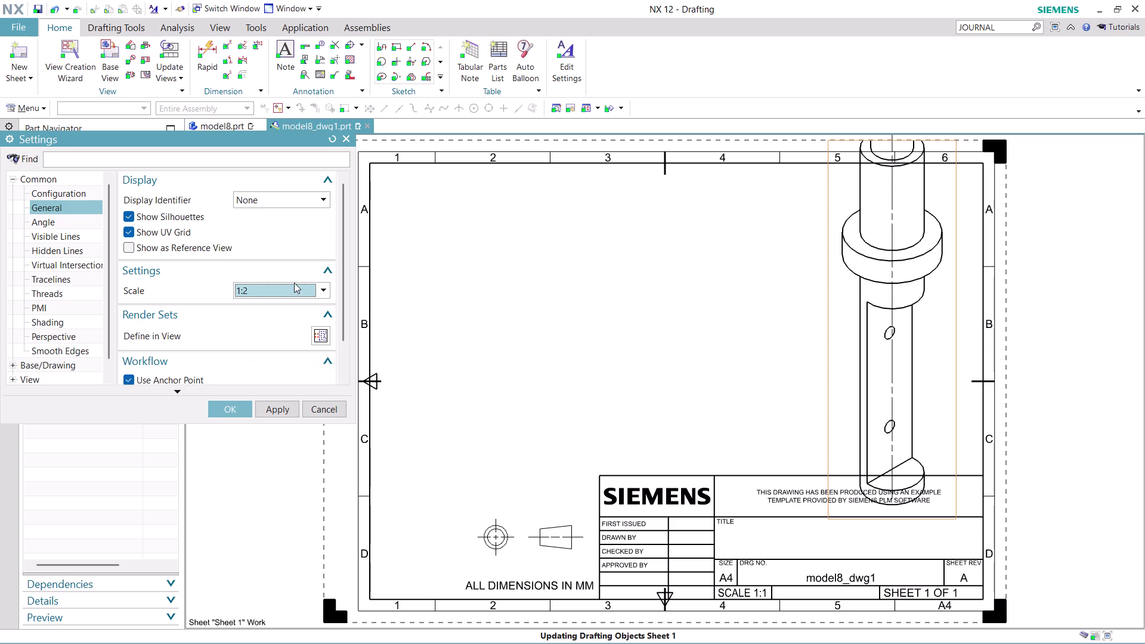
click(322, 293)
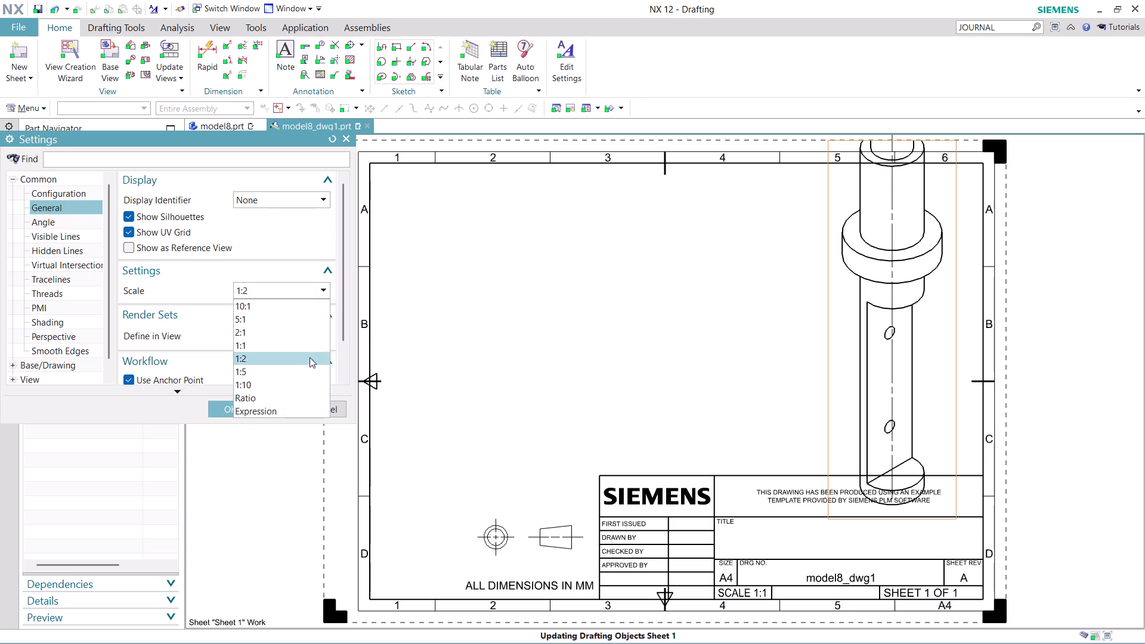
scroll(down, 3)
click(274, 412)
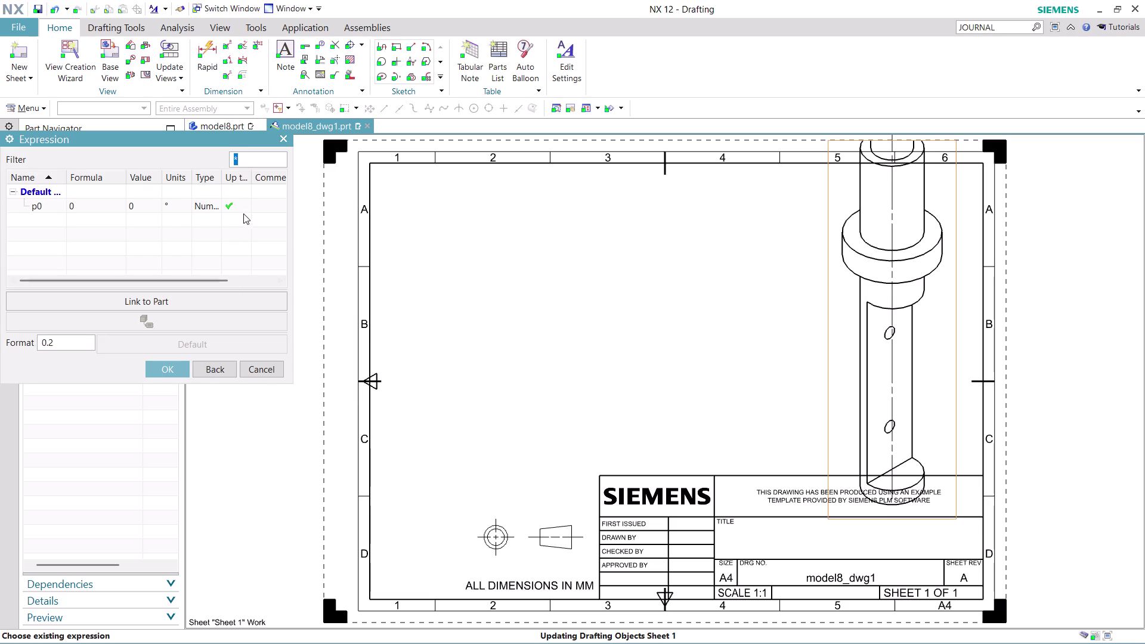
click(228, 369)
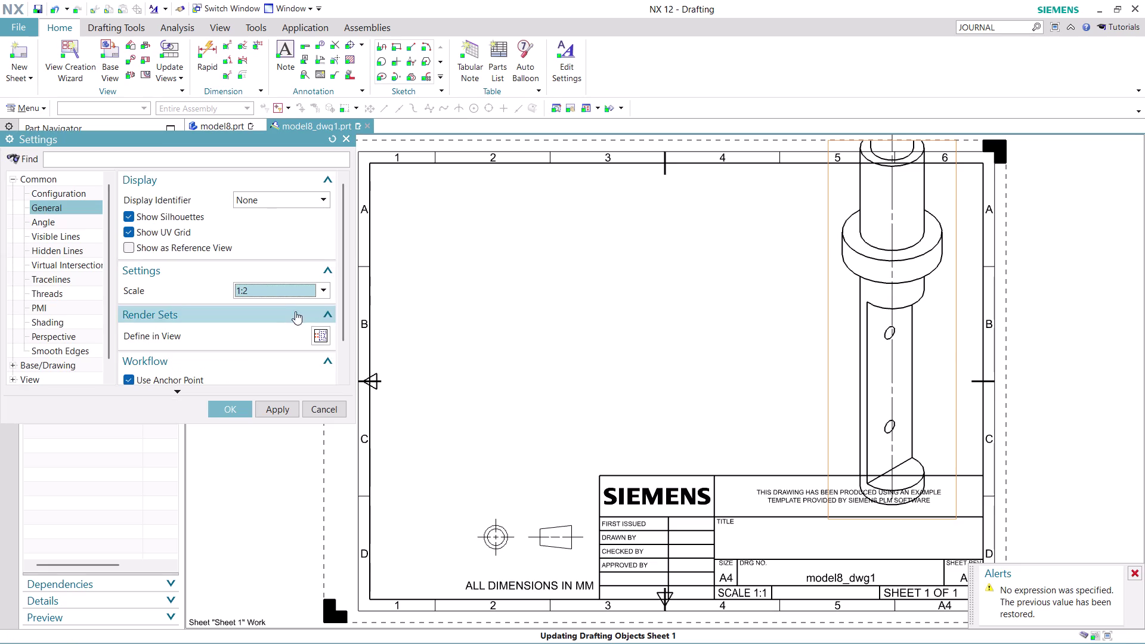
scroll(down, 3)
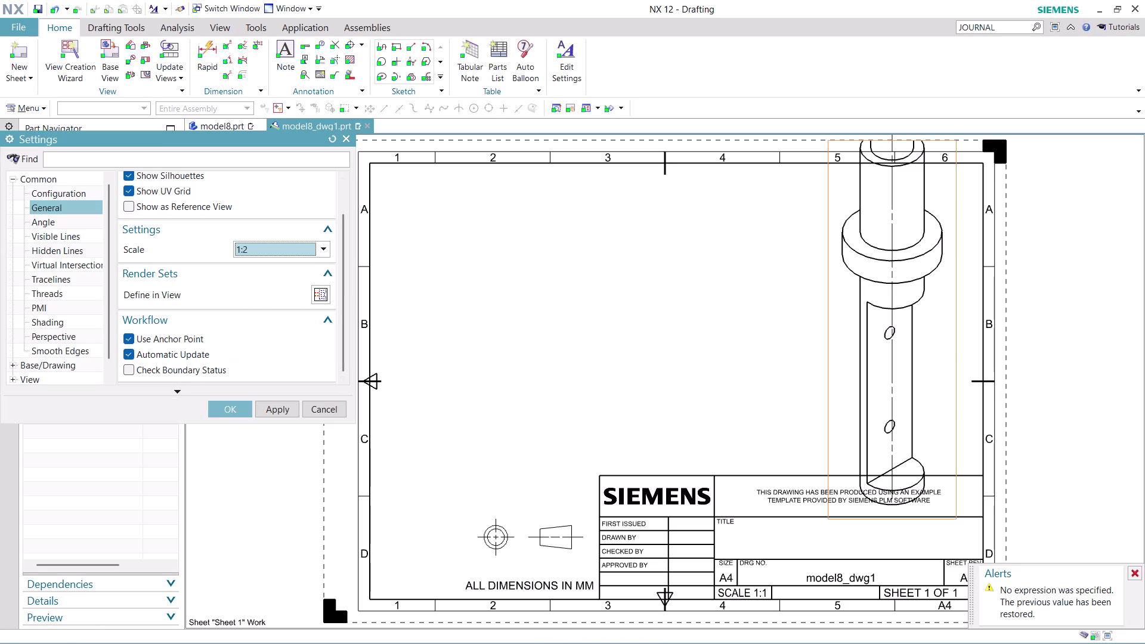
scroll(up, 3)
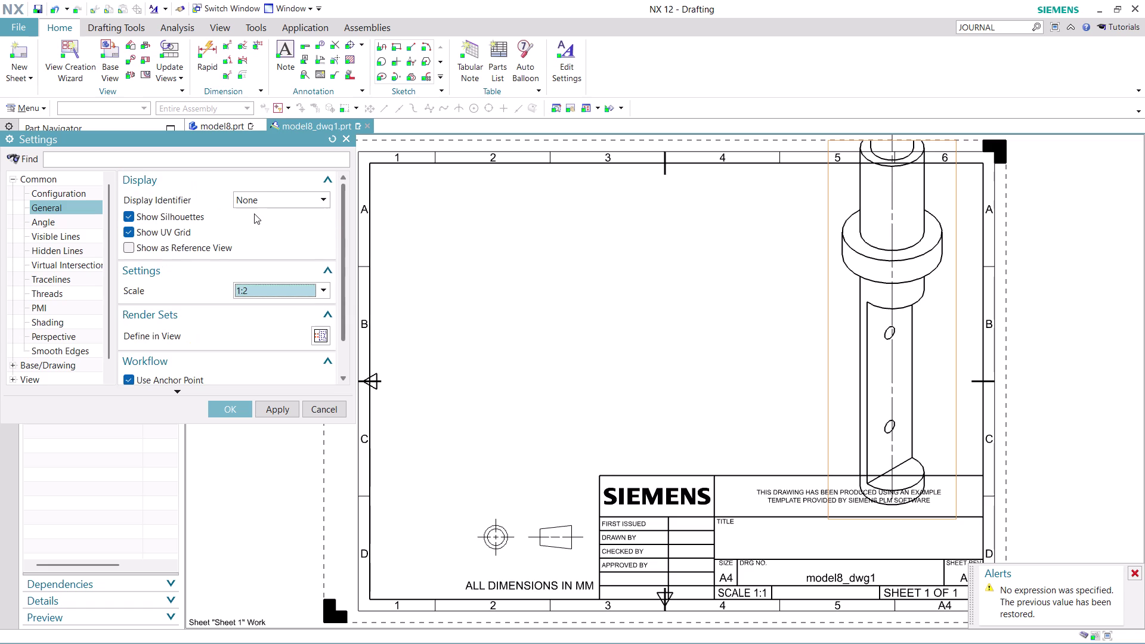
click(296, 202)
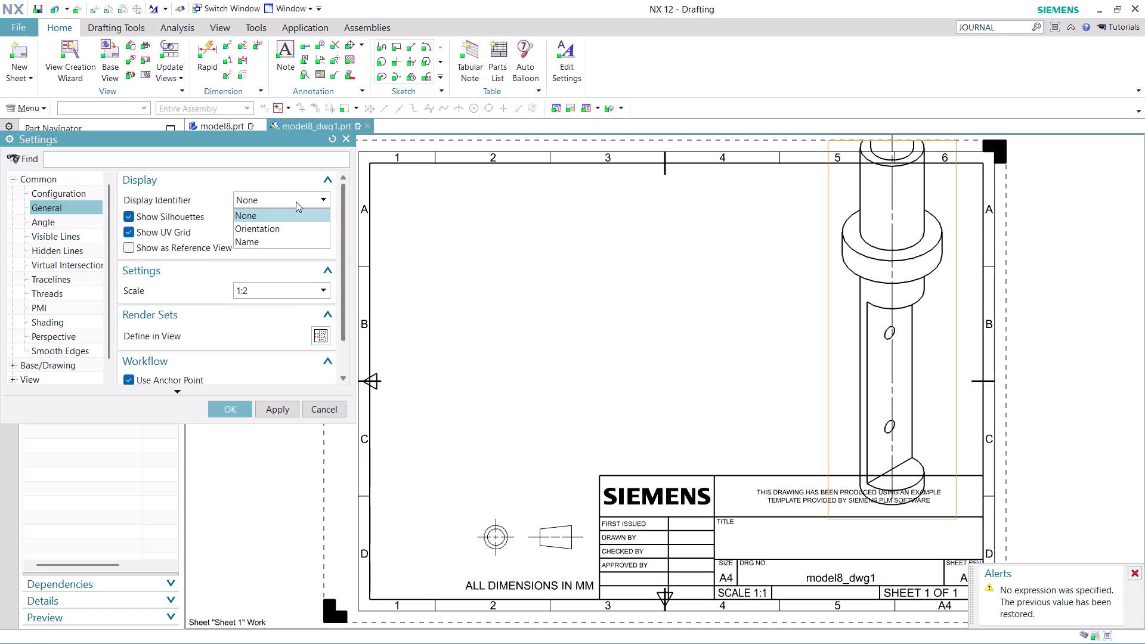
click(296, 202)
click(303, 285)
scroll(down, 3)
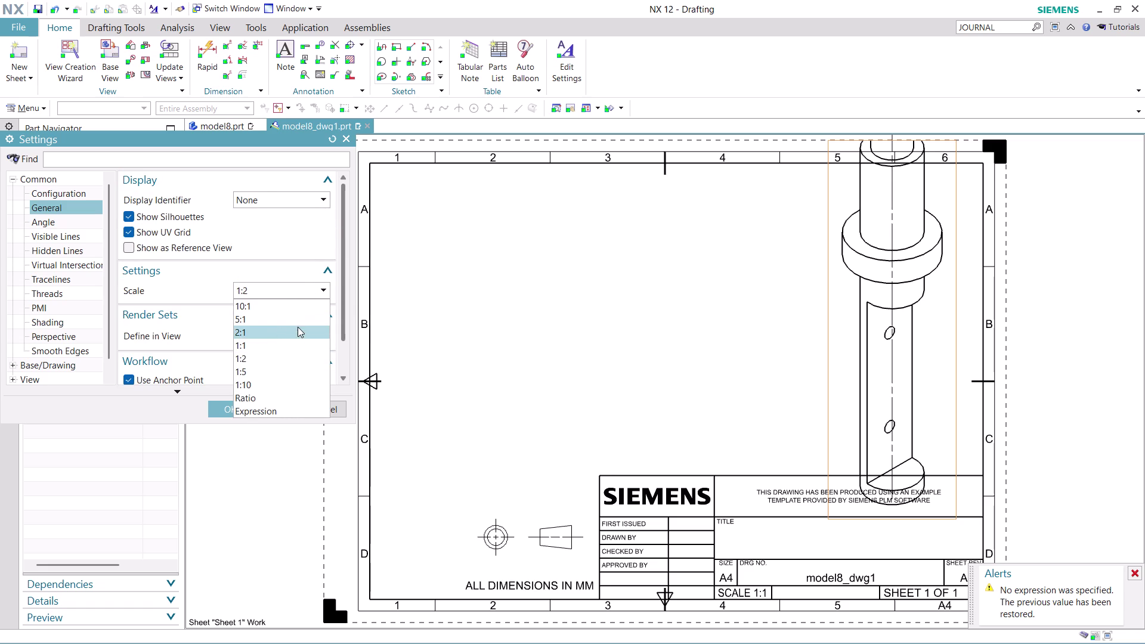
scroll(down, 3)
click(272, 396)
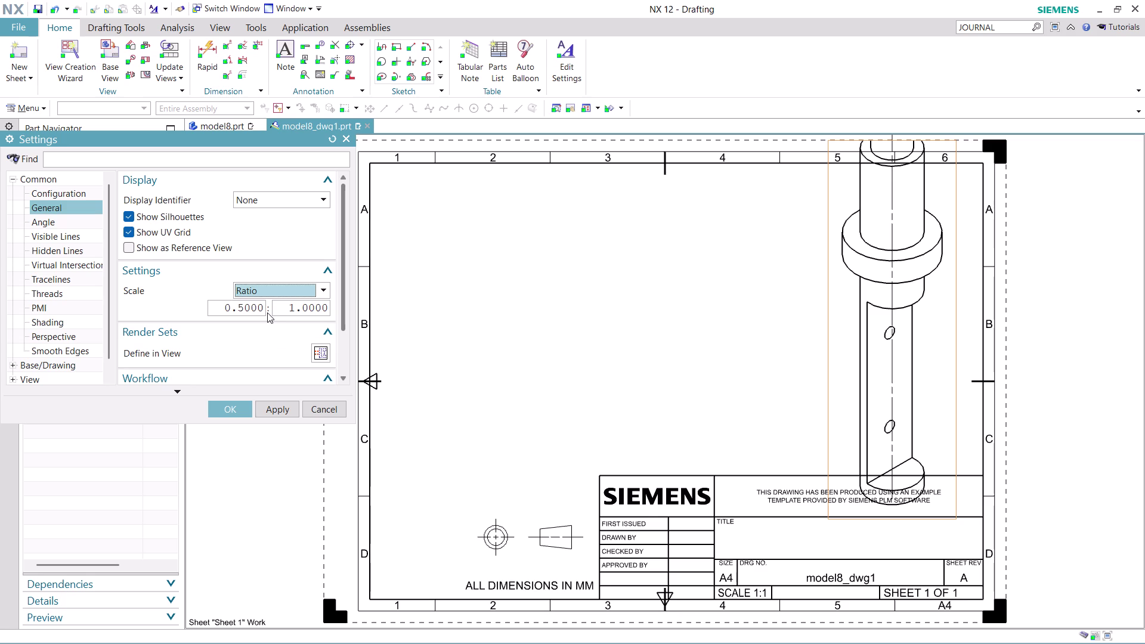
click(327, 408)
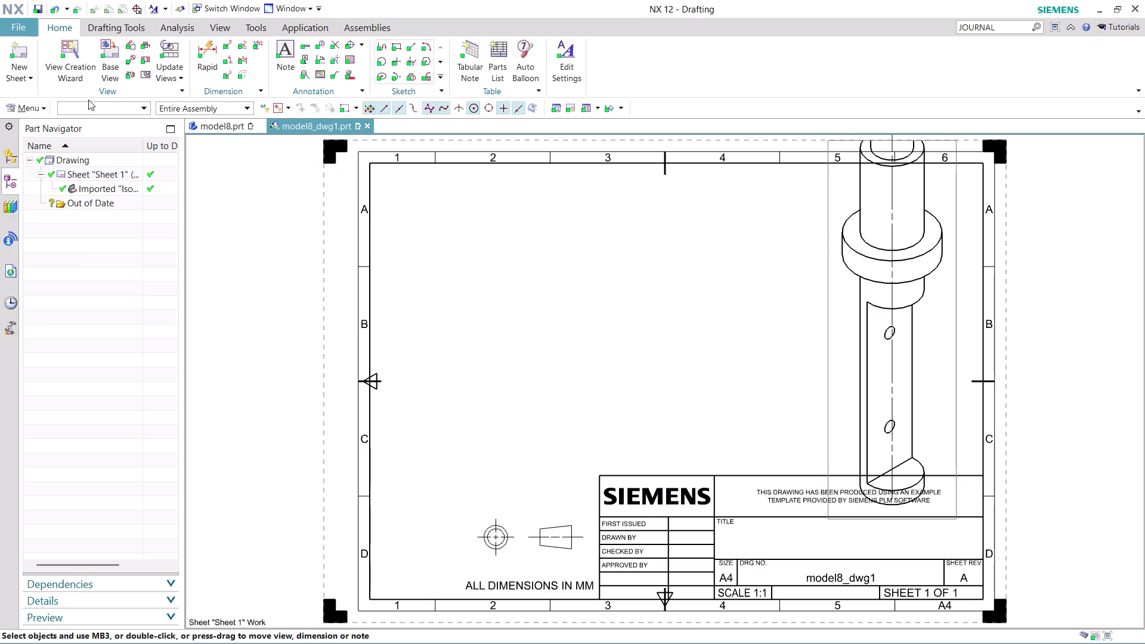
right_click(832, 403)
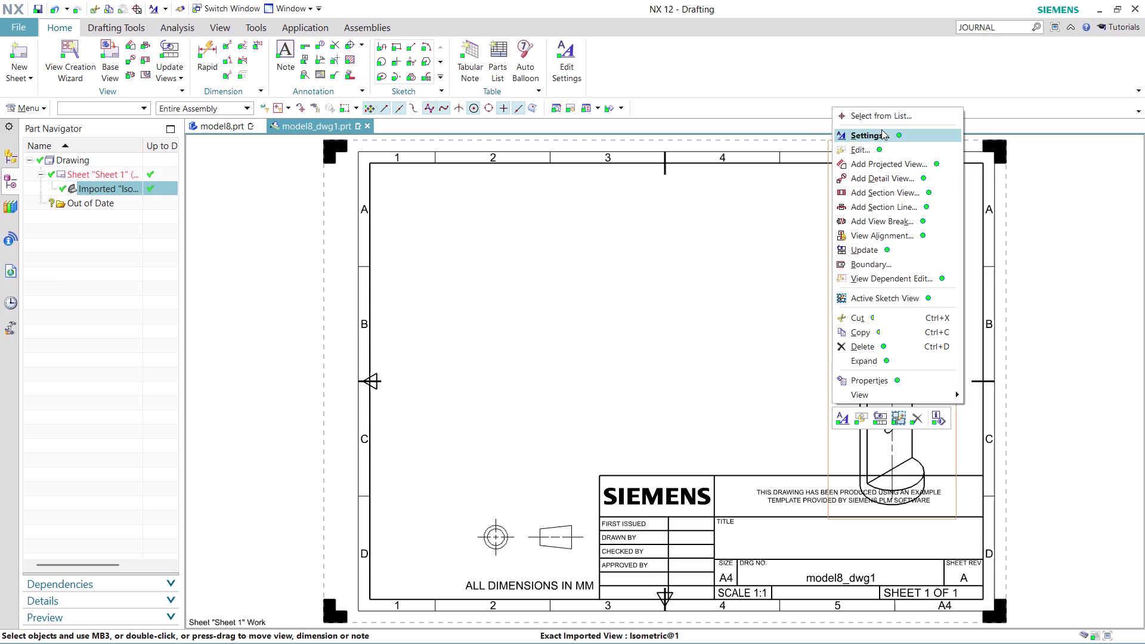
Set the isometric view's scale to 1:5 after briefly trying 2:1.
click(882, 130)
click(317, 285)
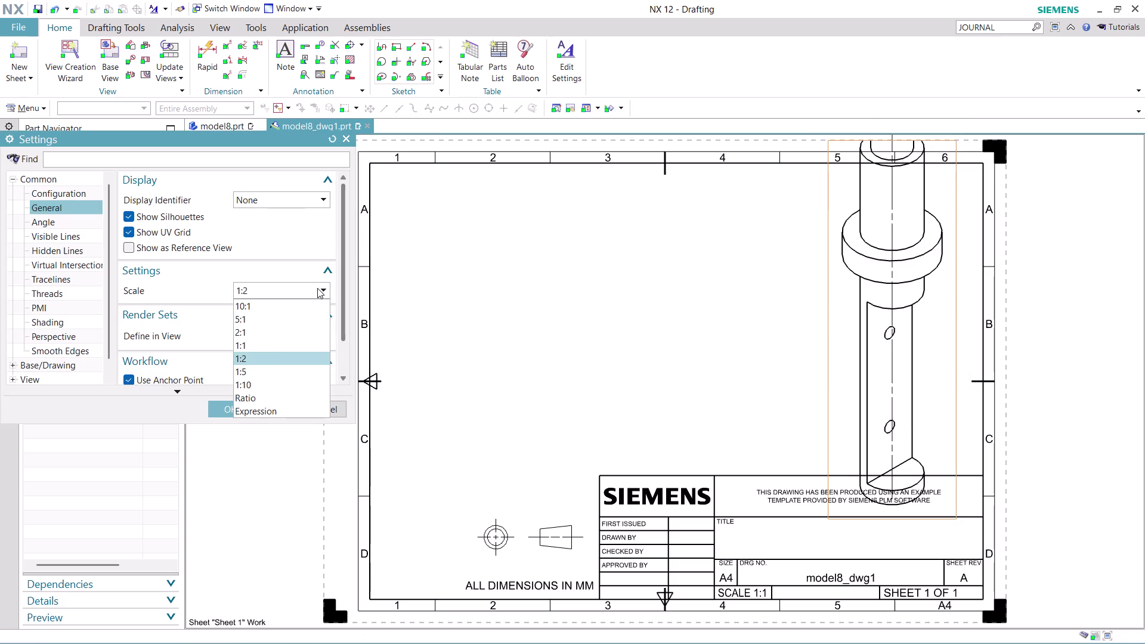
click(270, 333)
click(281, 407)
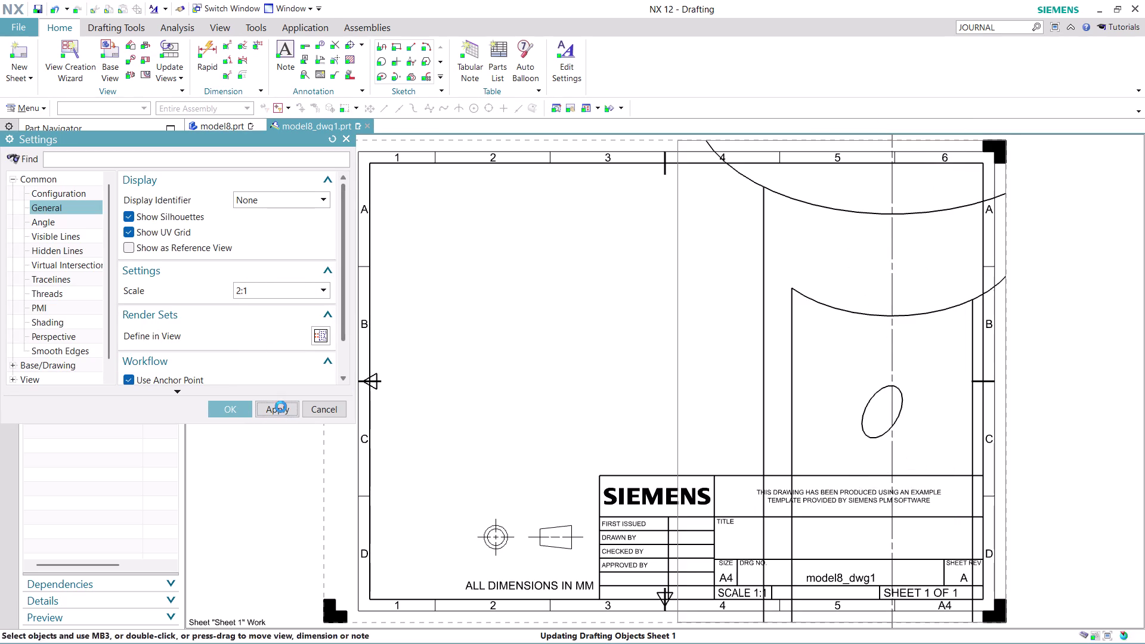
click(319, 287)
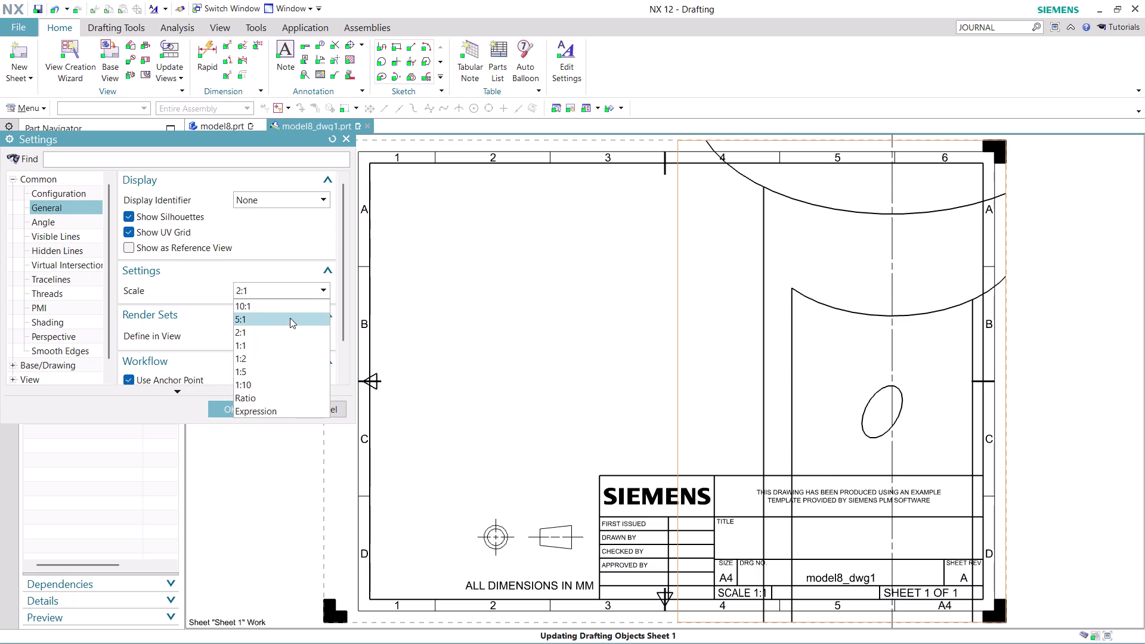
click(280, 374)
click(278, 406)
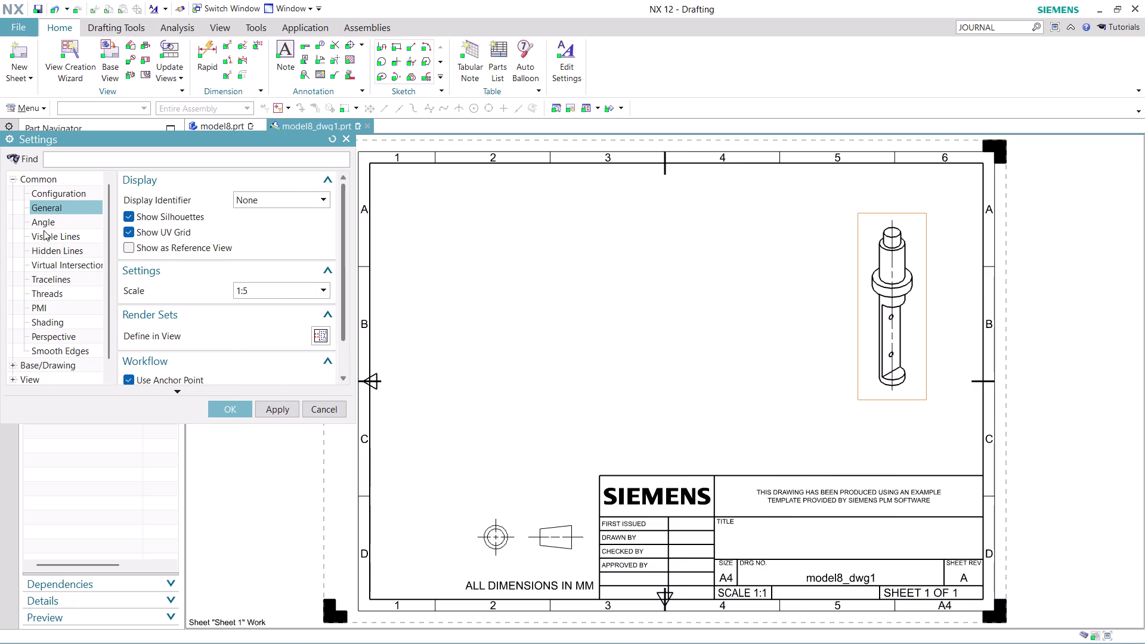
Give the isometric view a Fully Shaded rendering style and confirm the settings.
click(56, 319)
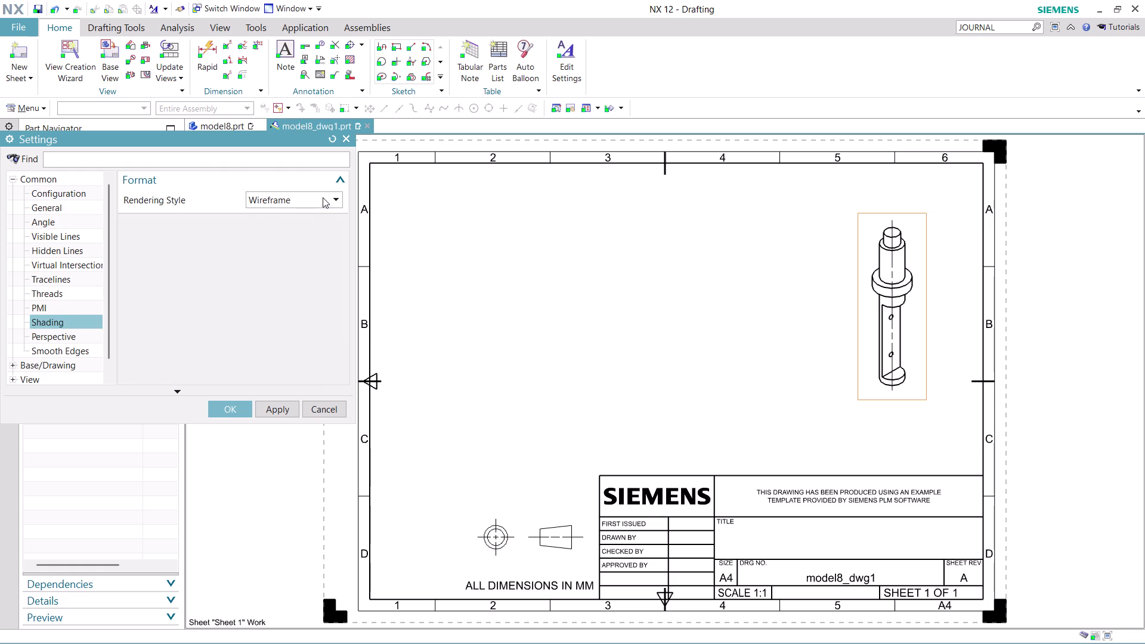
click(323, 197)
click(307, 220)
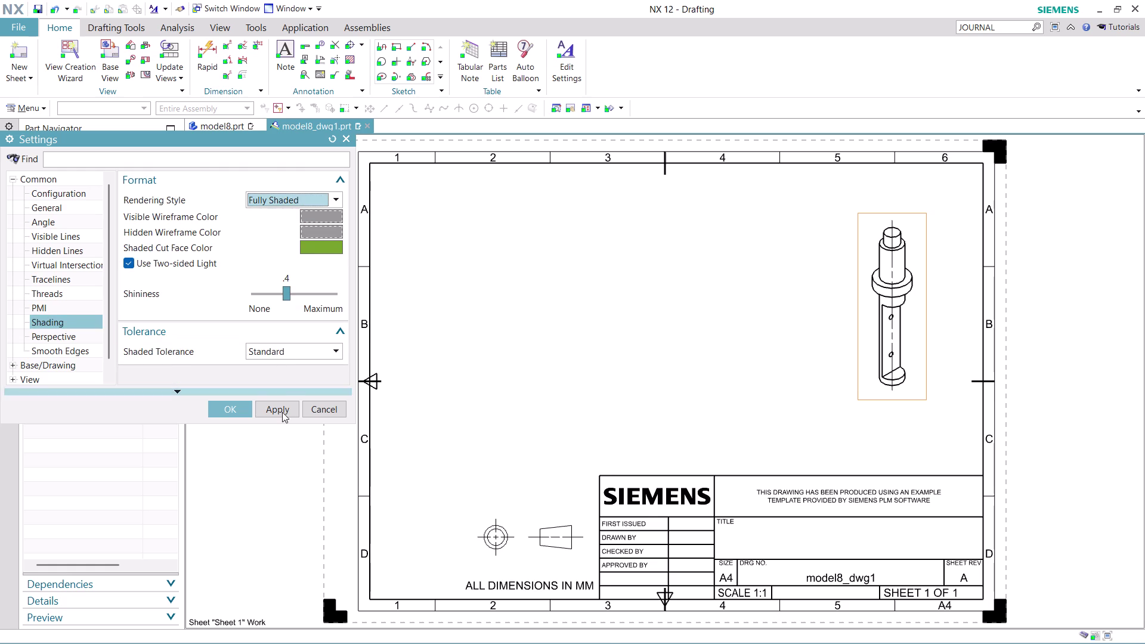
click(282, 412)
click(230, 405)
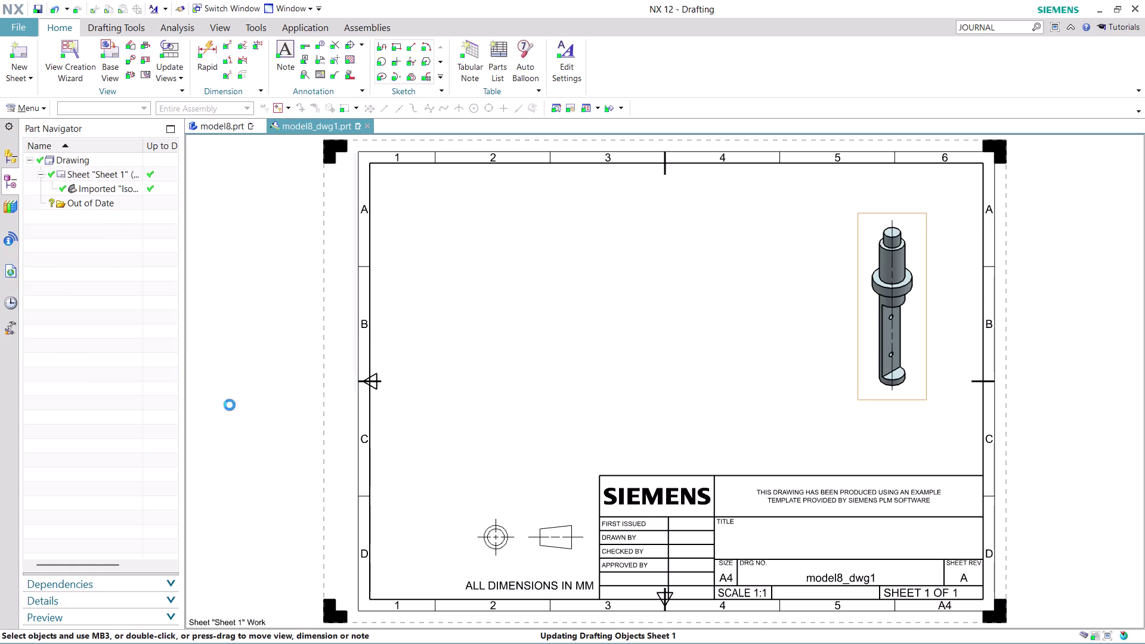
click(119, 60)
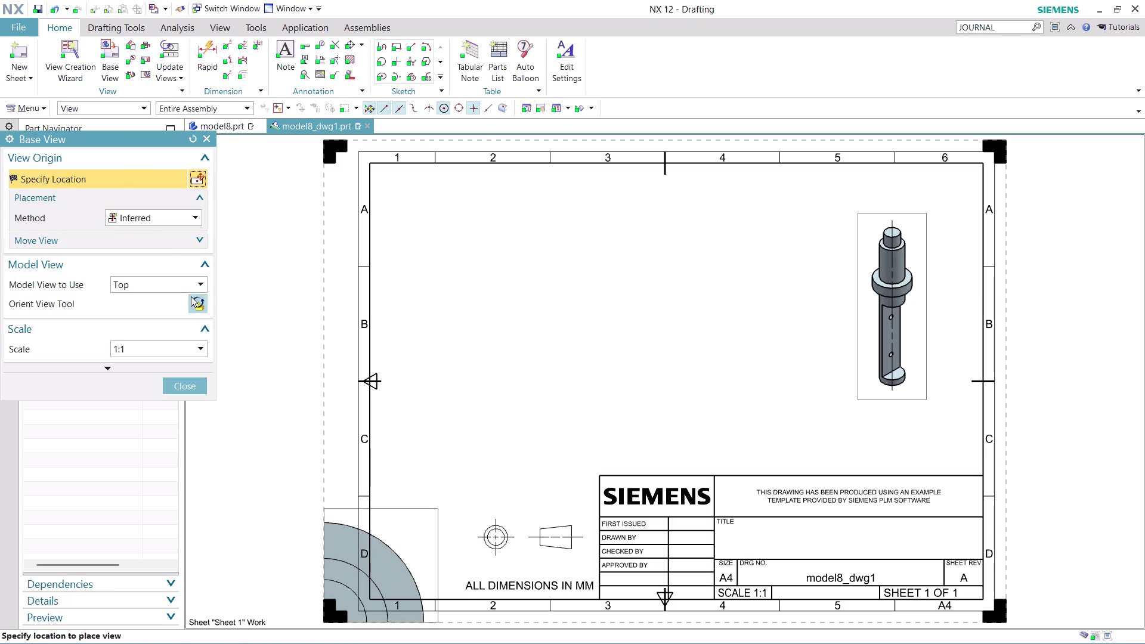
Choose the Right orientation for the new base view after previewing Bottom, Left and Top.
click(190, 281)
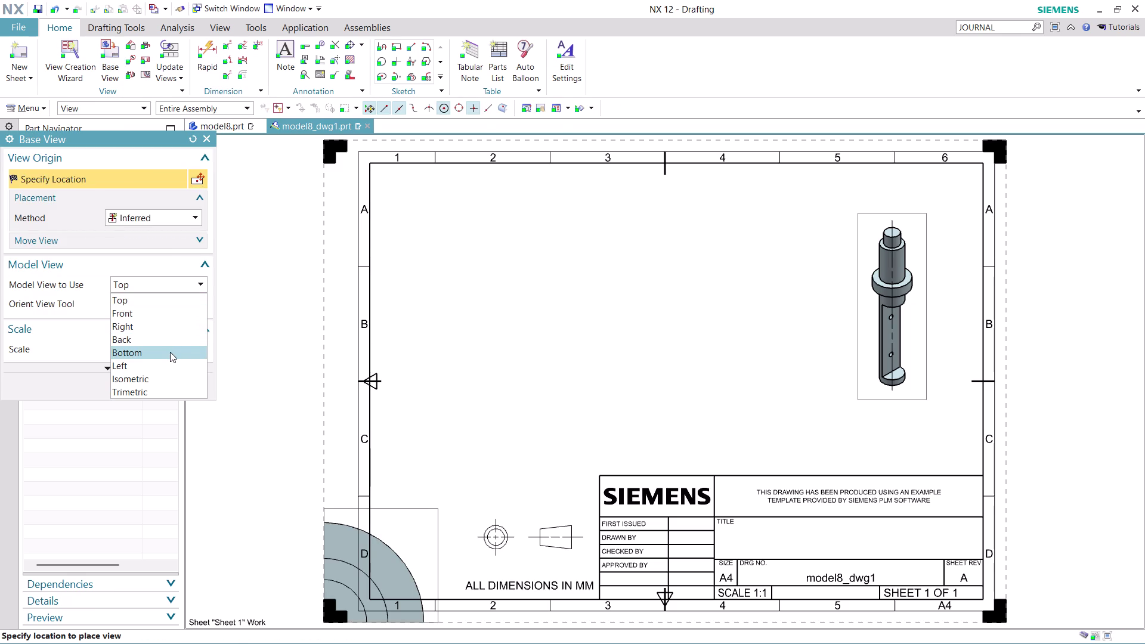
click(170, 352)
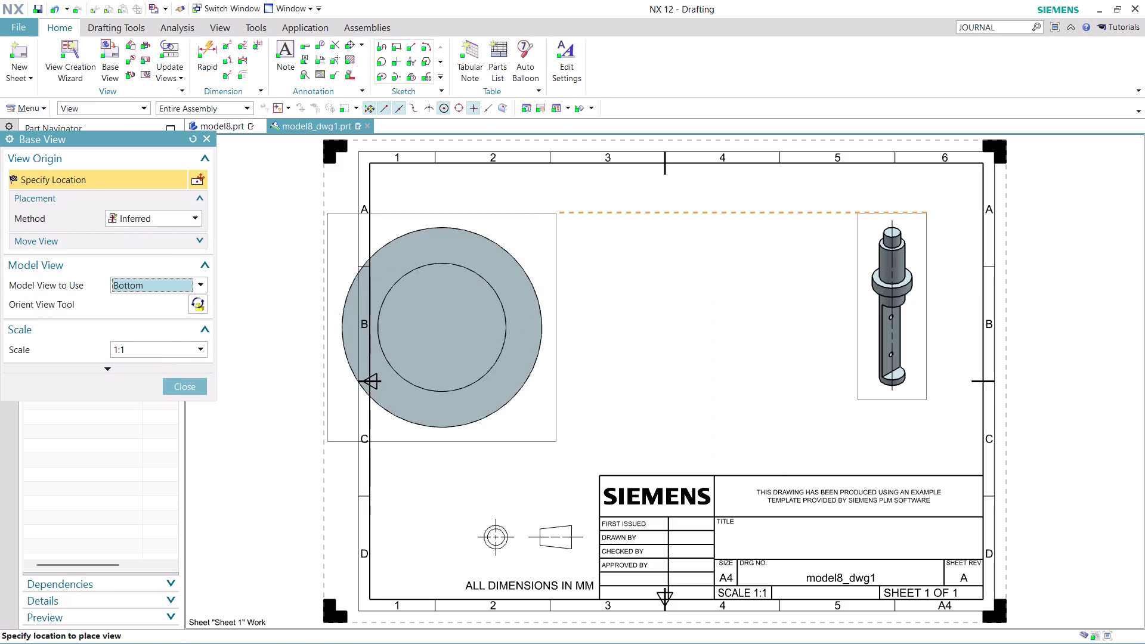
click(196, 282)
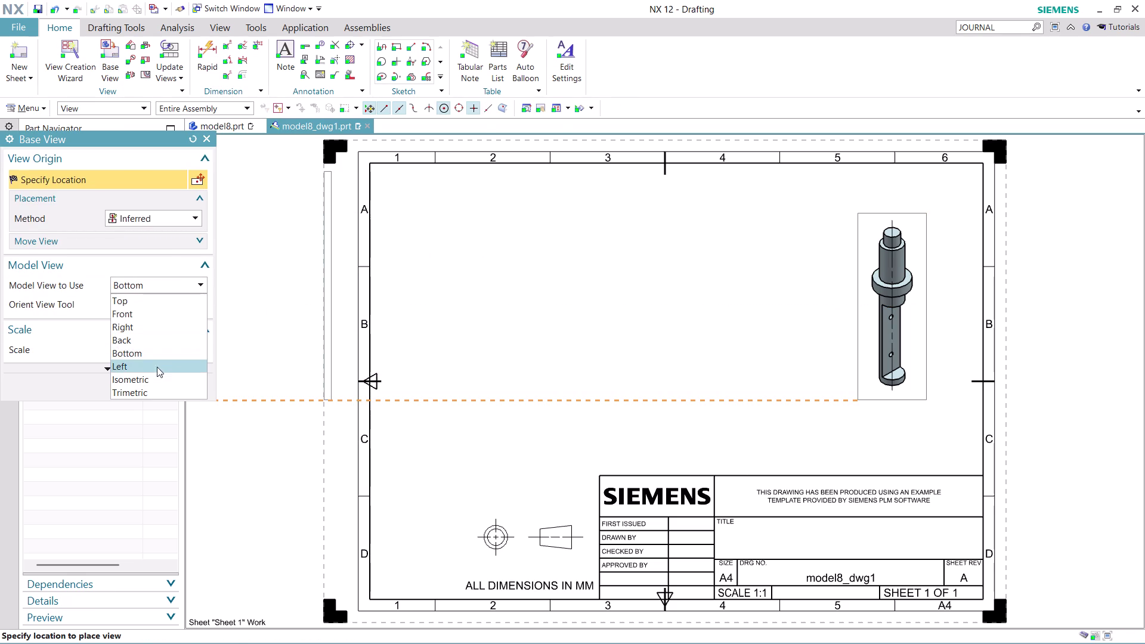
click(154, 371)
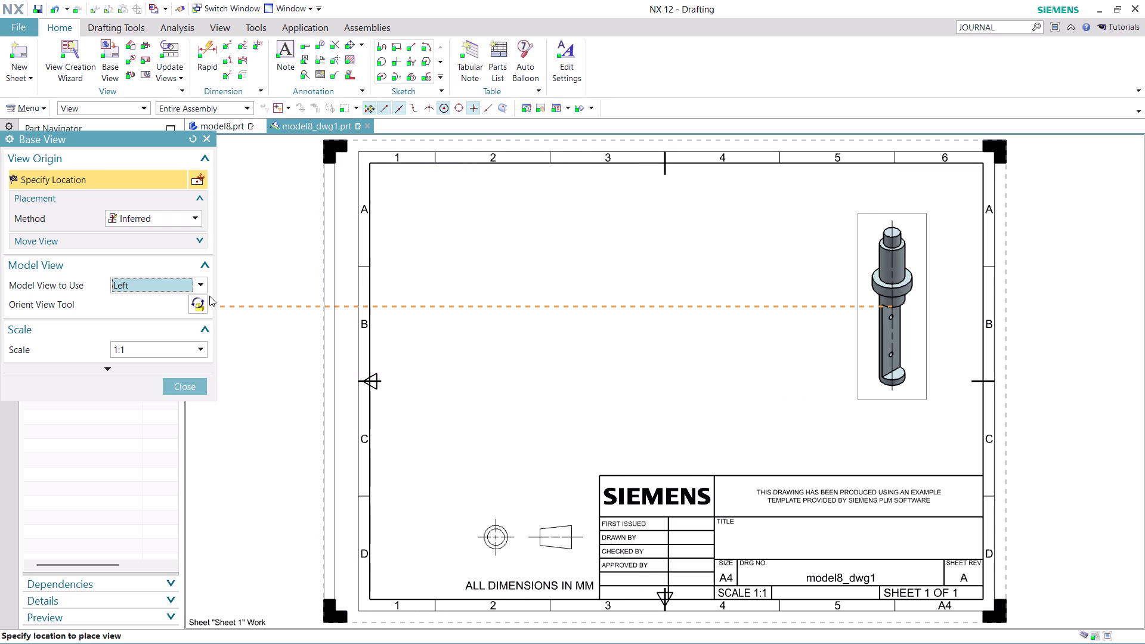
click(201, 283)
click(164, 299)
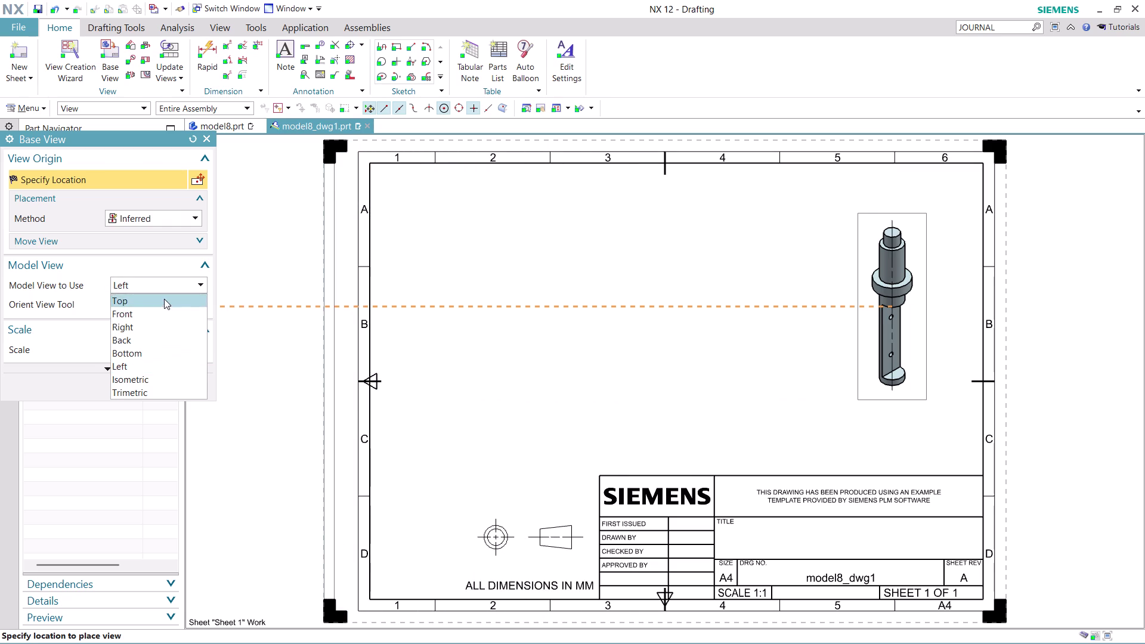
click(203, 279)
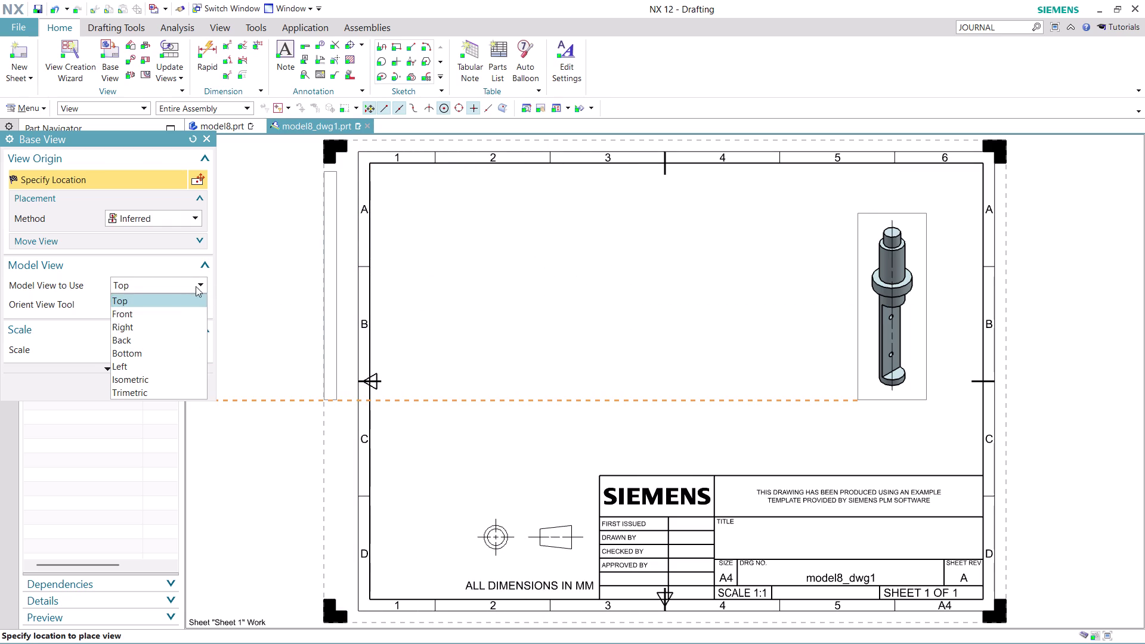
click(152, 324)
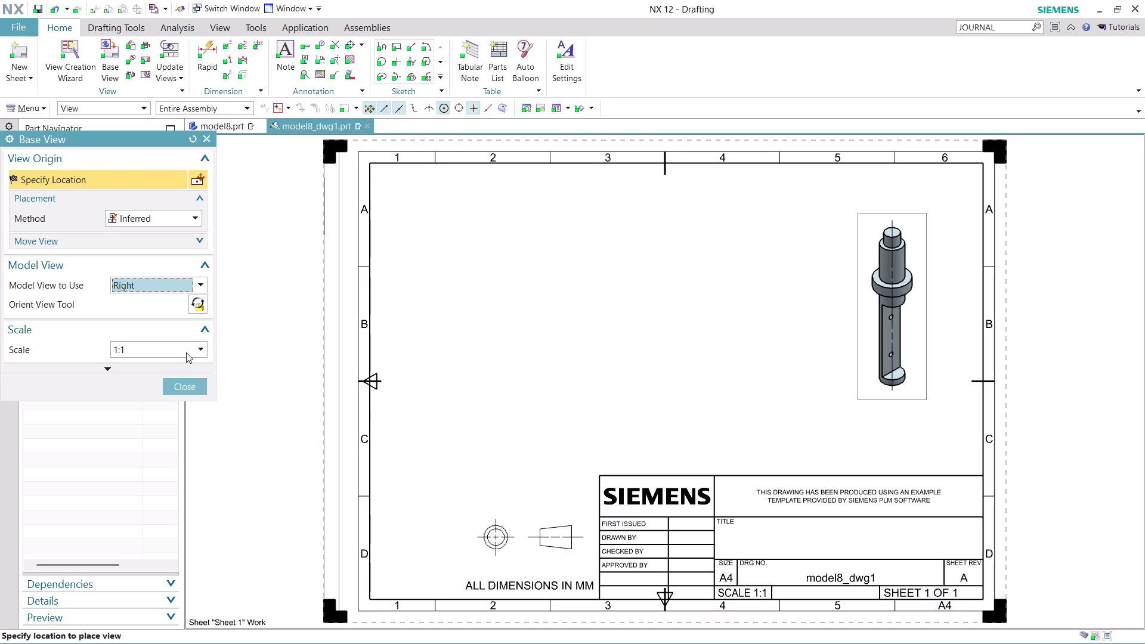
Place the right-side base view at 1:5 scale on the sheet's left.
click(203, 346)
click(148, 436)
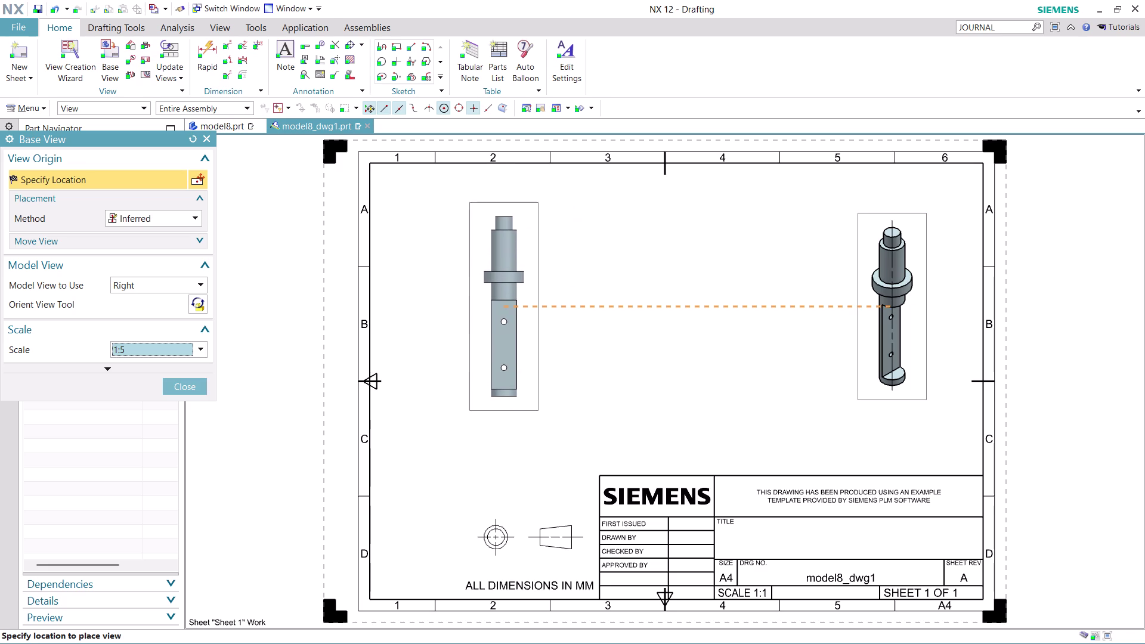
click(458, 305)
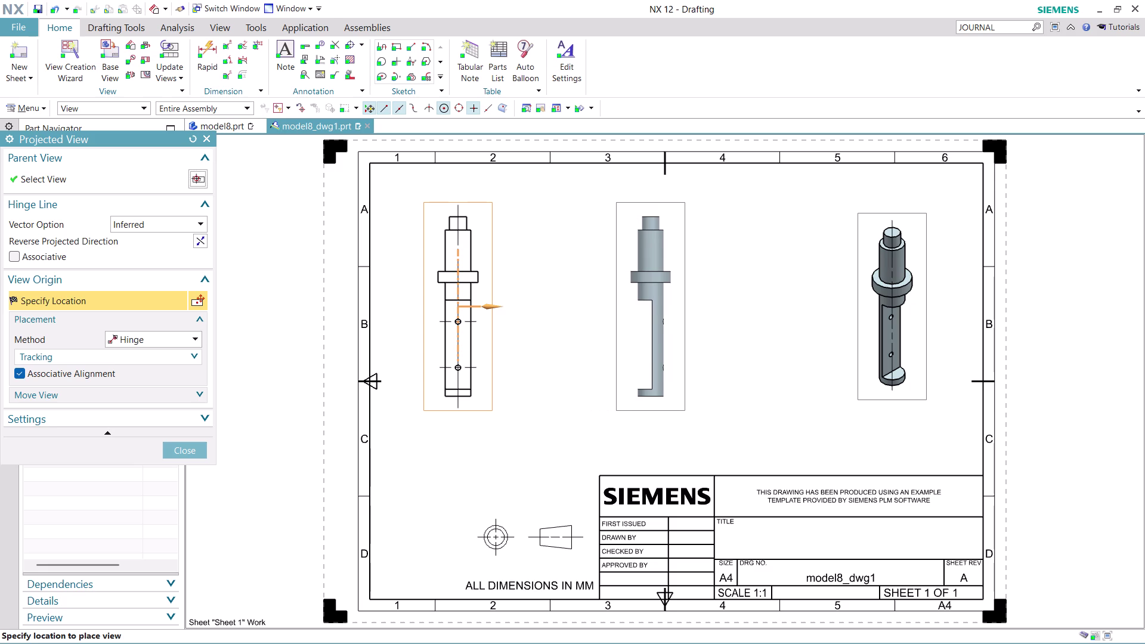
Place a projected view in the sheet centre, close the tool and reframe the sheet.
click(651, 296)
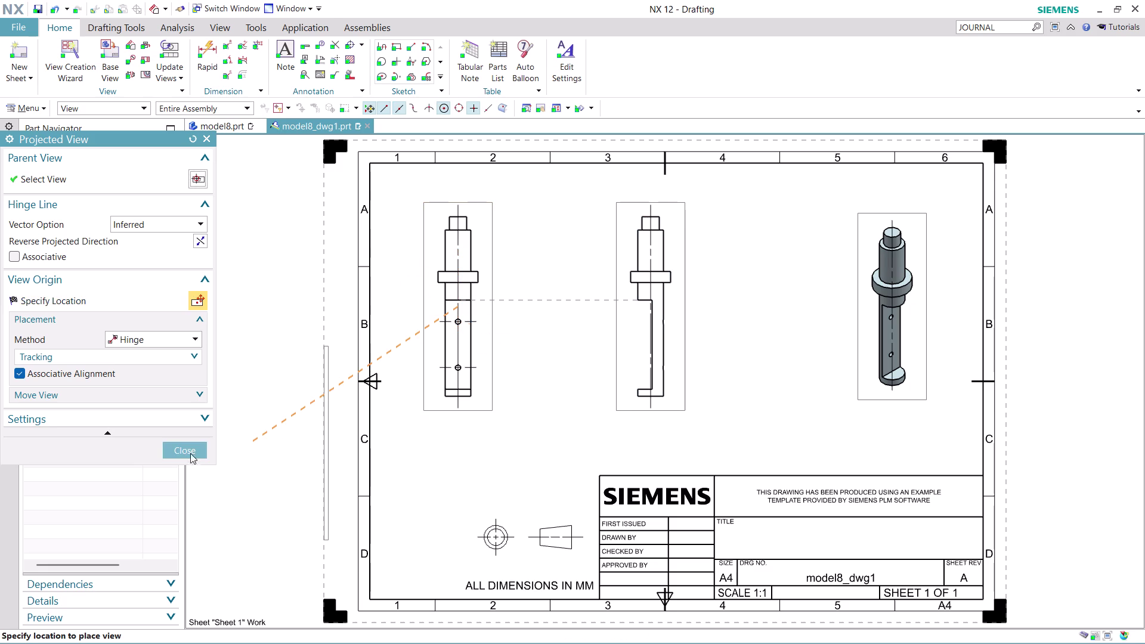
click(192, 453)
scroll(down, 3)
scroll(up, 3)
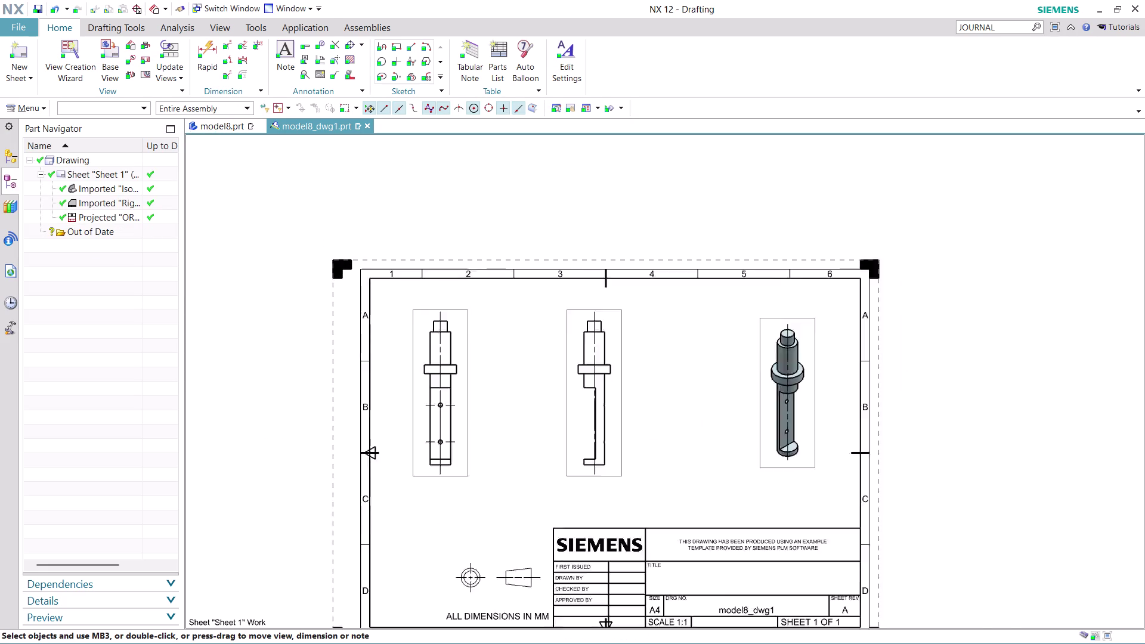
scroll(up, 3)
drag(497, 435, 513, 443)
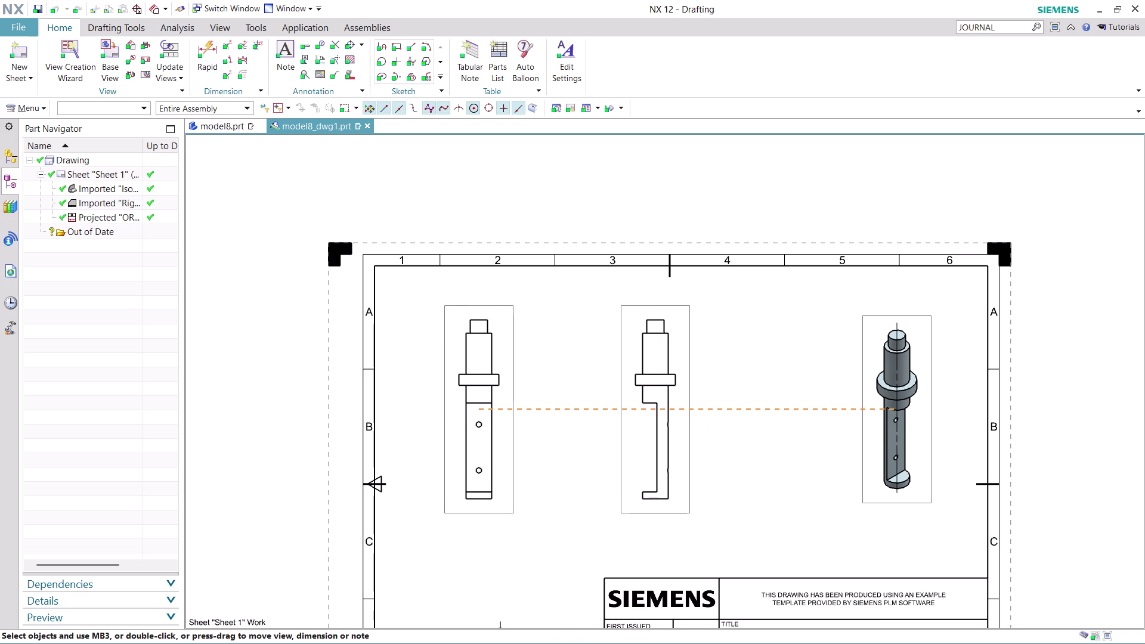
drag(514, 443, 519, 445)
drag(690, 451, 723, 451)
scroll(up, 3)
scroll(down, 3)
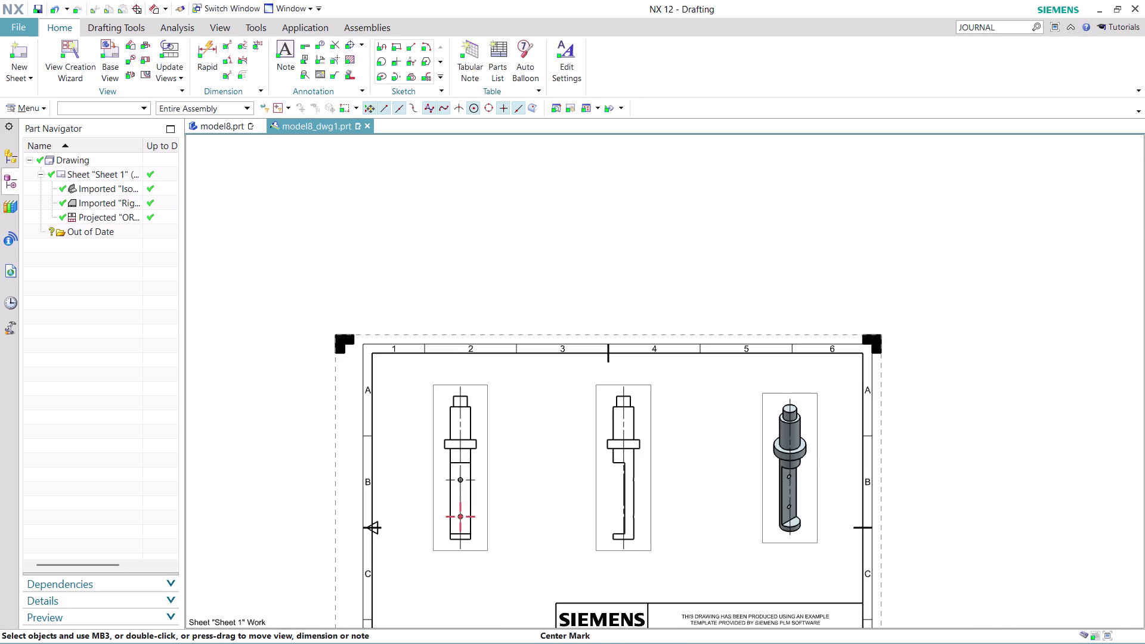
scroll(up, 3)
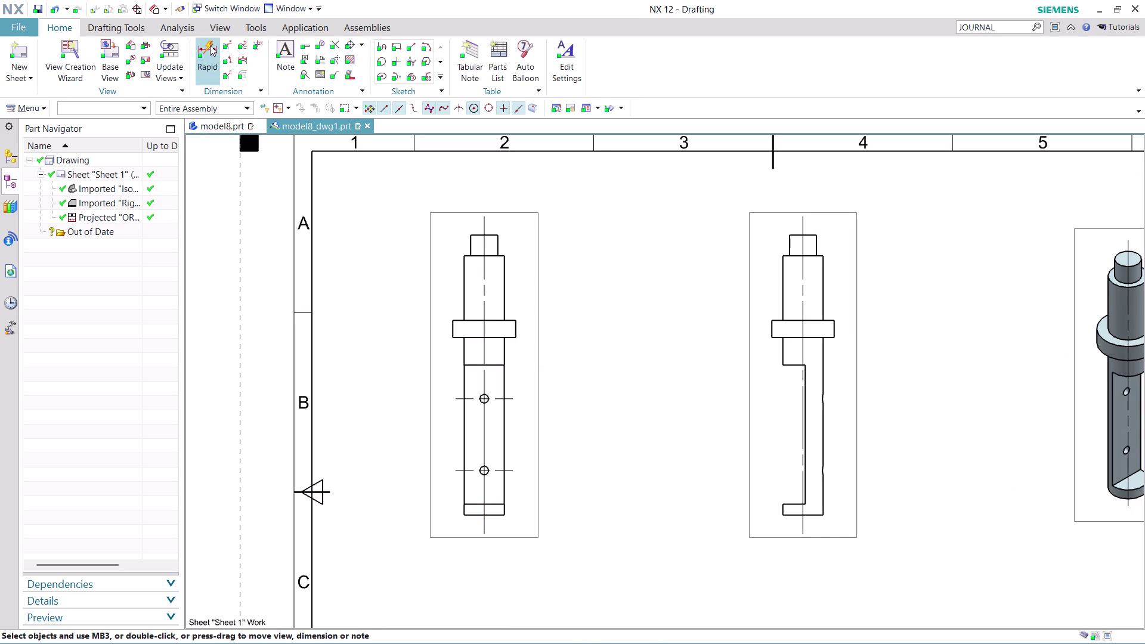
Dimension the 100 hole-centre spacing and the 15,1 bottom step length.
click(210, 41)
scroll(up, 3)
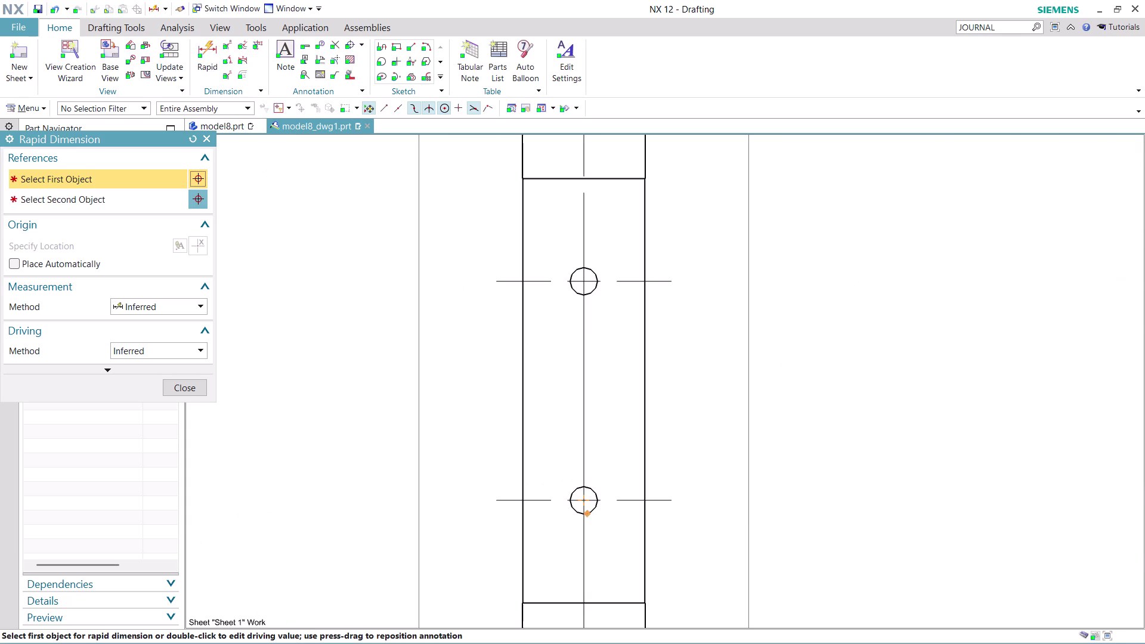
click(583, 502)
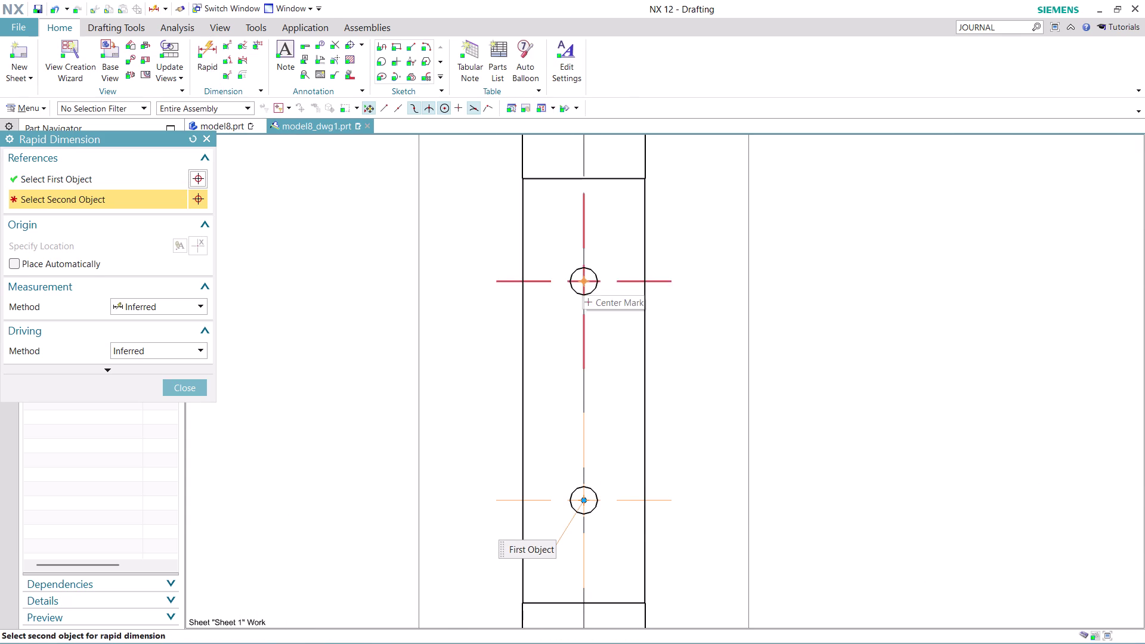
click(583, 279)
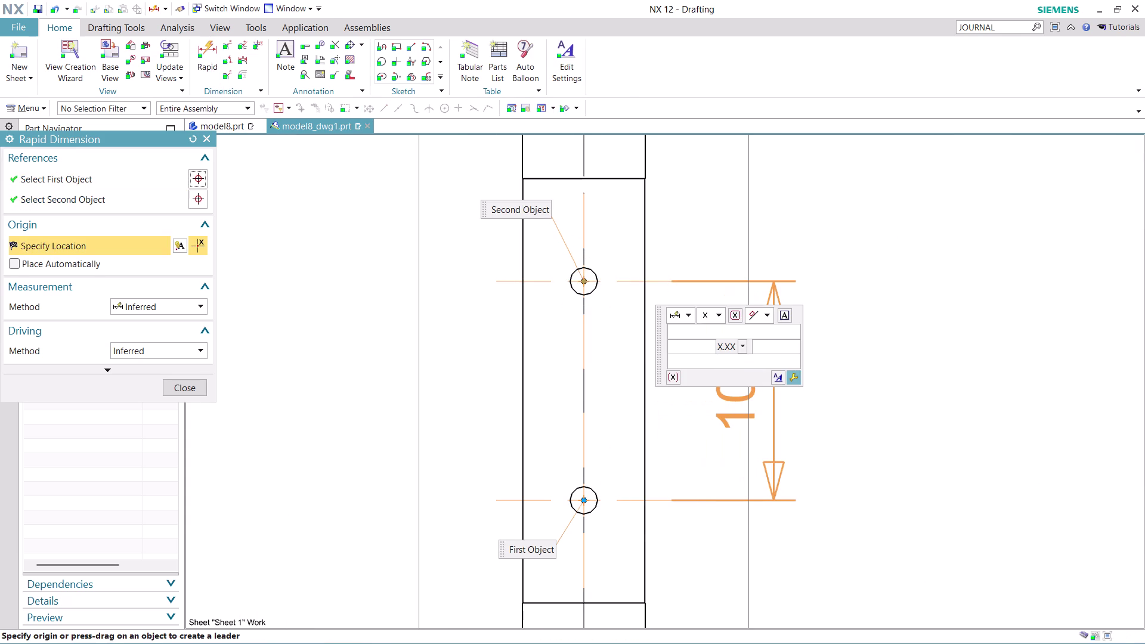
click(719, 412)
scroll(down, 3)
scroll(up, 3)
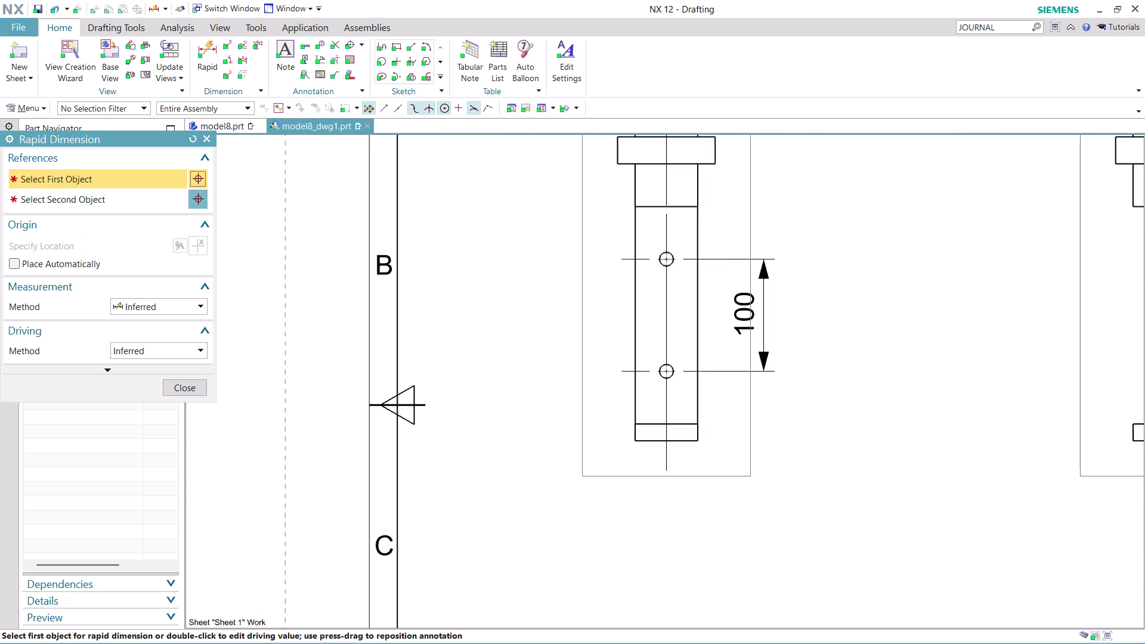
scroll(up, 3)
scroll(up, 3)
click(572, 313)
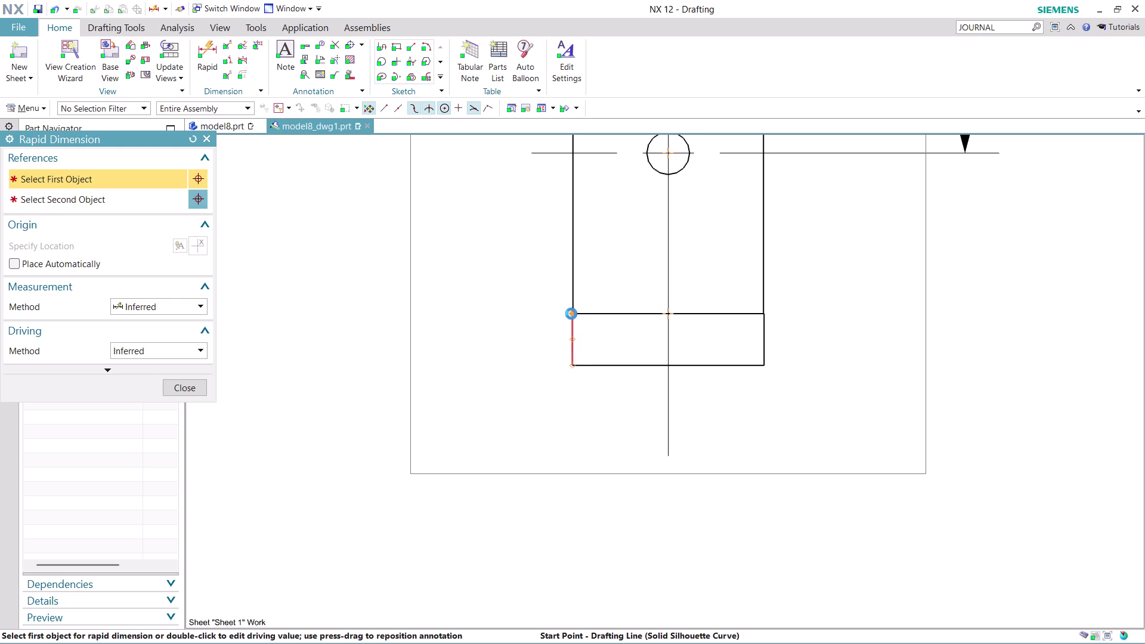
click(574, 366)
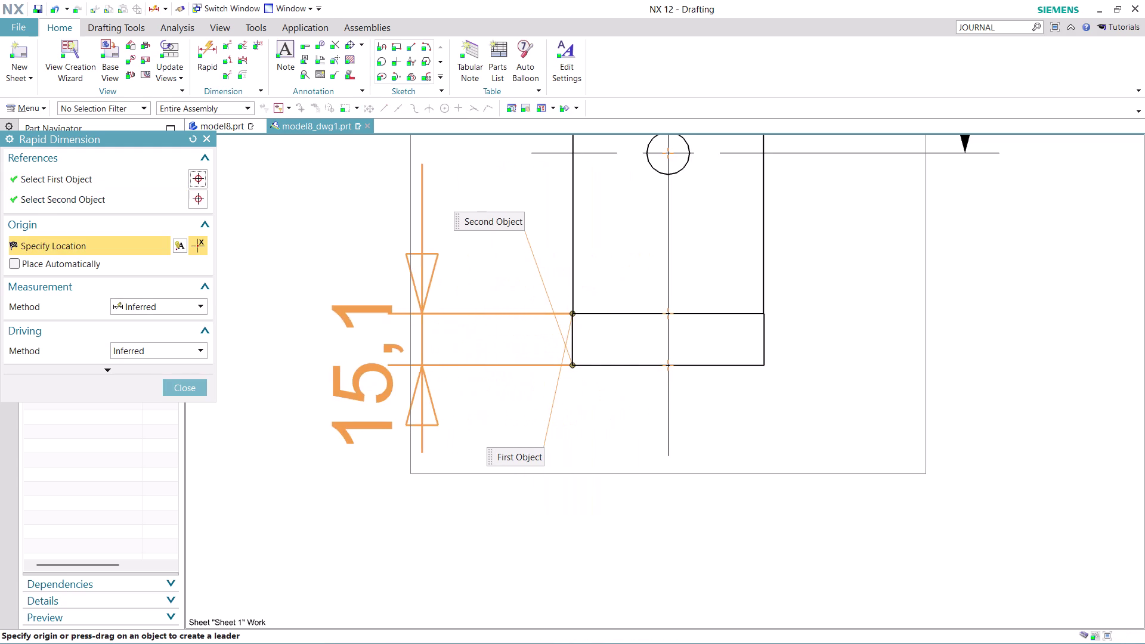
click(362, 375)
Add the 38,2 step length and the 193,8 length, using QuickPick at the shaft bottom.
scroll(down, 3)
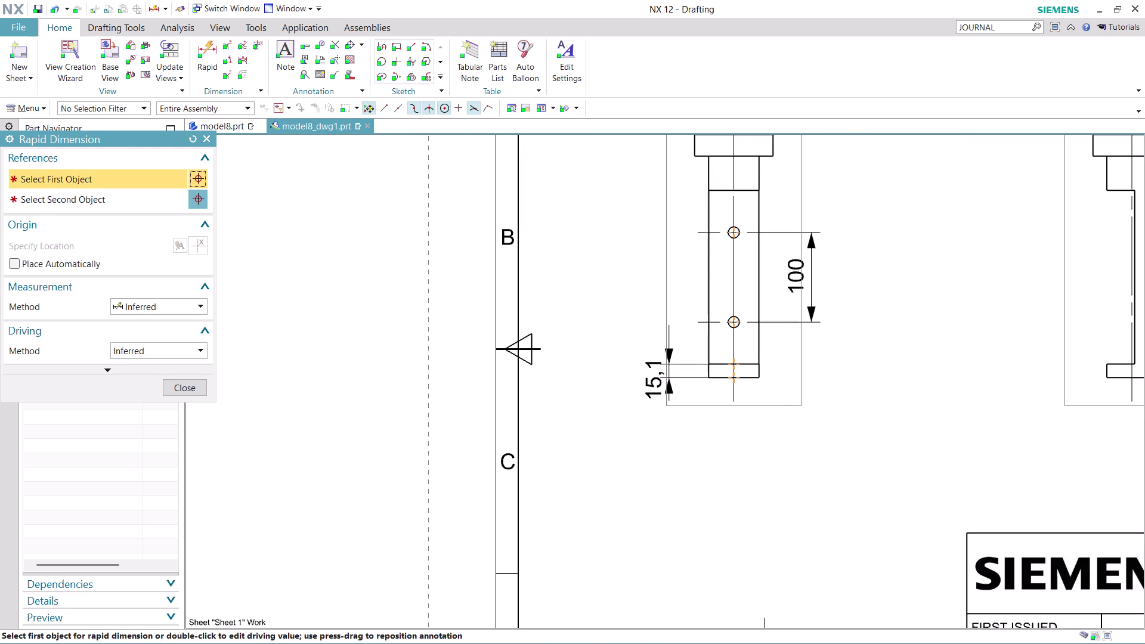
scroll(down, 3)
scroll(up, 3)
scroll(up, 3)
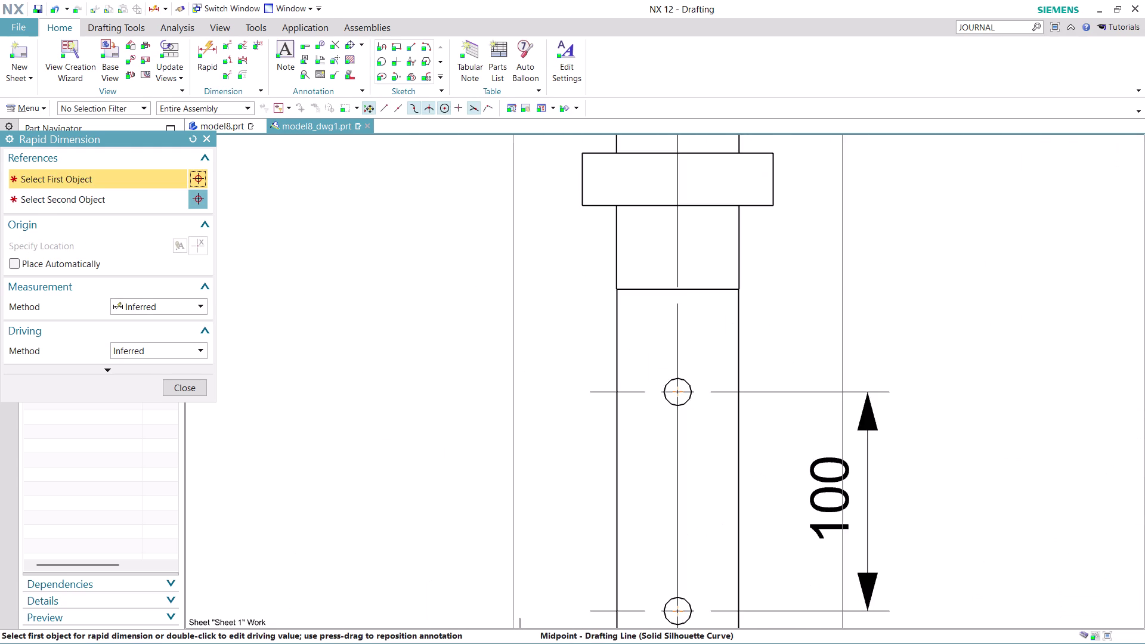
scroll(up, 3)
click(726, 193)
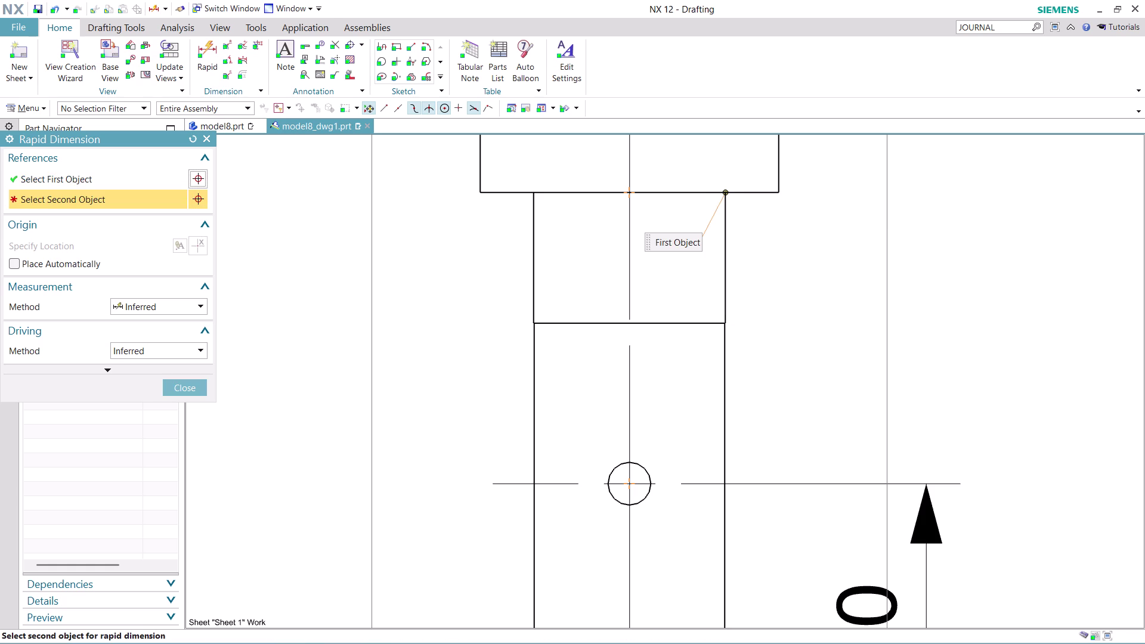
click(726, 321)
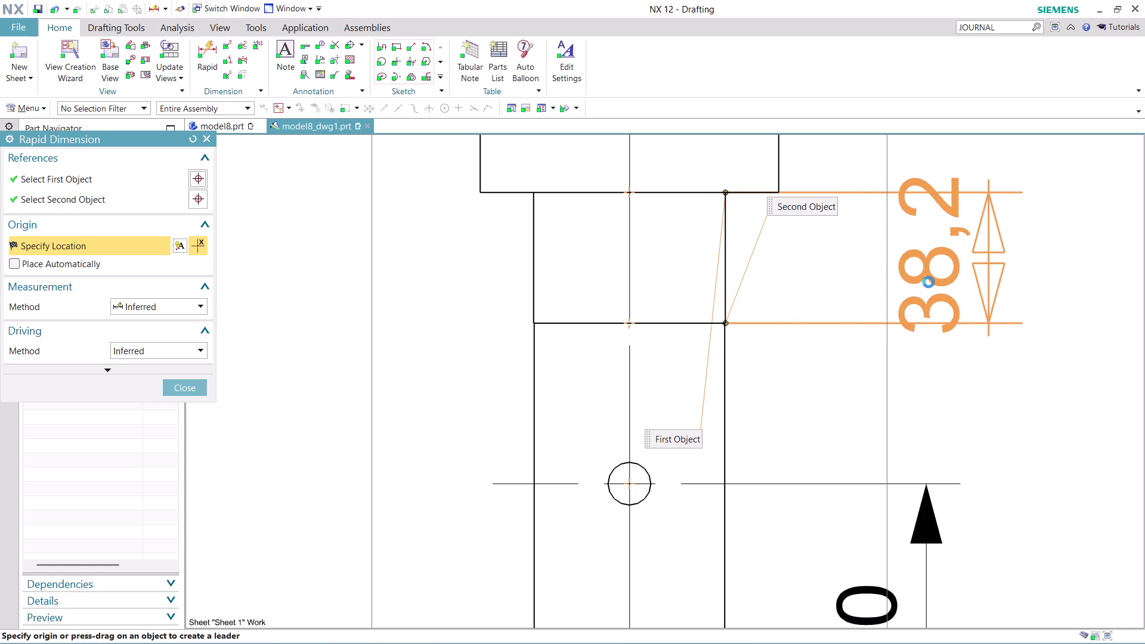
click(929, 282)
scroll(down, 3)
scroll(down, 3)
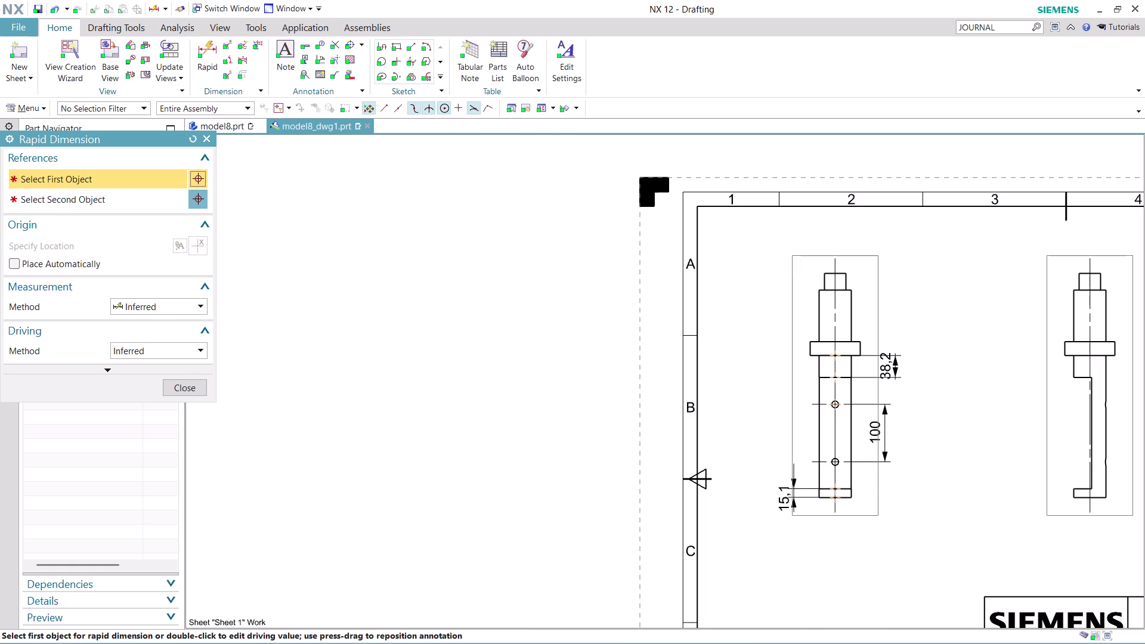
scroll(up, 3)
scroll(up, 3)
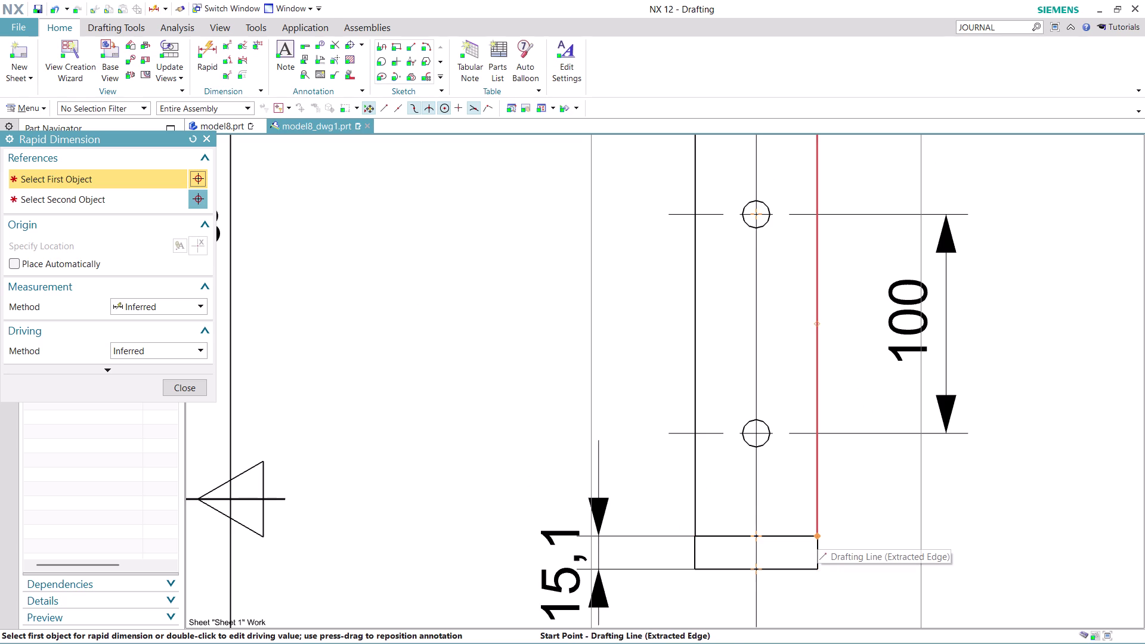
click(817, 534)
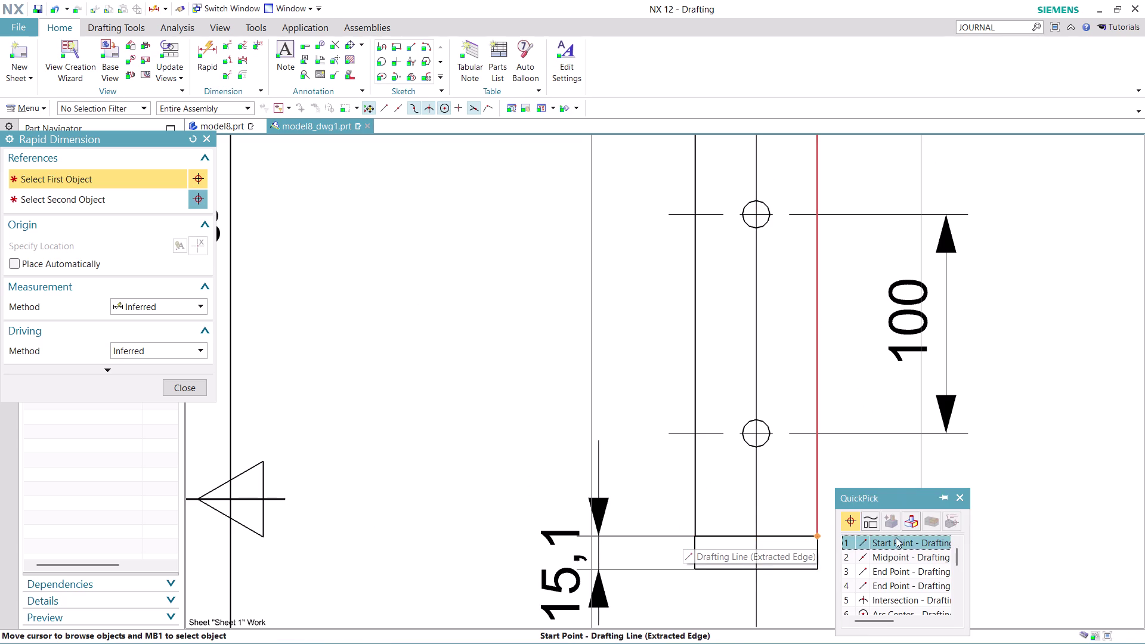
click(896, 543)
scroll(down, 3)
scroll(up, 3)
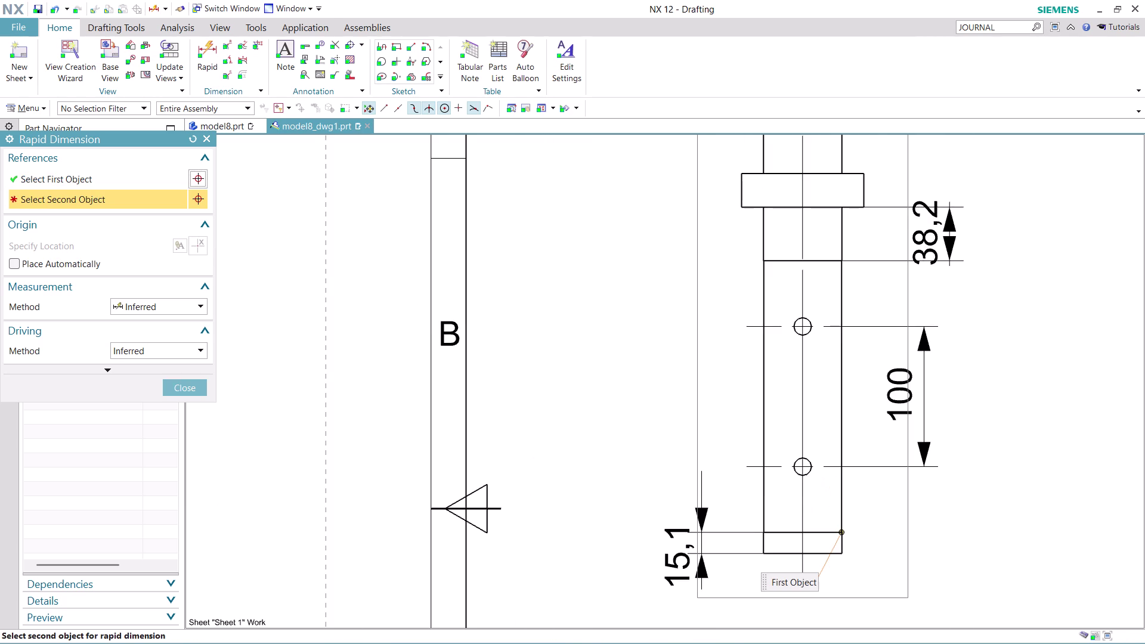
click(844, 262)
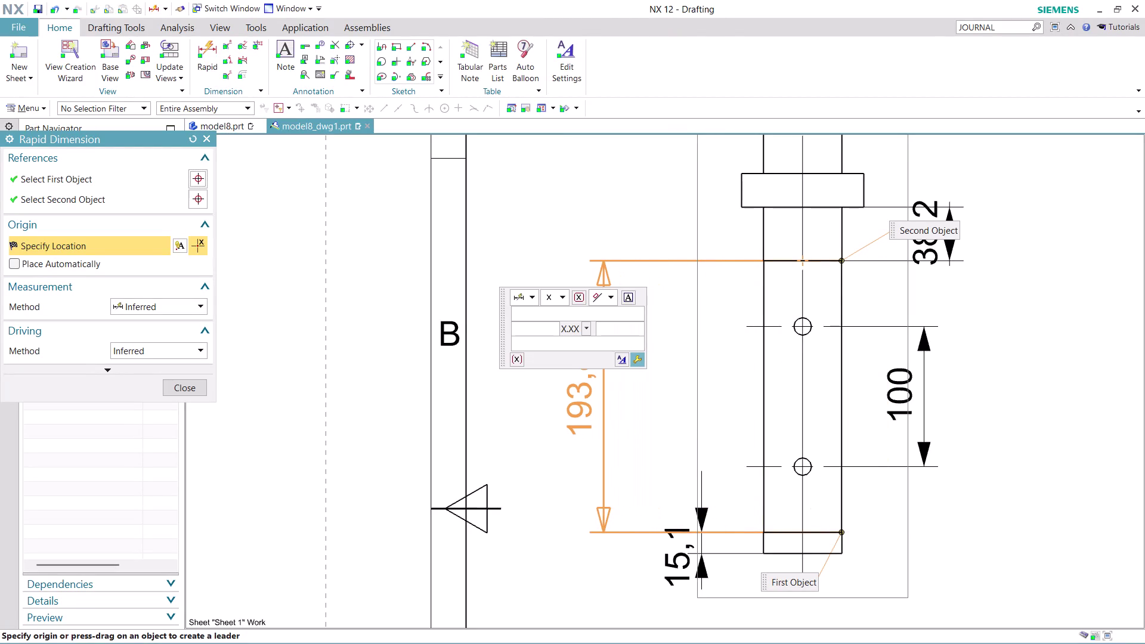
click(579, 388)
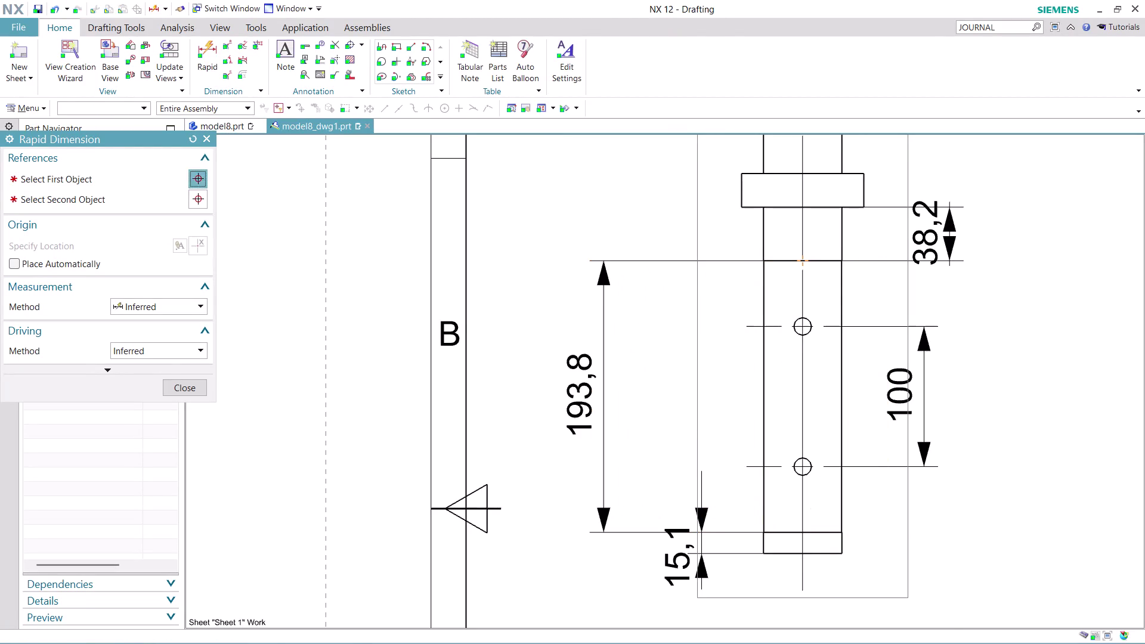
scroll(down, 3)
scroll(up, 3)
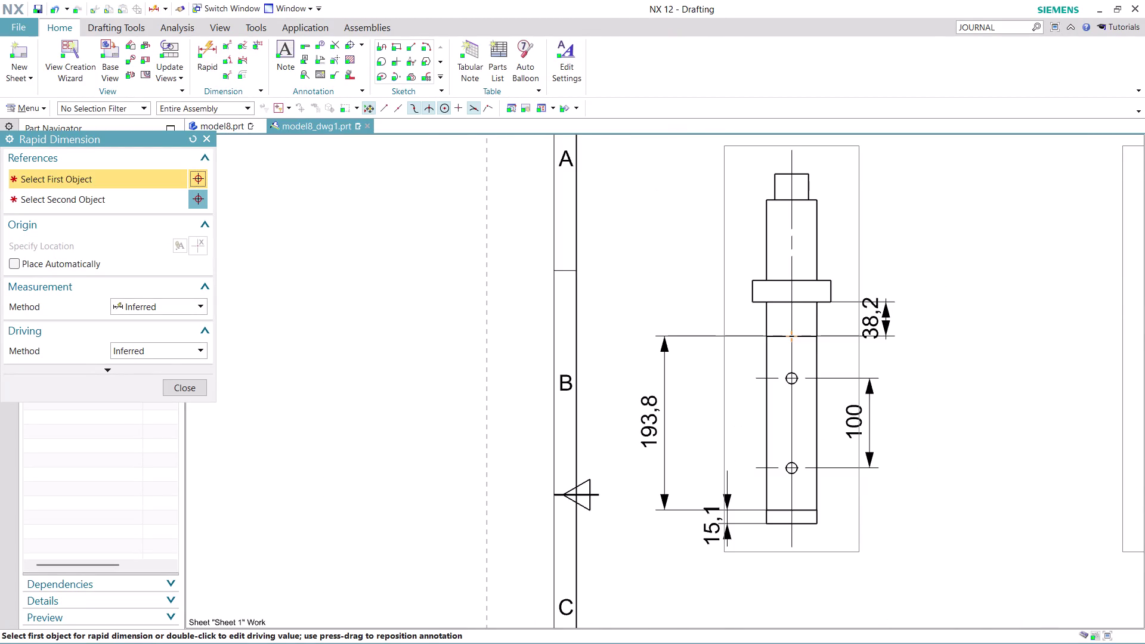
Dimension the upper end: 28,9, plus 89,8 to the collar intersection.
scroll(up, 3)
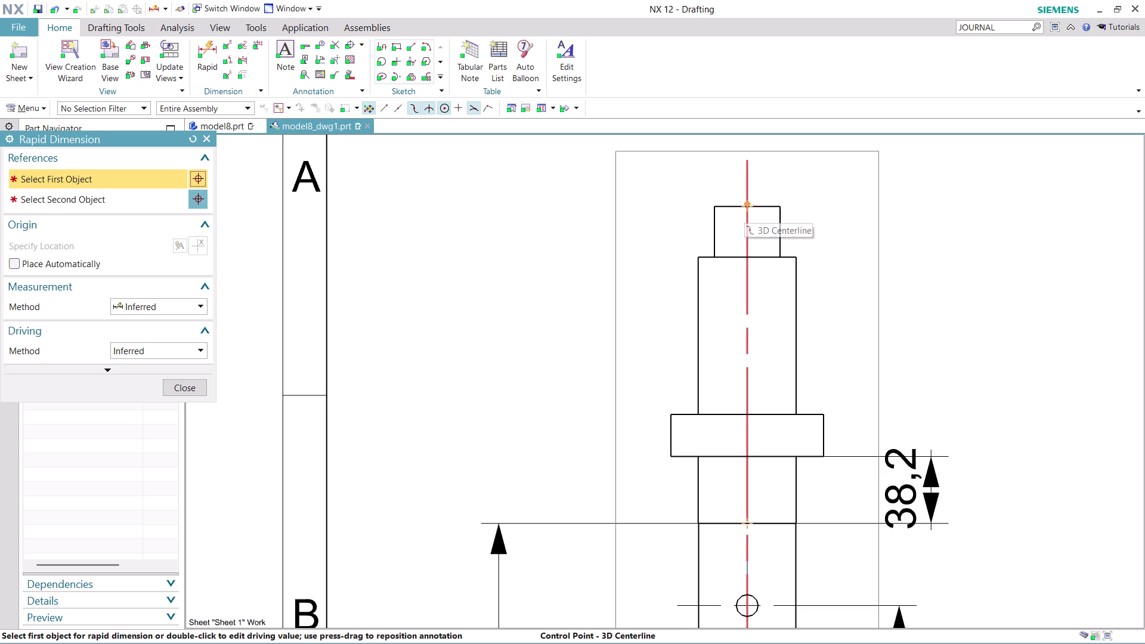
click(714, 206)
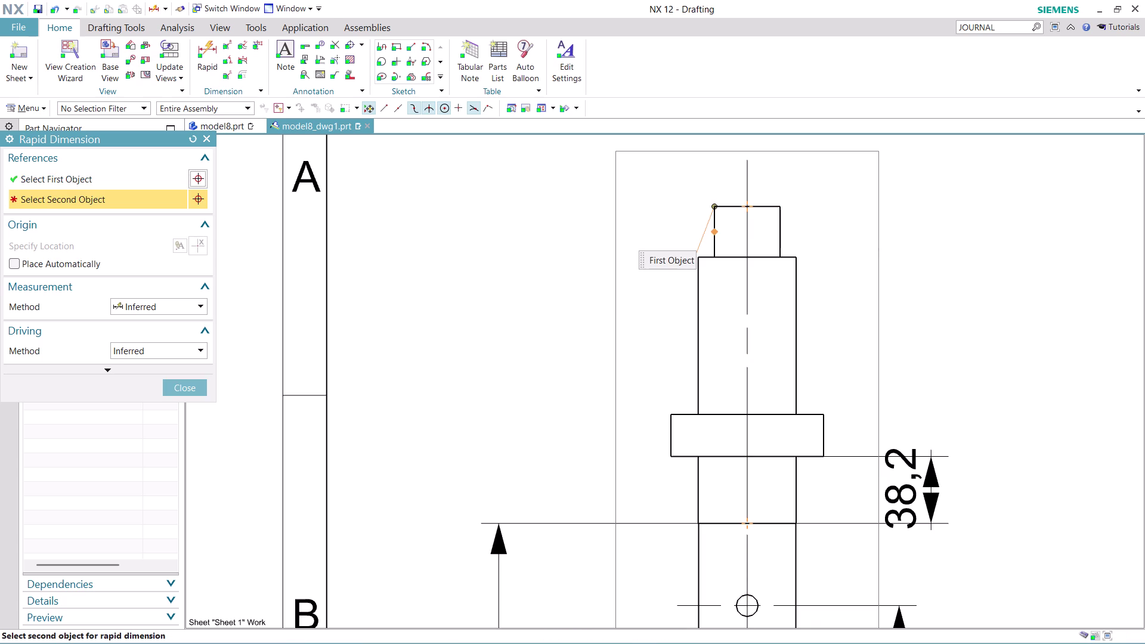
click(715, 254)
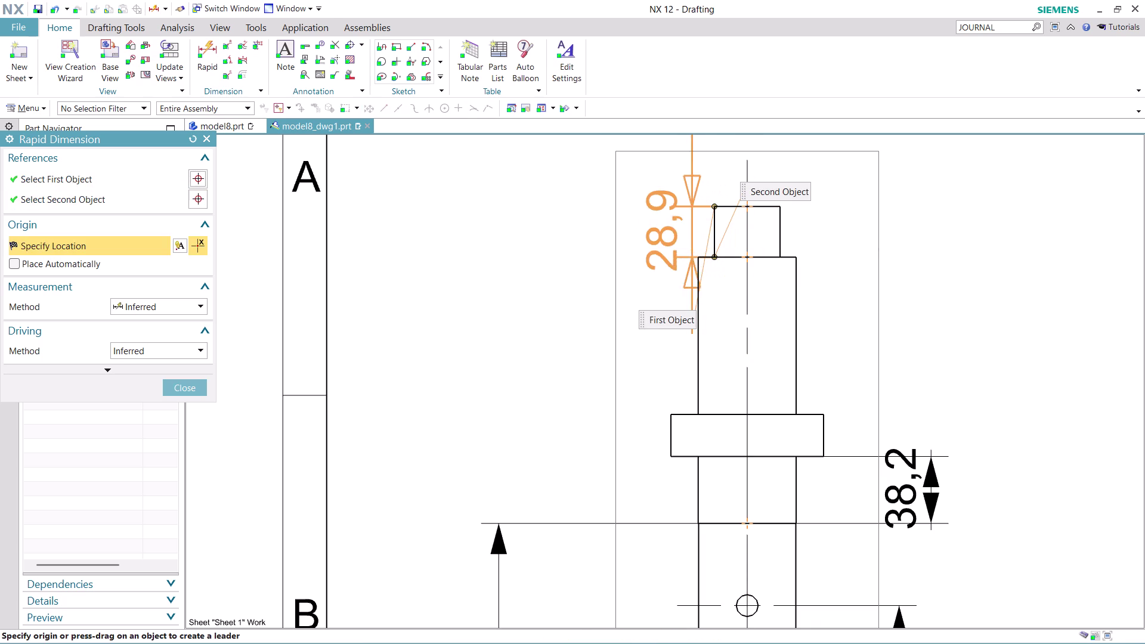
click(565, 250)
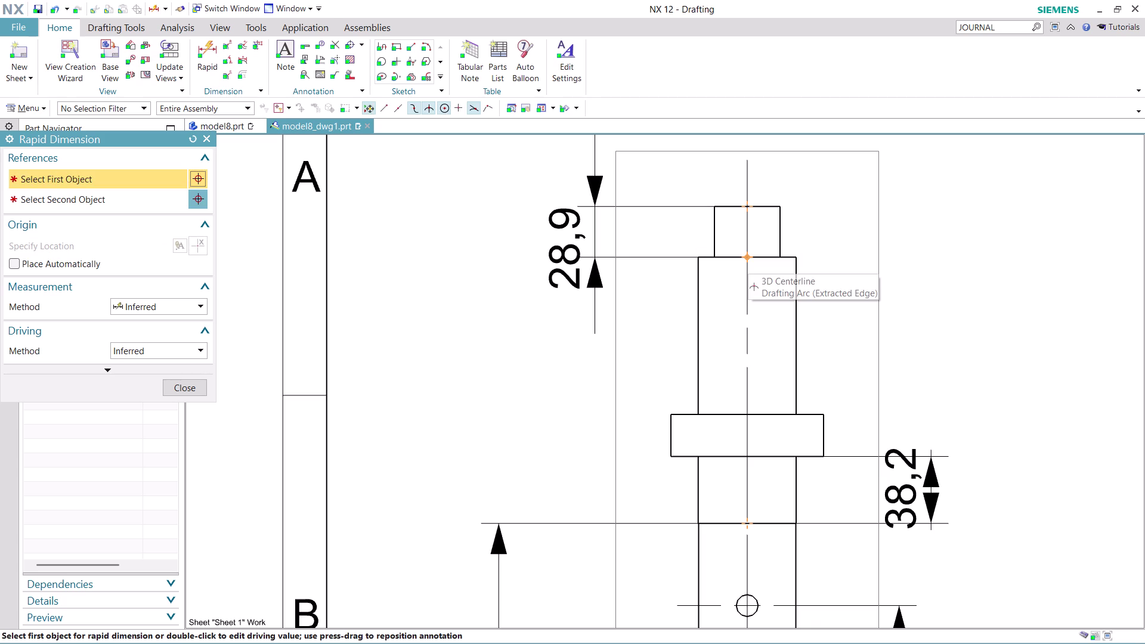
click(796, 258)
click(849, 270)
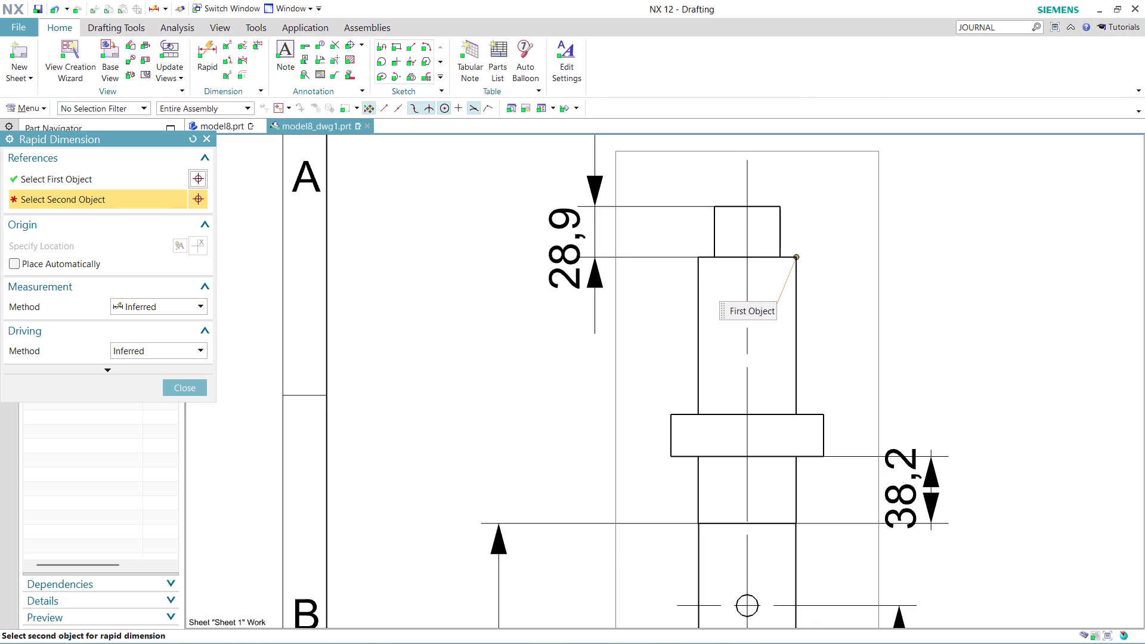
click(795, 414)
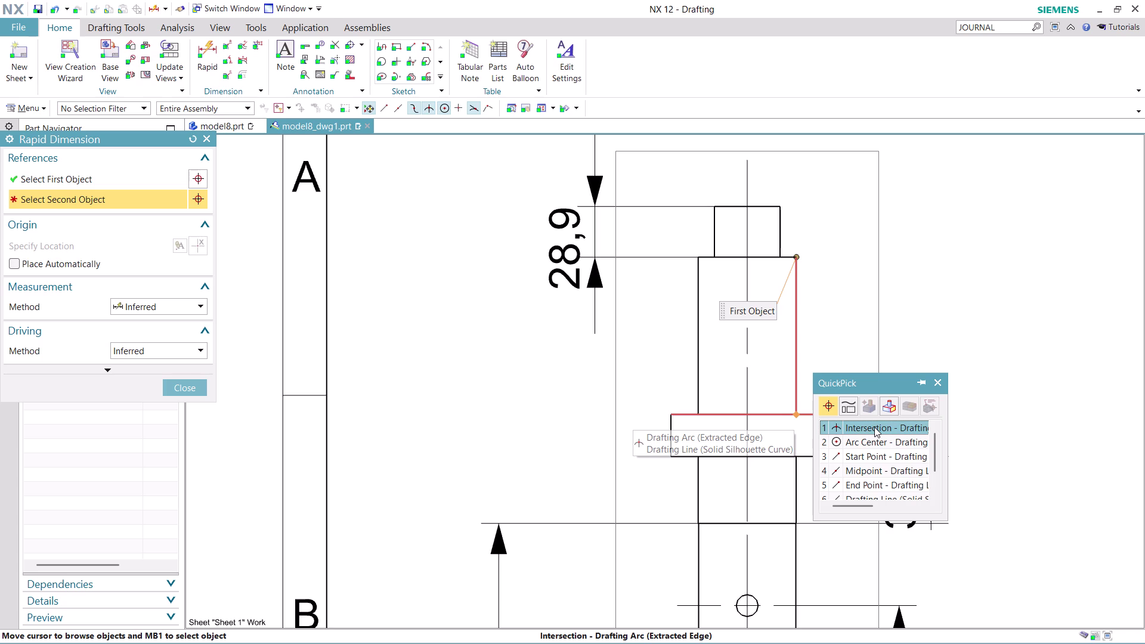
click(865, 459)
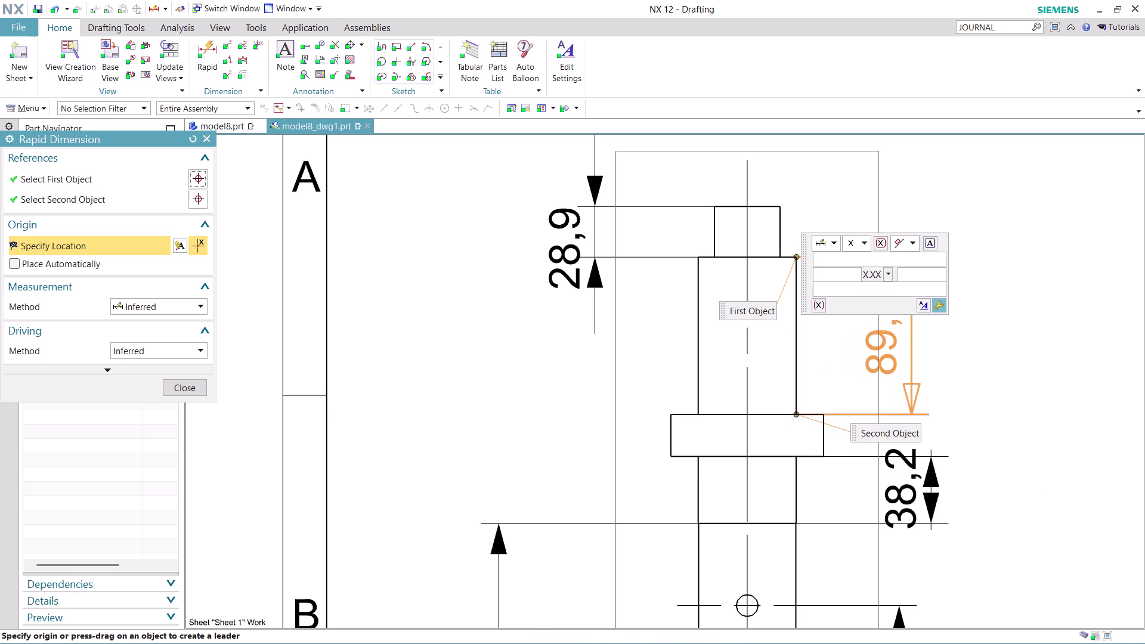
click(897, 333)
Add the 24 dimension across the collar's left side.
scroll(down, 3)
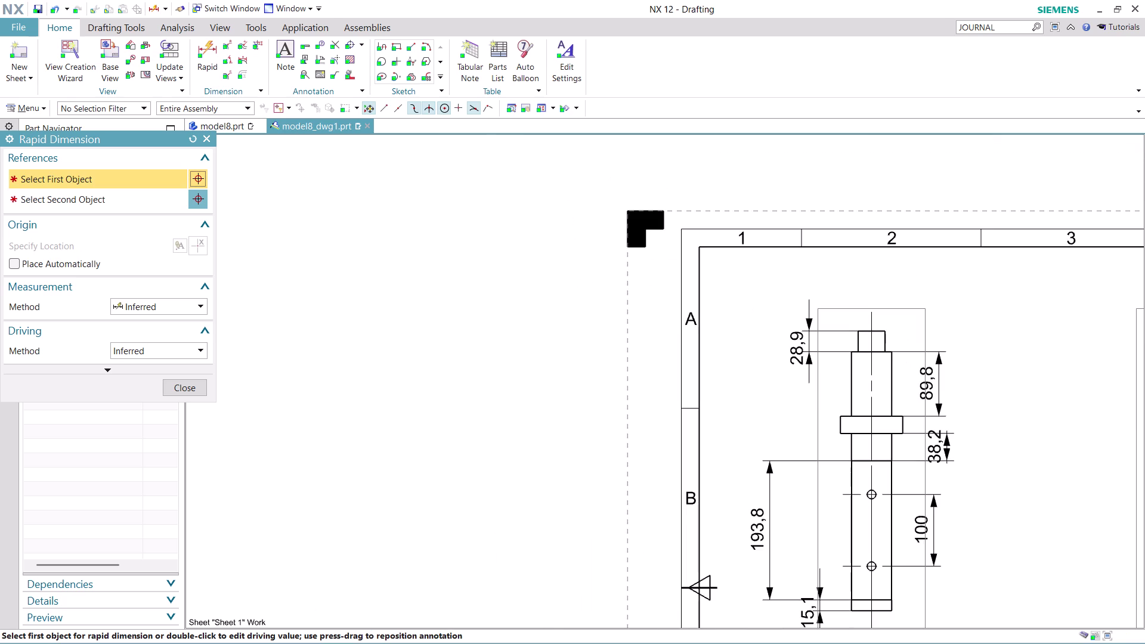
scroll(down, 3)
scroll(up, 3)
scroll(up, 3)
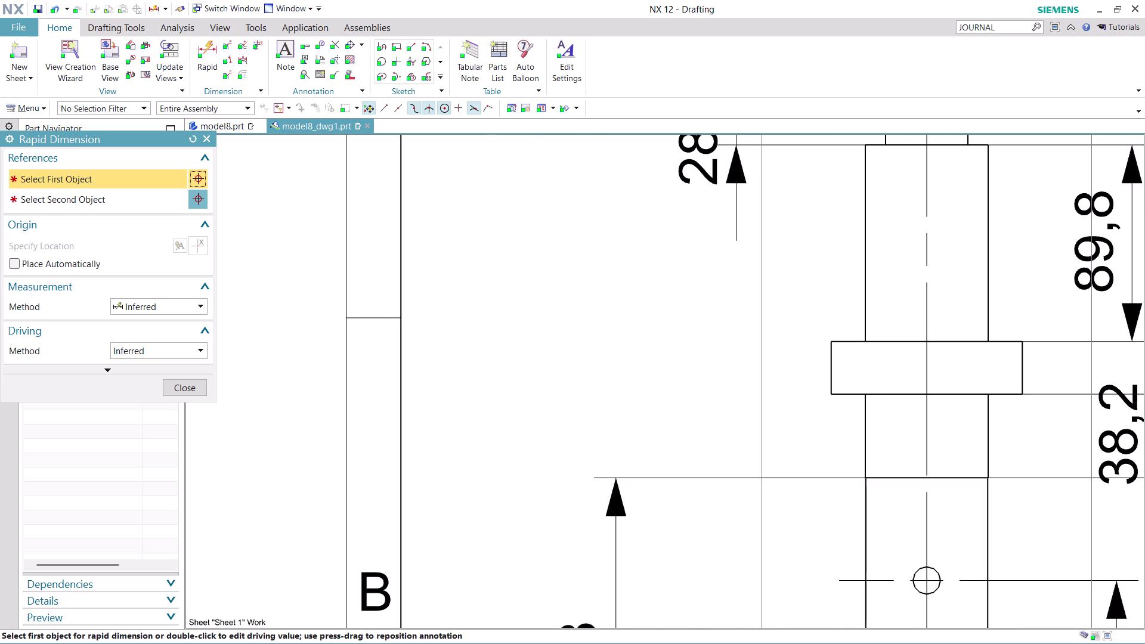
click(834, 341)
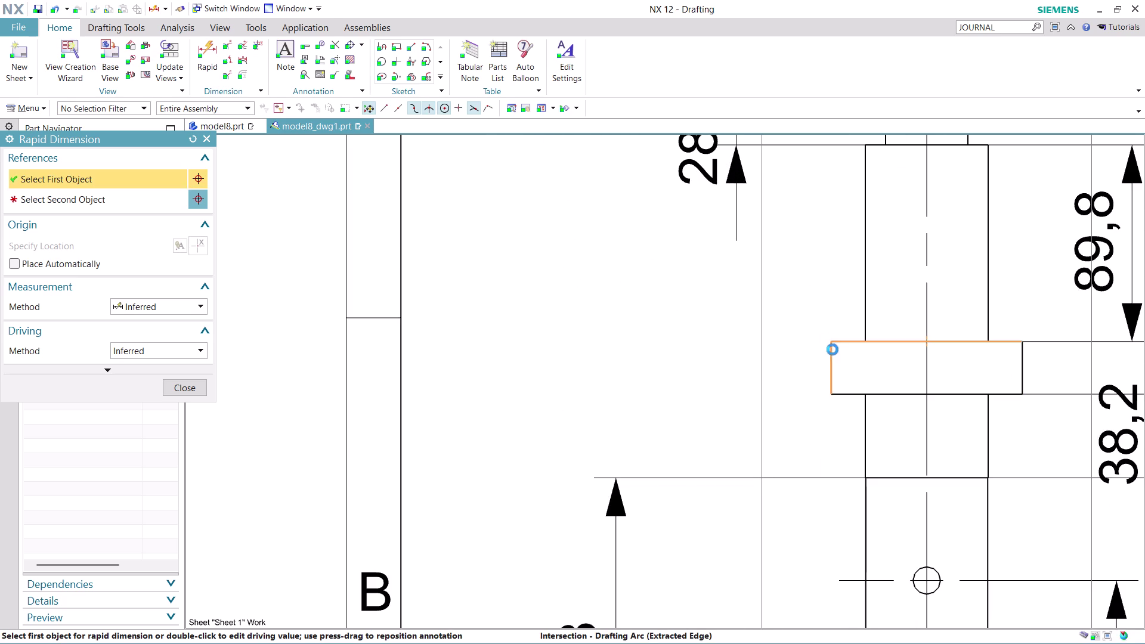
click(834, 396)
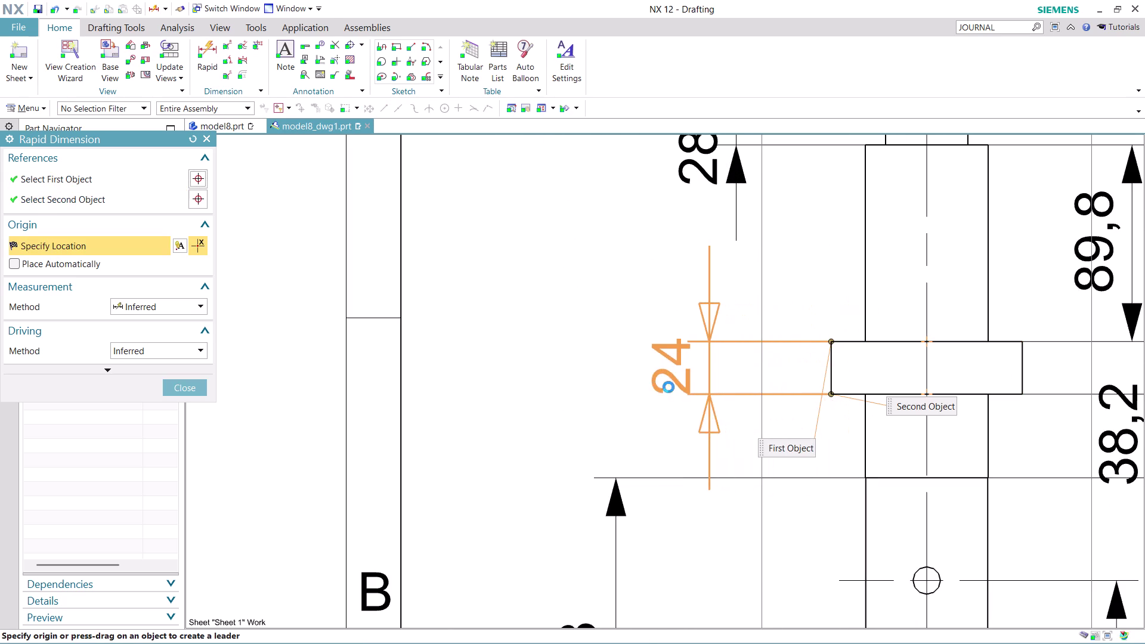
click(669, 387)
scroll(down, 3)
scroll(down, 3)
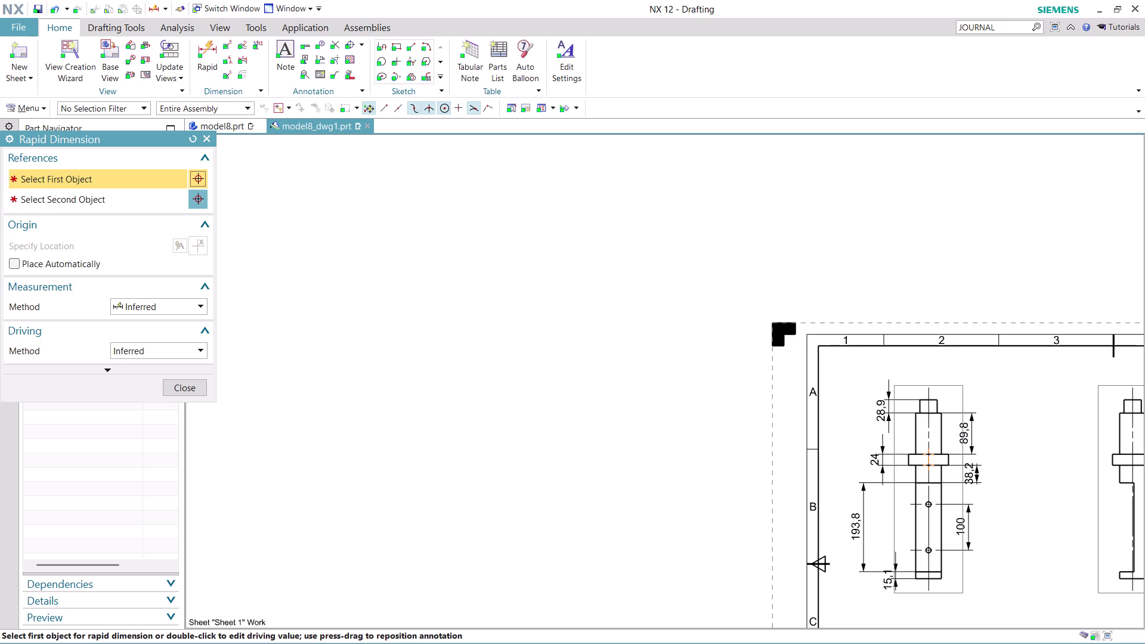
middle_drag(1036, 502, 700, 257)
Add the 31,1 lower-step and 56 shaft-body width dimensions.
scroll(down, 3)
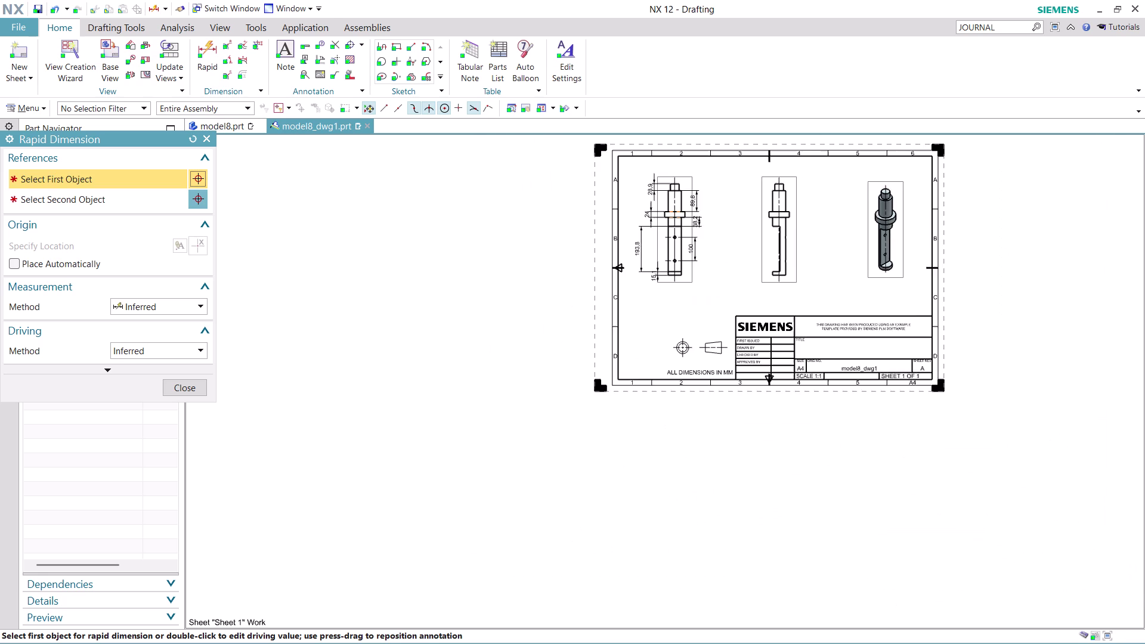
scroll(up, 3)
scroll(up, 3)
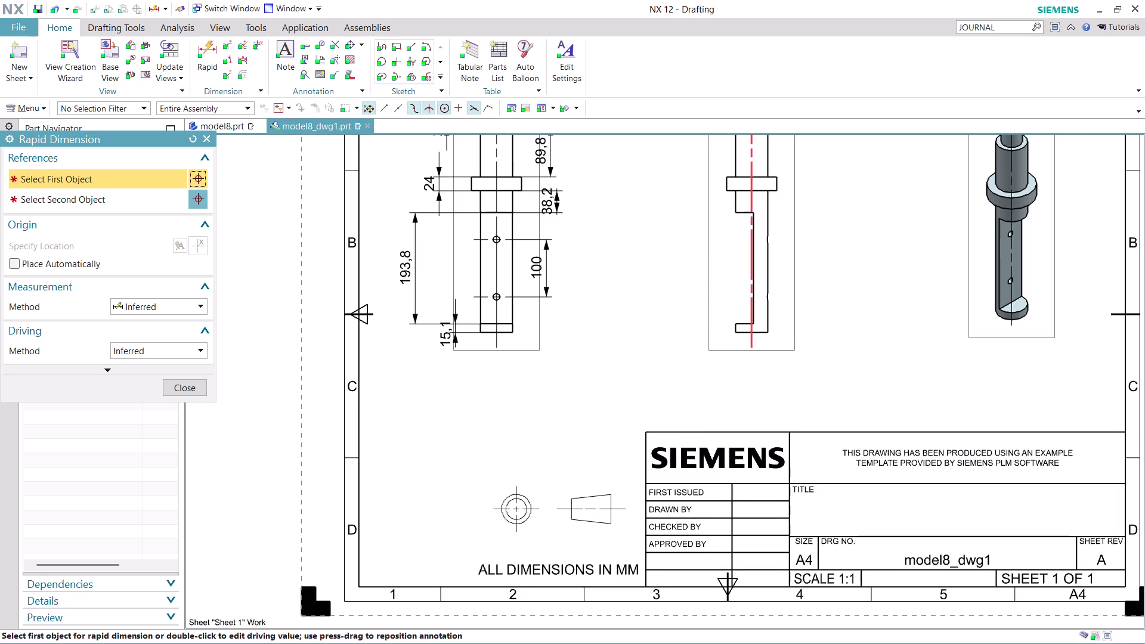
scroll(up, 3)
scroll(up, 3)
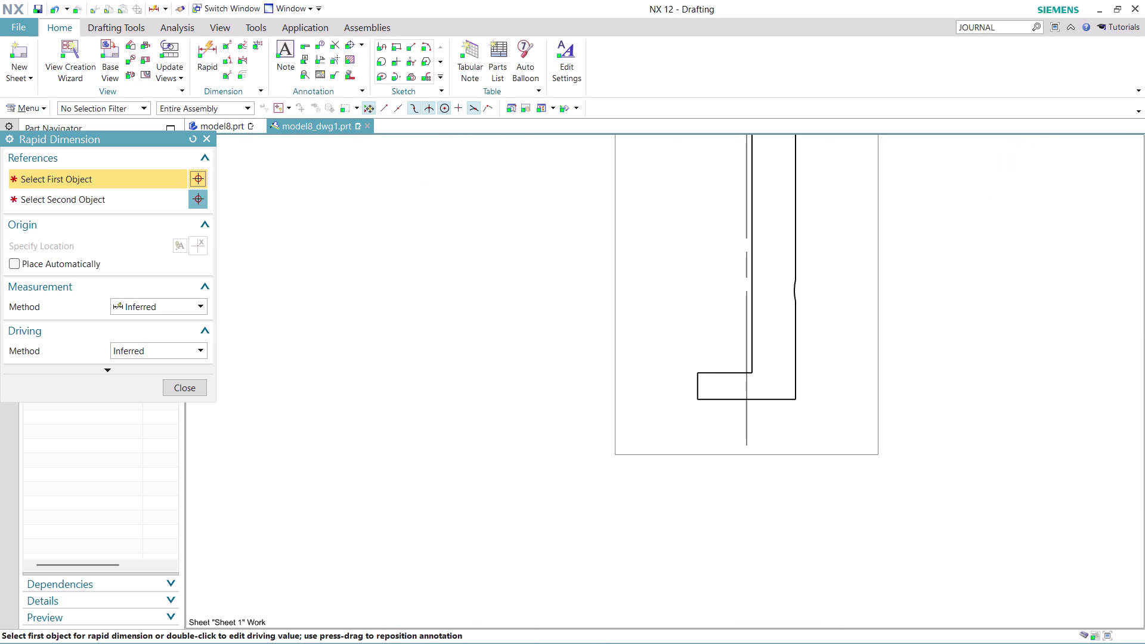
click(698, 371)
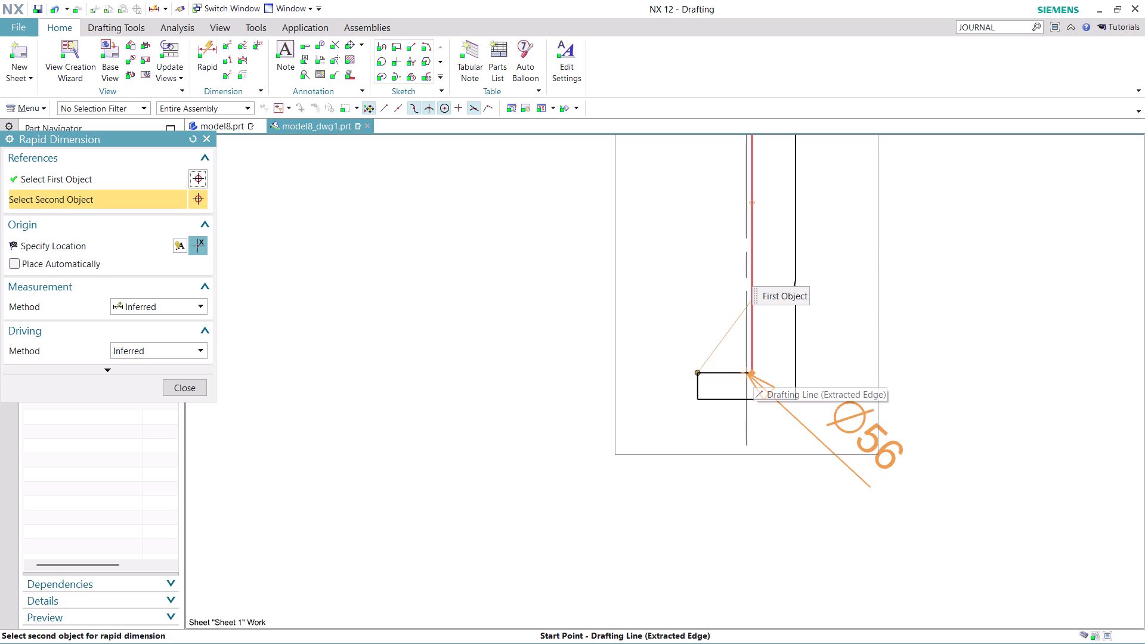
click(754, 370)
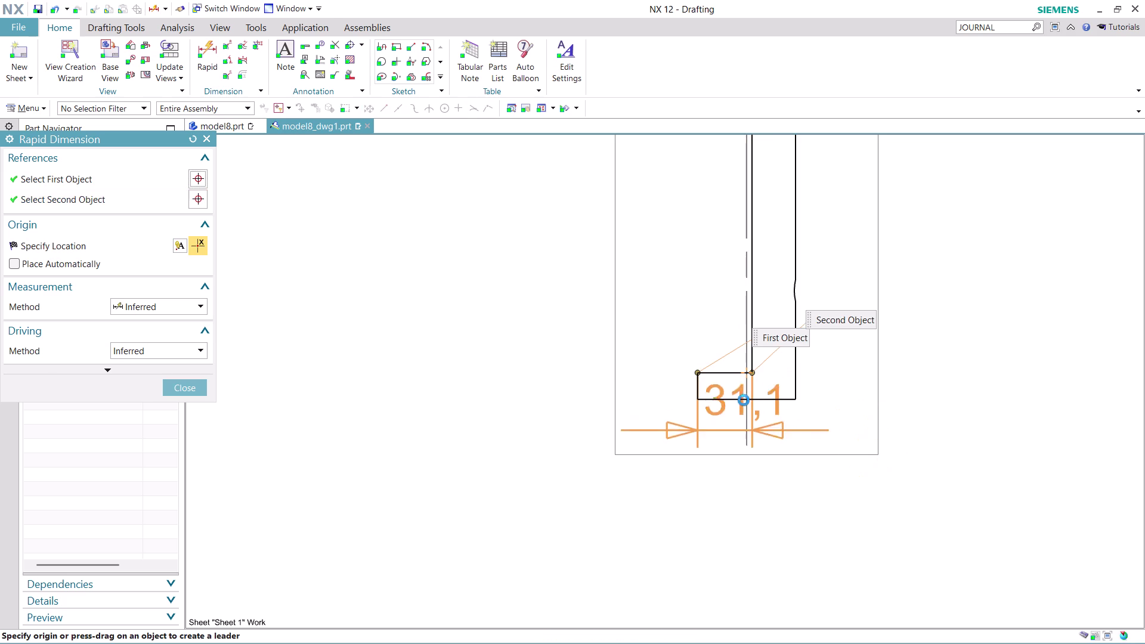
click(744, 494)
scroll(down, 3)
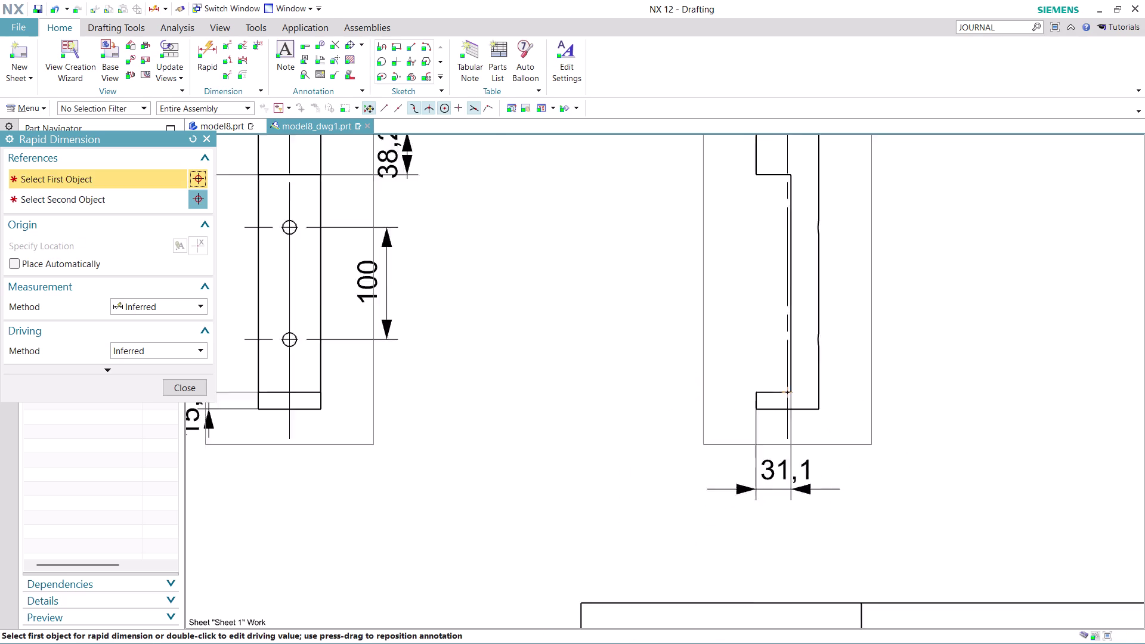
scroll(down, 3)
scroll(down, 3)
scroll(up, 3)
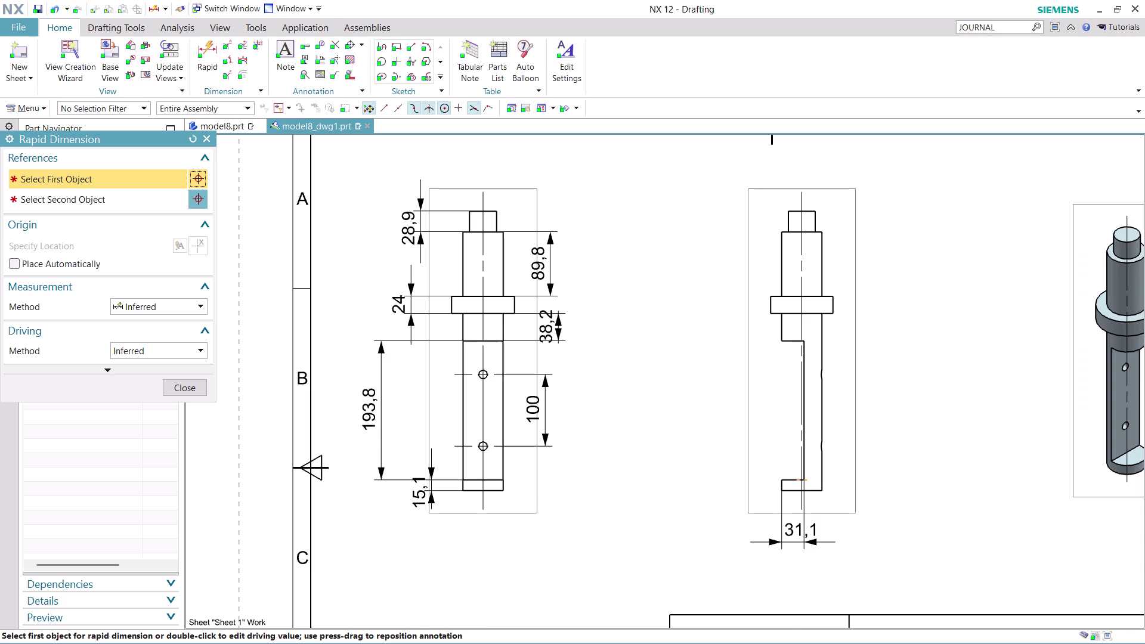
click(782, 294)
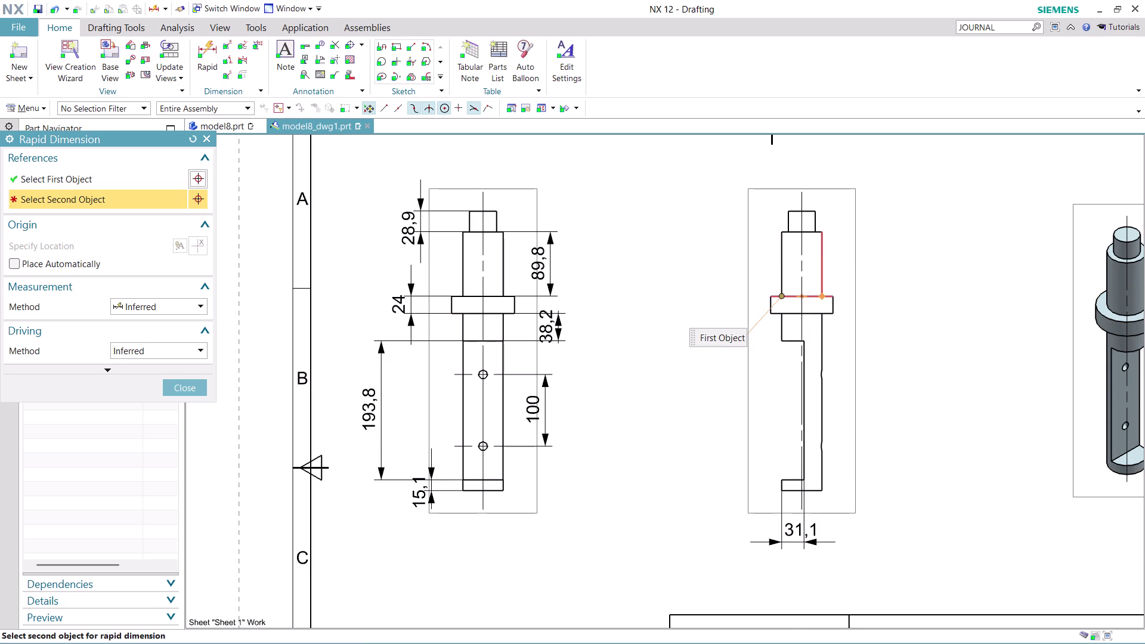
click(822, 293)
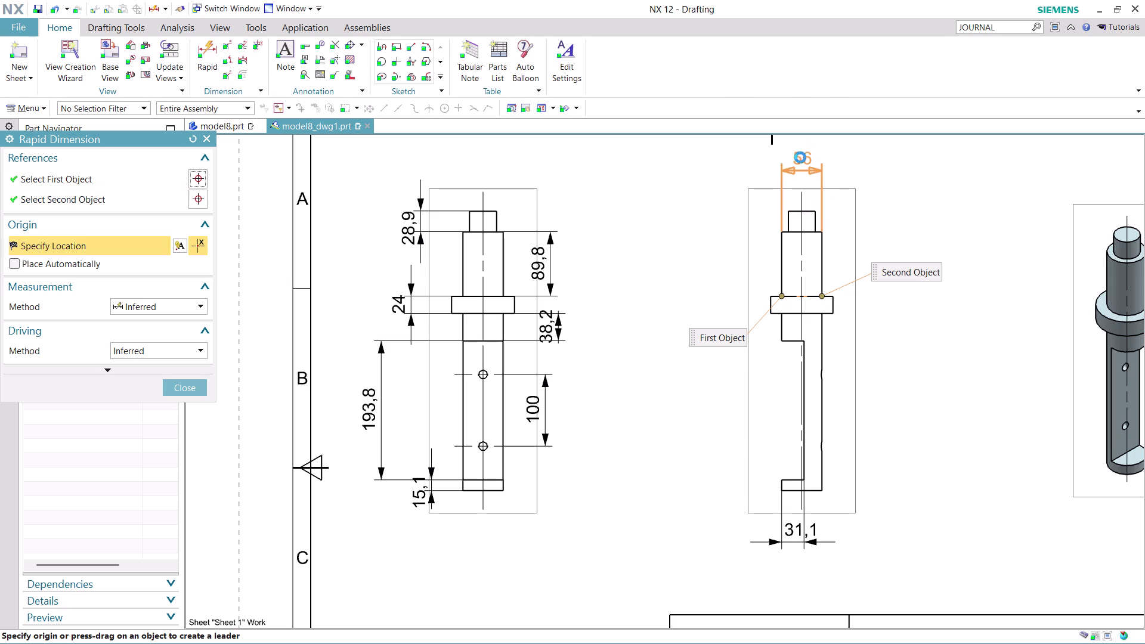
click(801, 148)
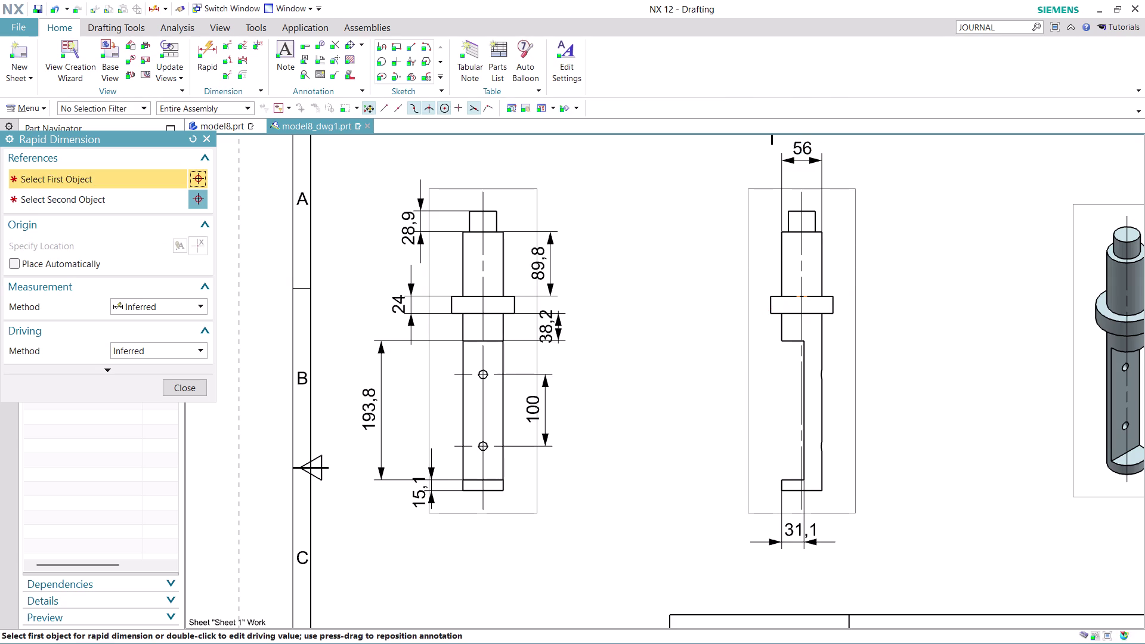
Add the 87,2 collar width and 37,5 top-step width dimensions.
scroll(down, 3)
scroll(up, 3)
scroll(up, 3)
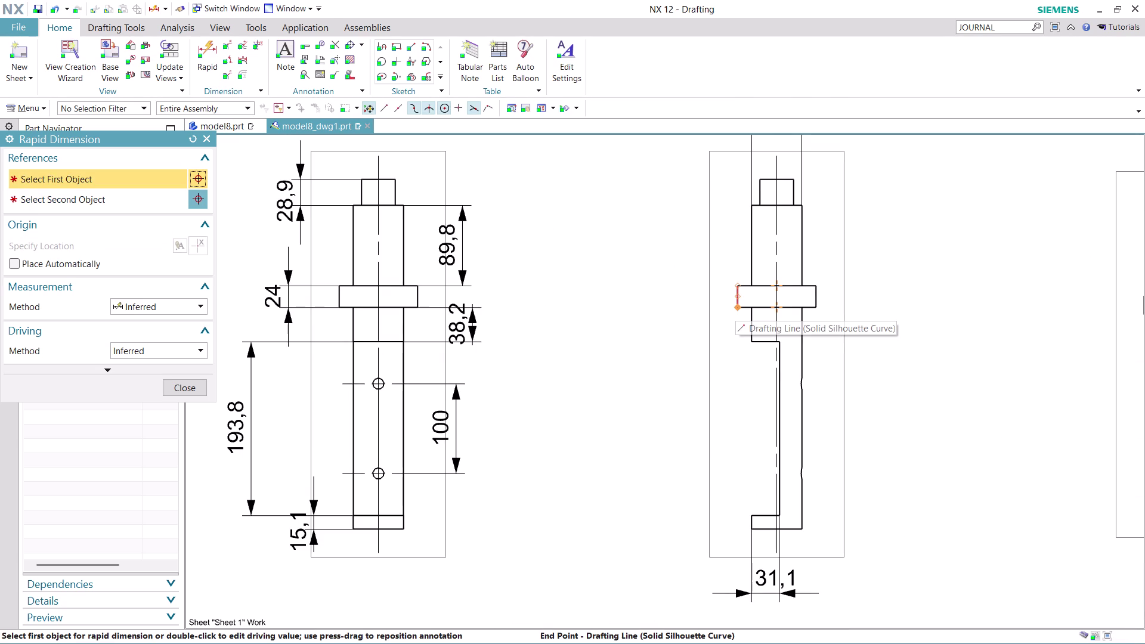
click(736, 306)
click(816, 308)
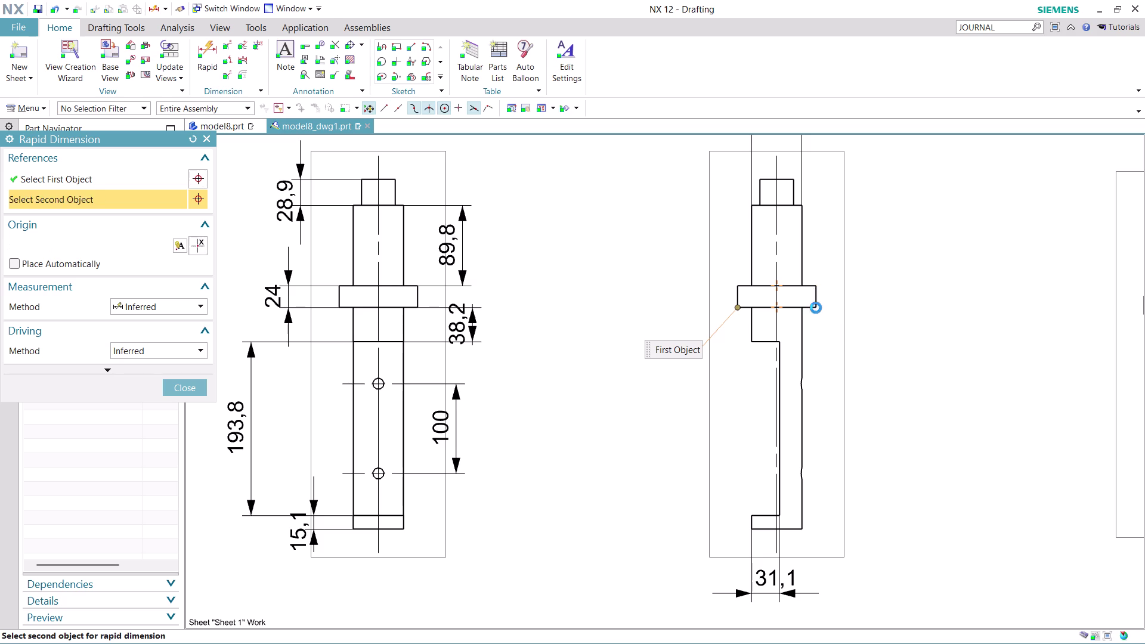
scroll(down, 3)
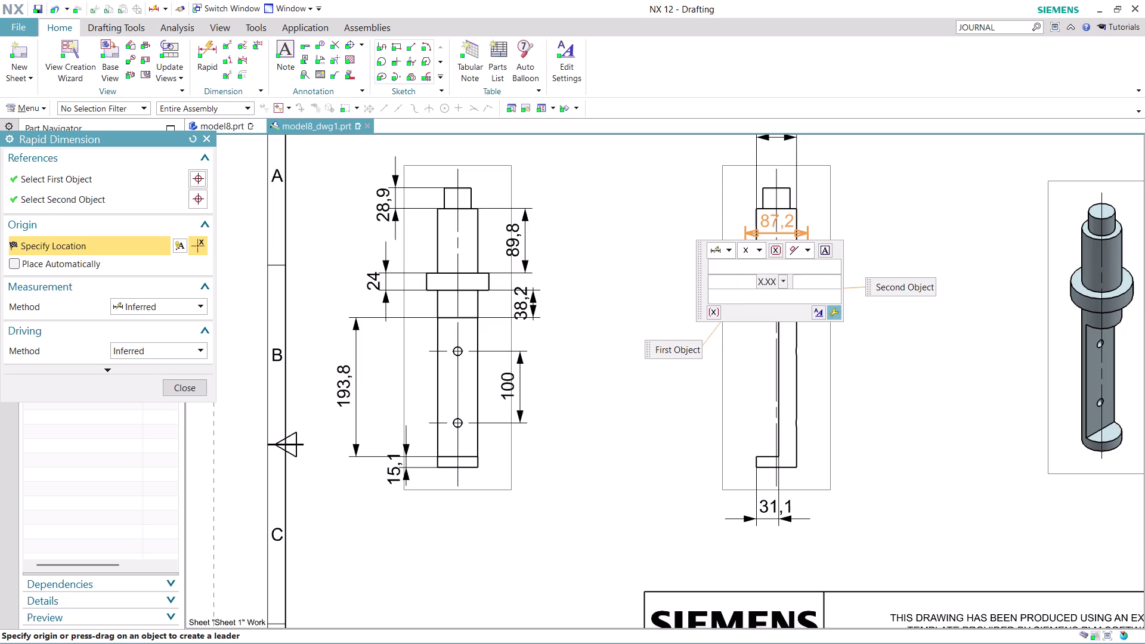
scroll(down, 3)
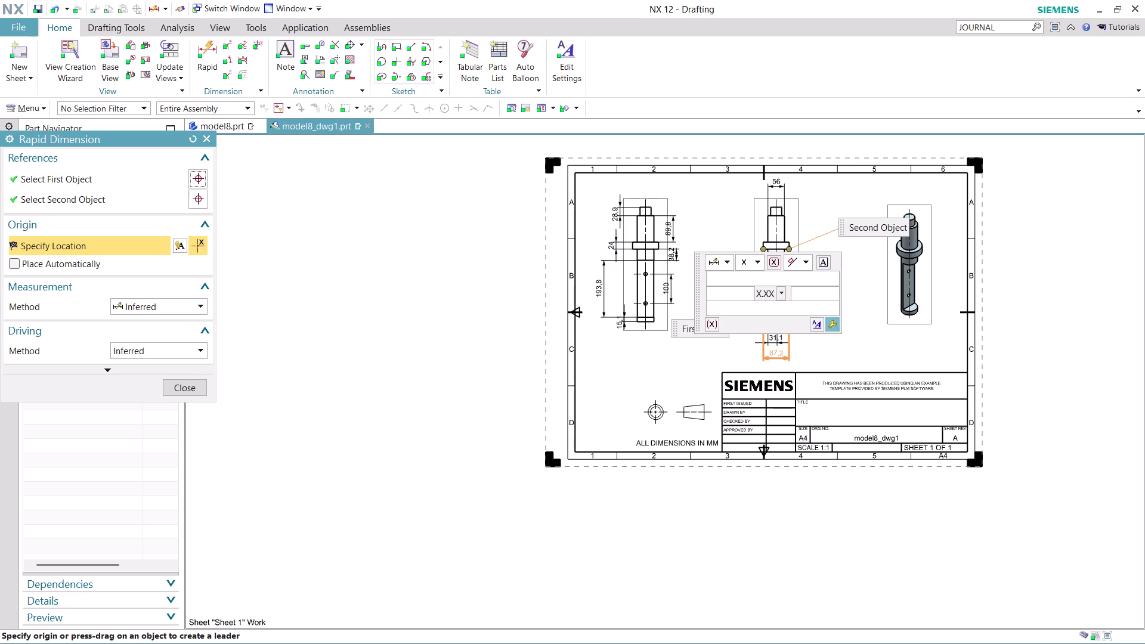
click(774, 354)
scroll(up, 3)
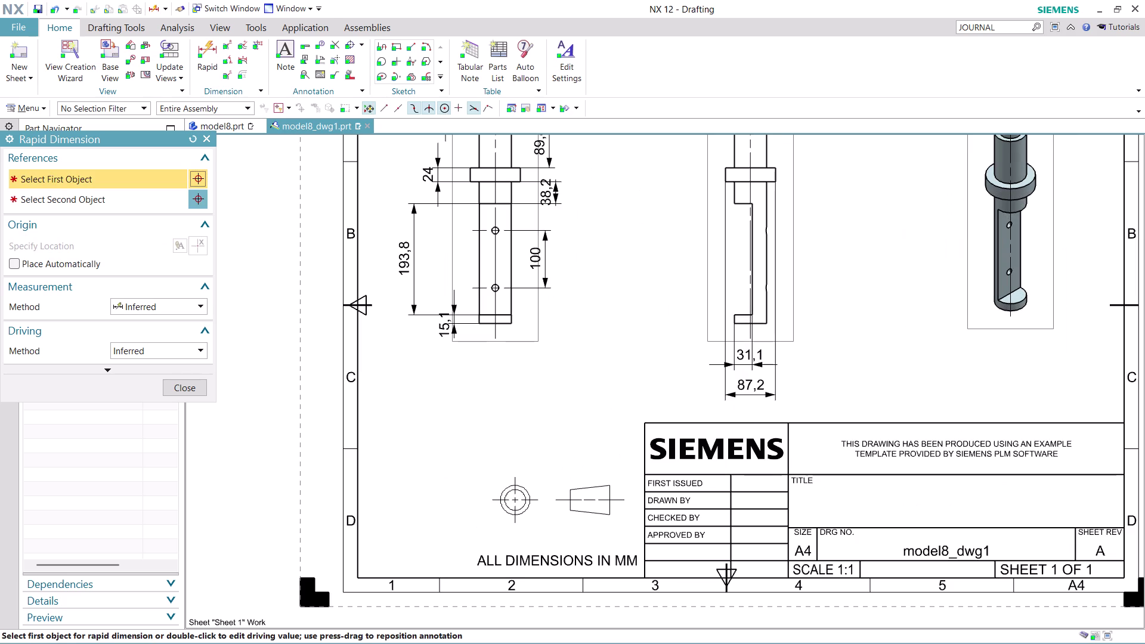
scroll(down, 3)
scroll(up, 3)
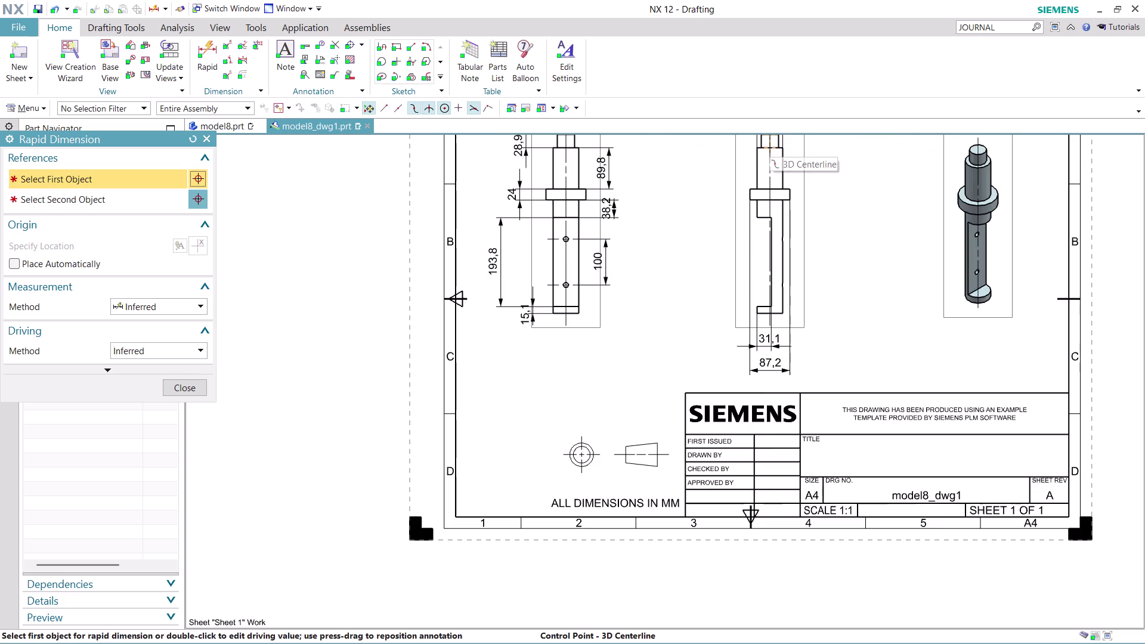
scroll(up, 3)
middle_drag(903, 244, 893, 345)
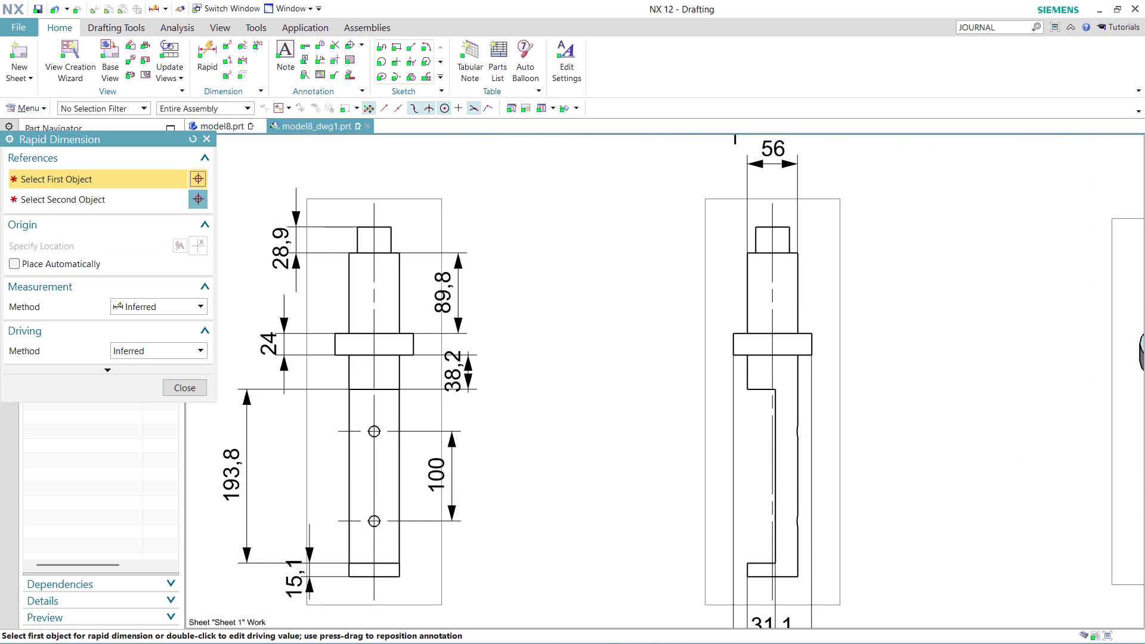
middle_drag(893, 345, 889, 411)
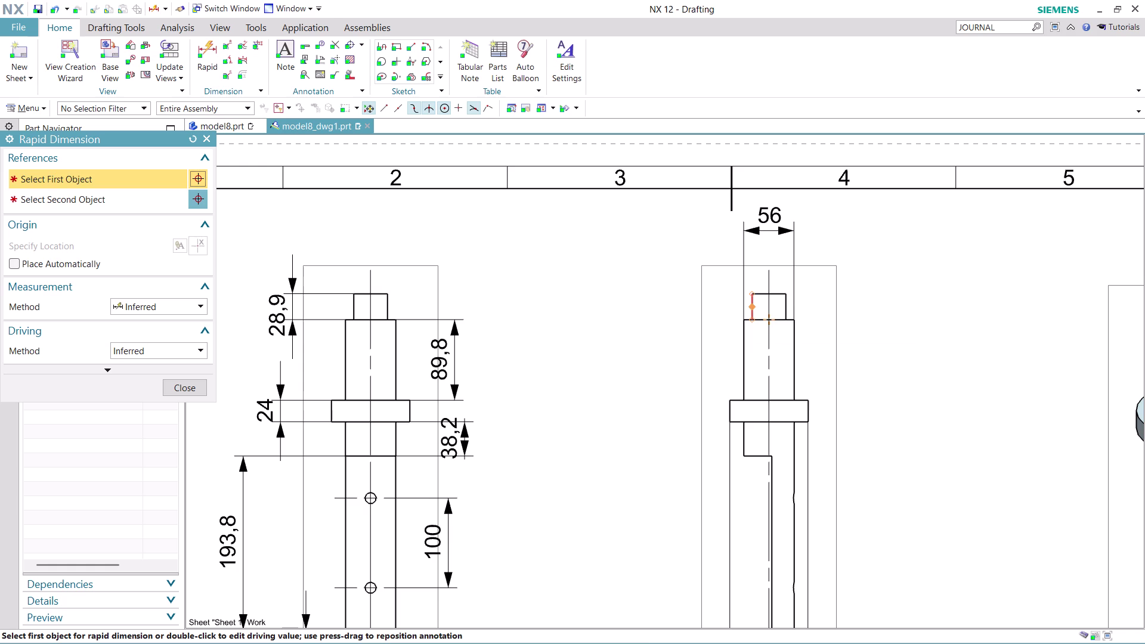
click(754, 293)
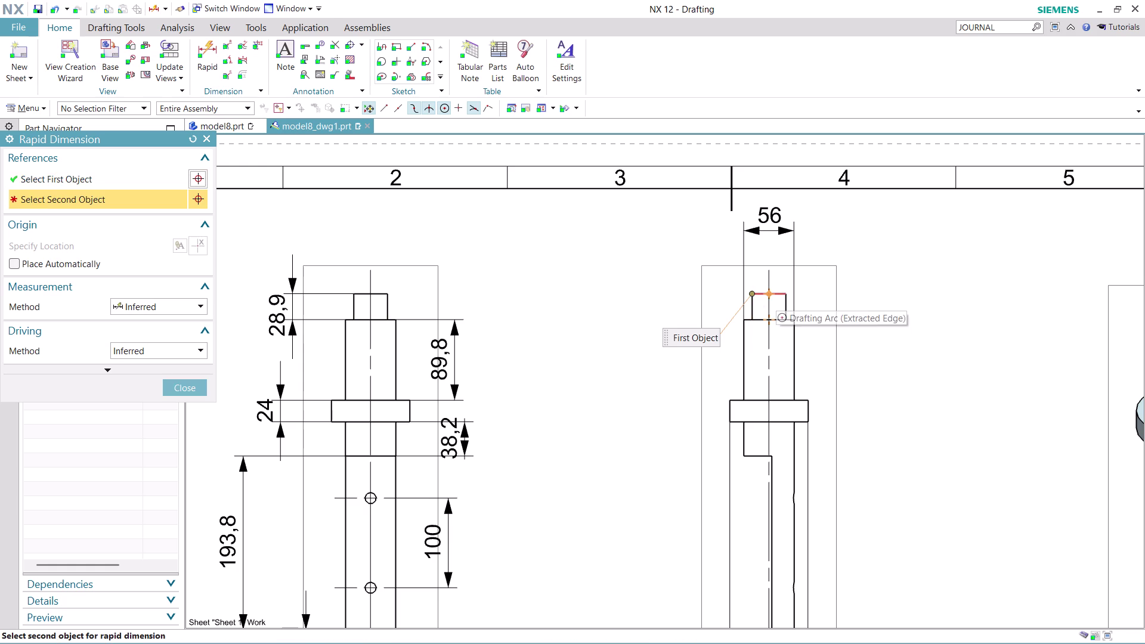
click(787, 294)
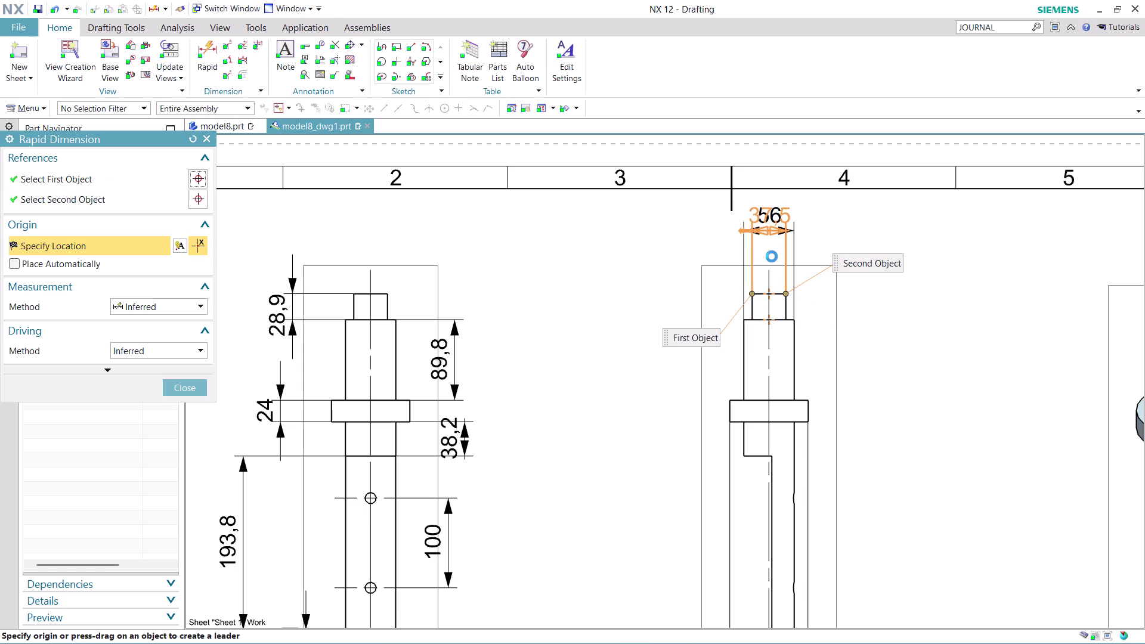
click(772, 263)
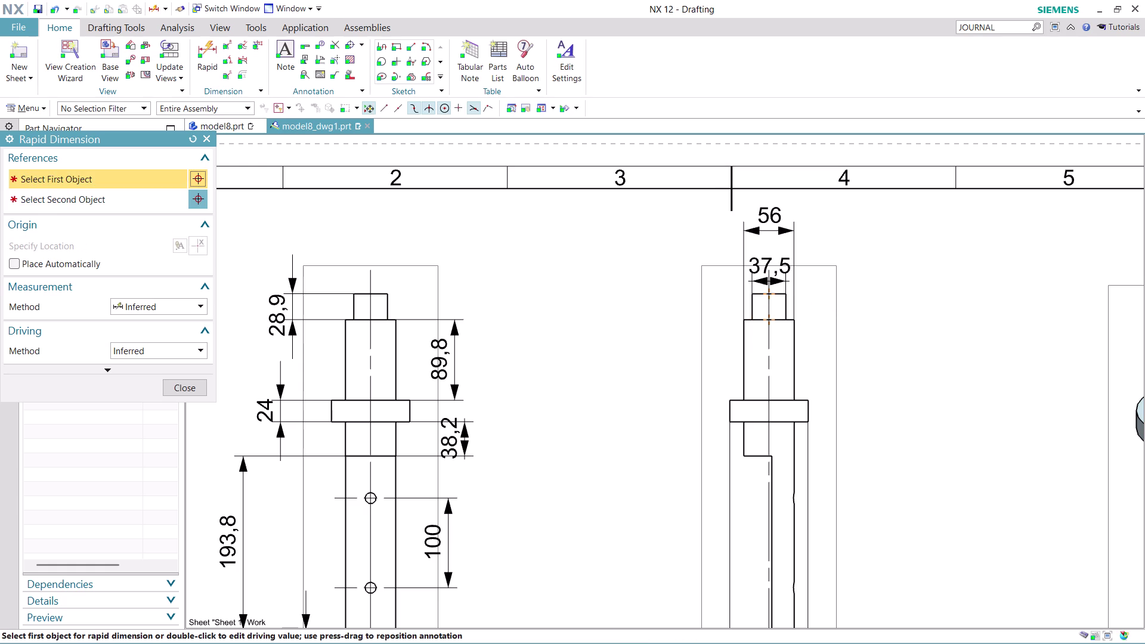
scroll(down, 3)
scroll(down, 3)
scroll(up, 3)
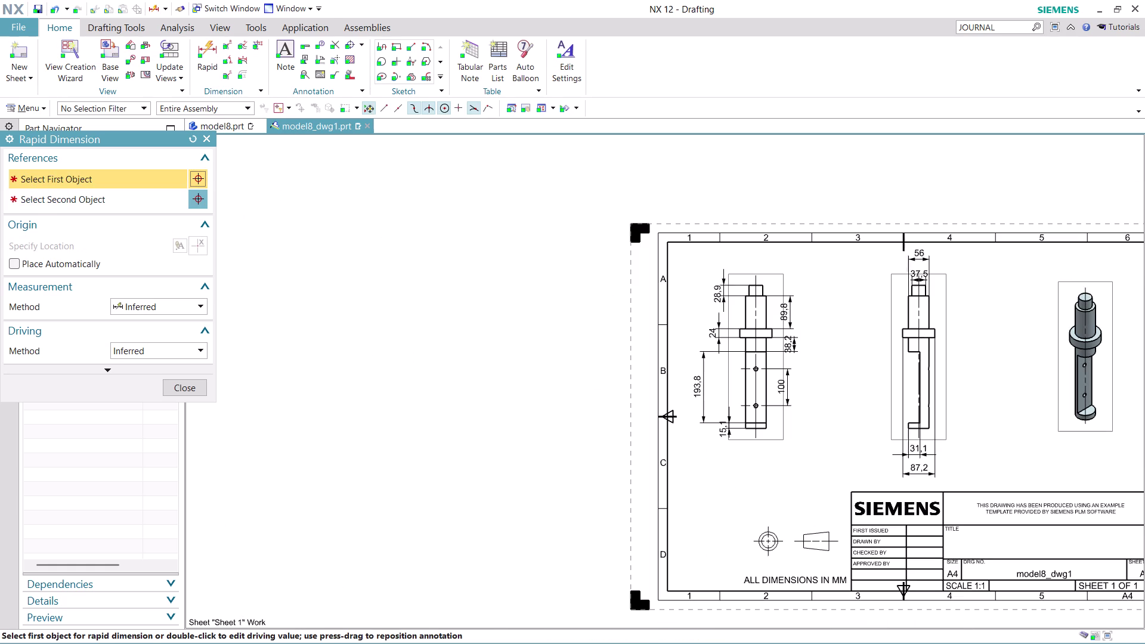
Finish and exit the Rapid Dimension command.
click(783, 434)
key(Escape)
key(Escape)
scroll(down, 3)
scroll(down, 3)
scroll(up, 3)
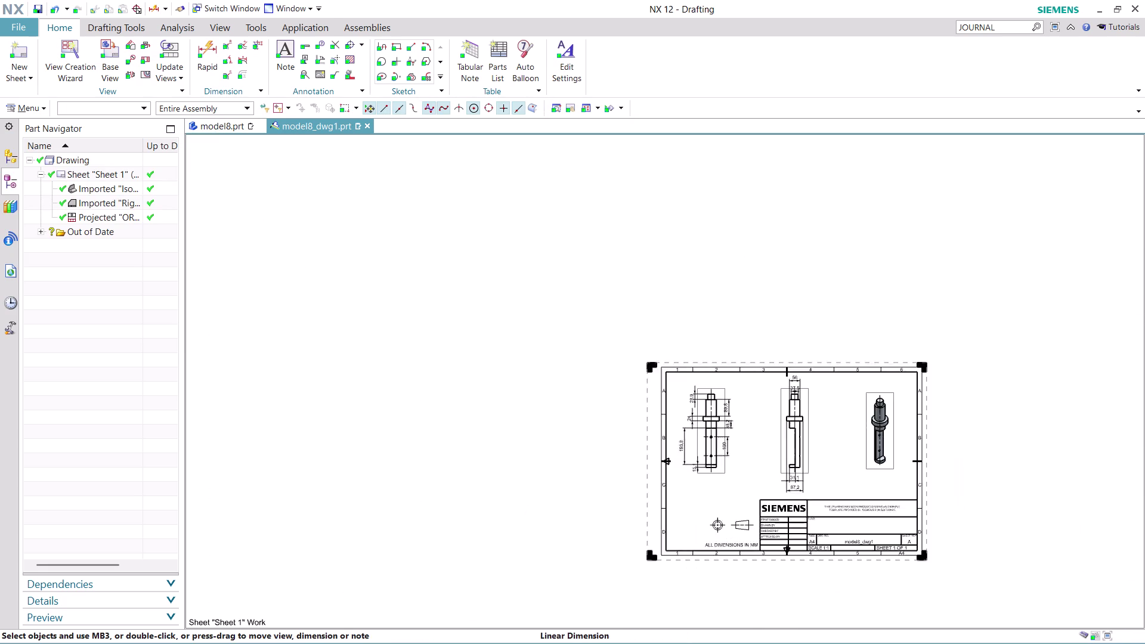
Drag the side view to a new spot on the sheet, then return to the model8 part.
scroll(up, 3)
drag(684, 402, 710, 424)
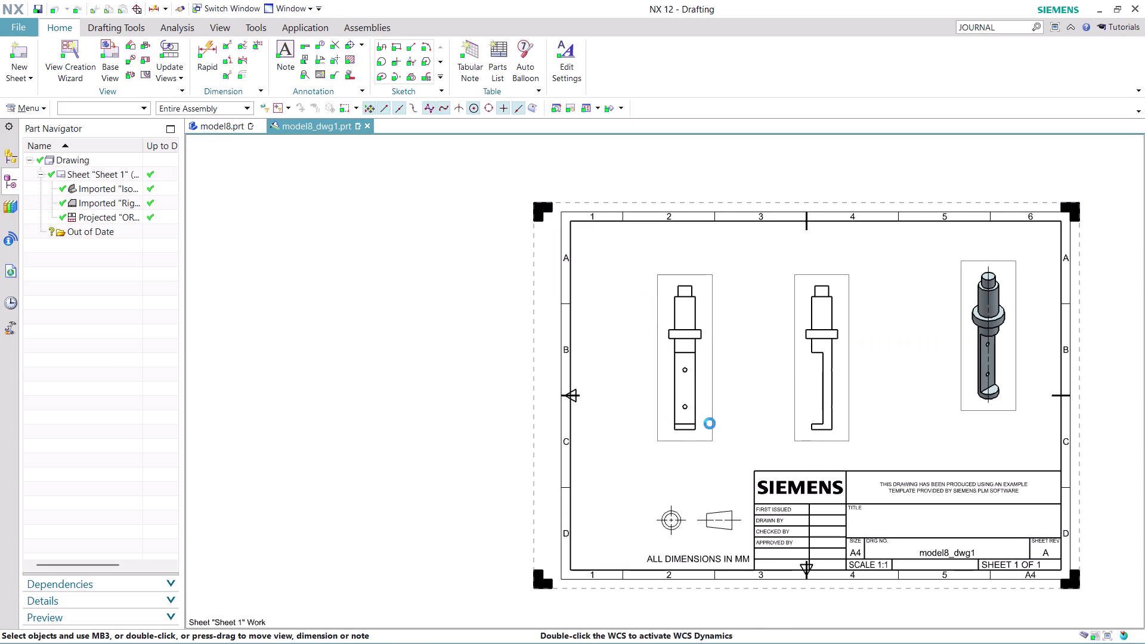
drag(848, 415, 851, 404)
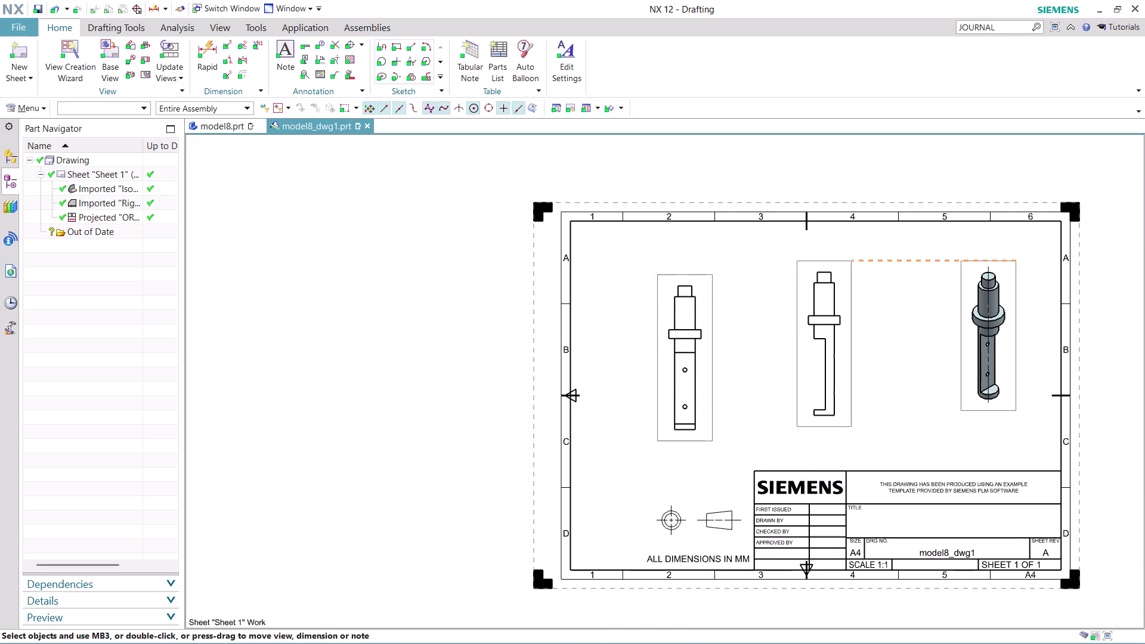
drag(850, 403, 852, 395)
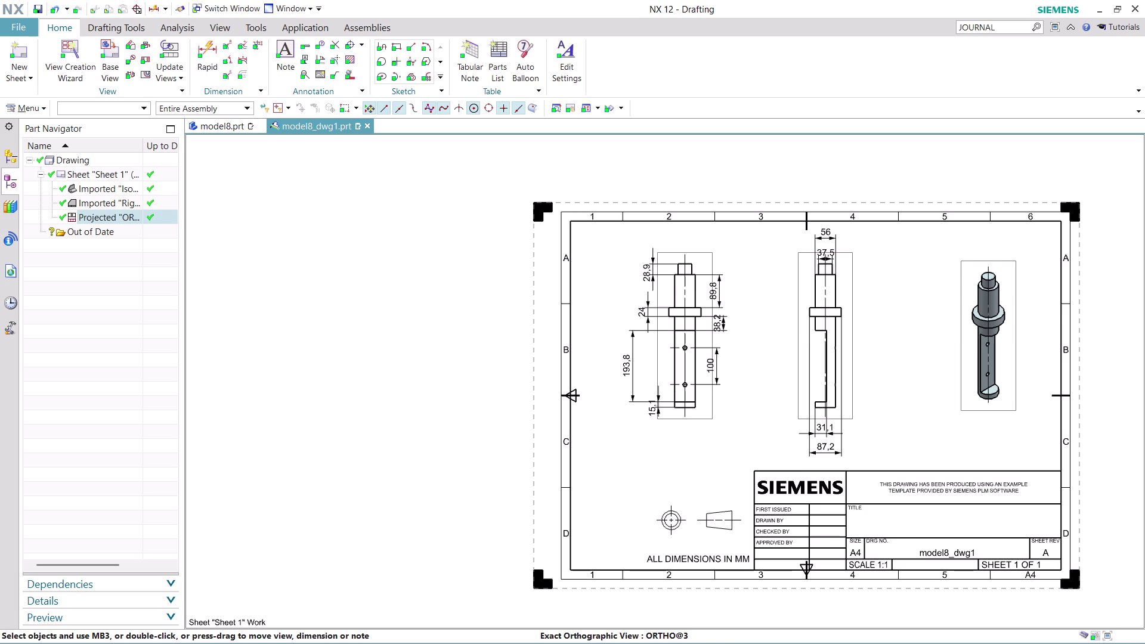
scroll(down, 3)
scroll(up, 3)
scroll(up, 3)
scroll(down, 3)
scroll(up, 3)
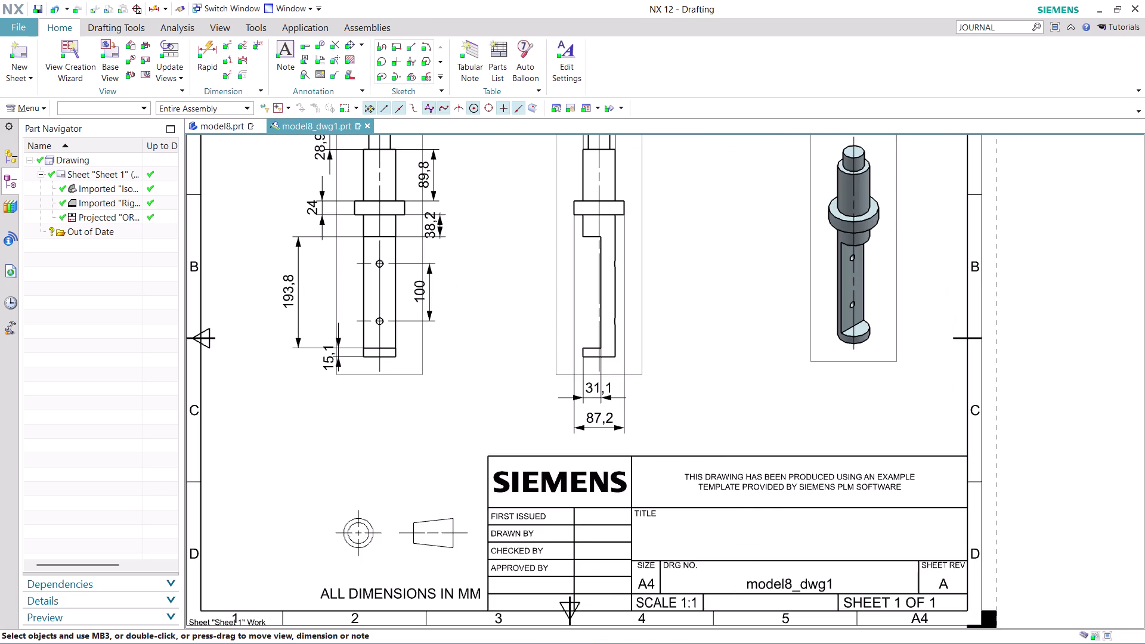
scroll(down, 3)
scroll(up, 3)
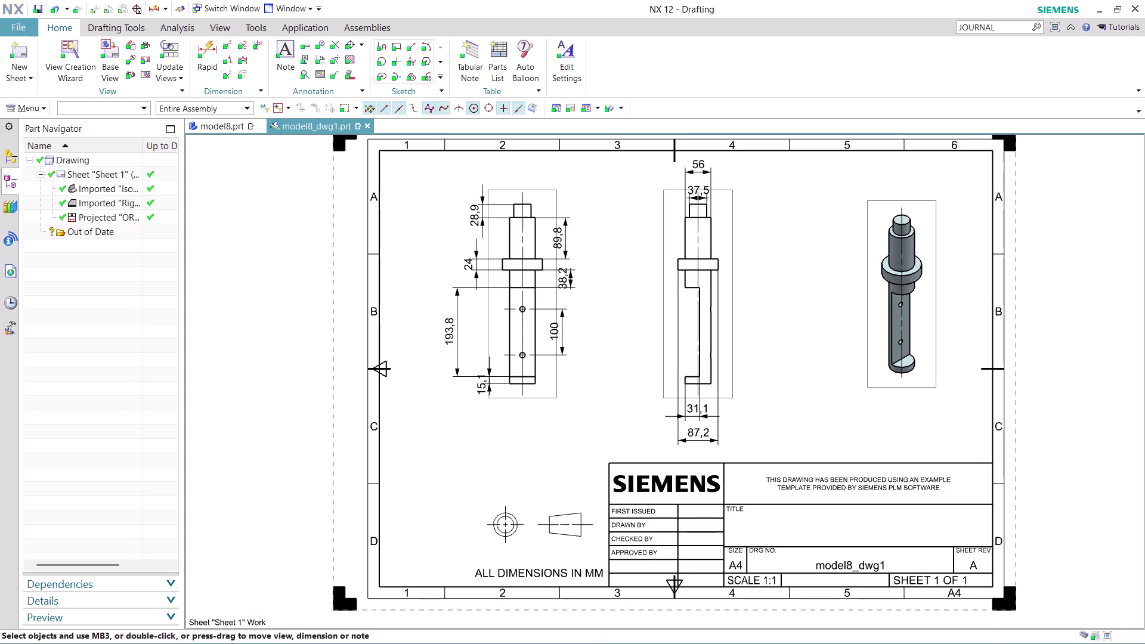
click(224, 128)
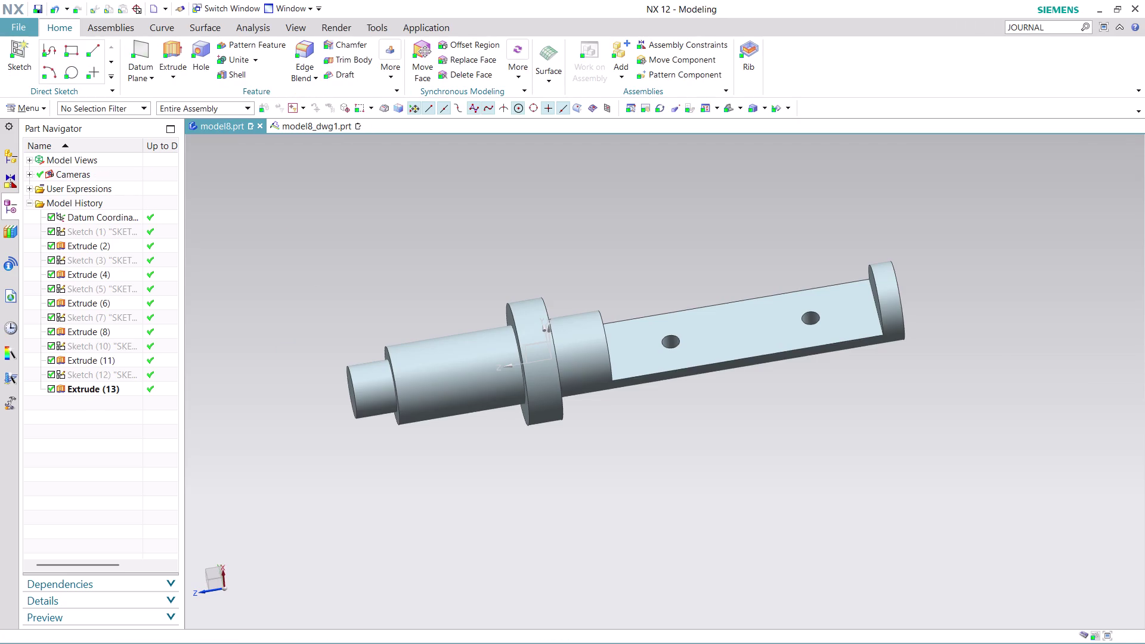
Start saving the part under a new name, browsing to the Desktop nx-cad drawing files folder.
key(ctrl+s)
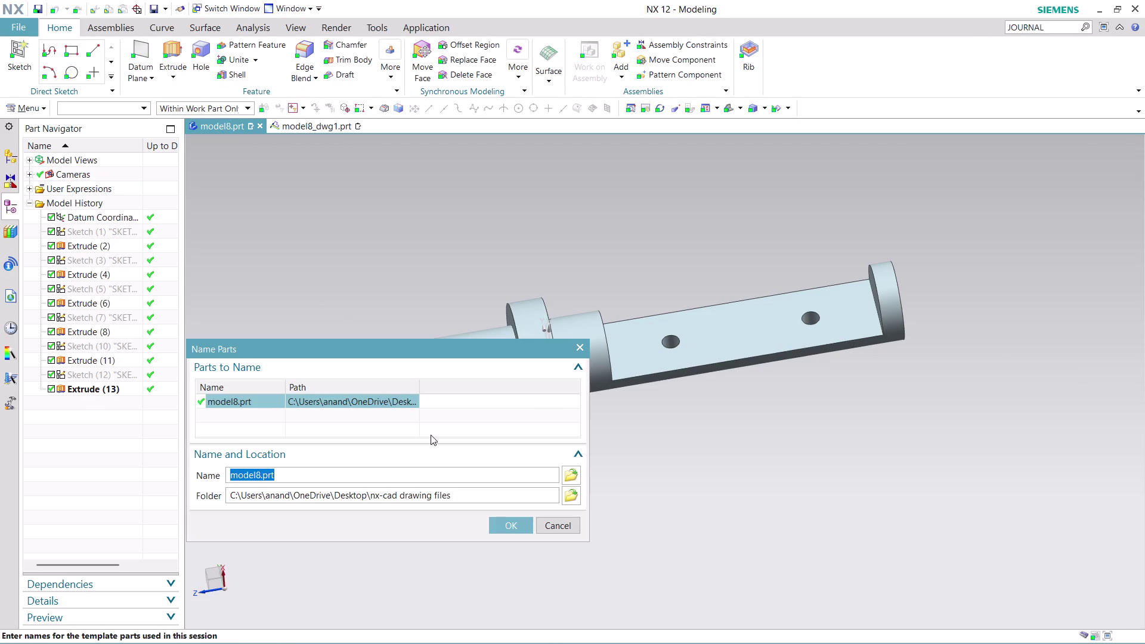
click(573, 476)
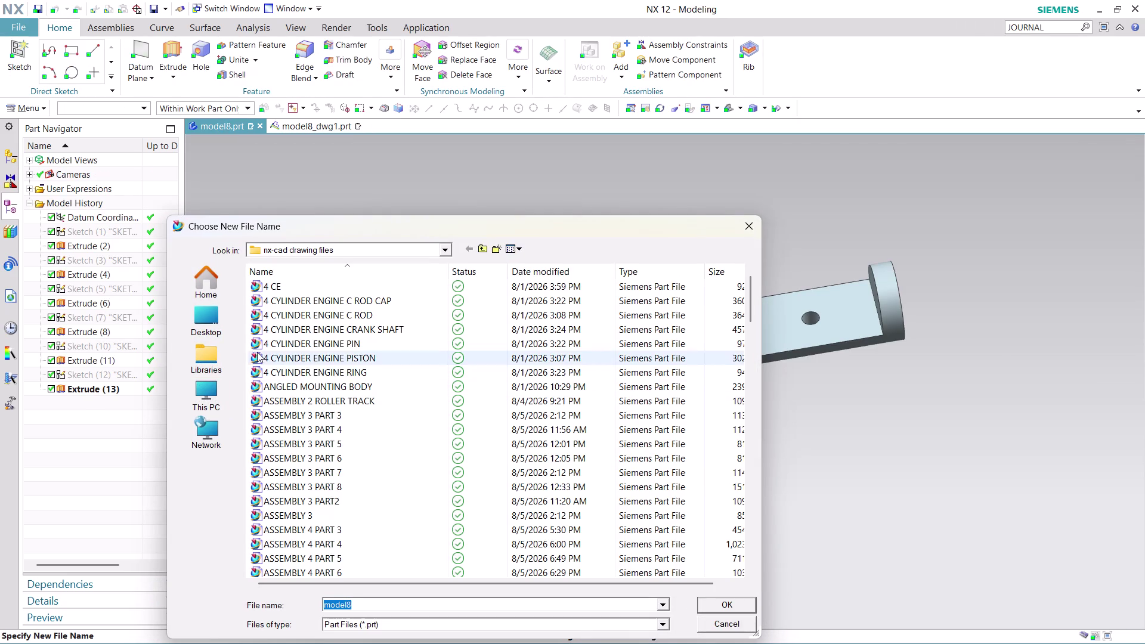
click(212, 324)
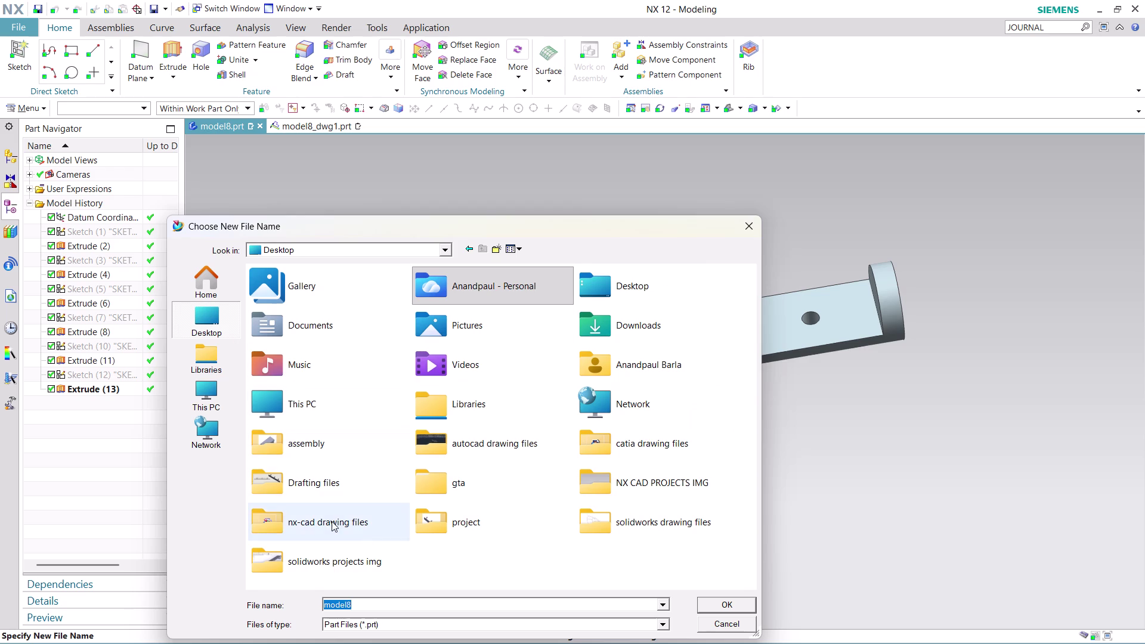
double_click(332, 522)
Save the part as 'ASSEMBLY 16 PART 2' and return to the model8_dwg1 sheet.
click(368, 602)
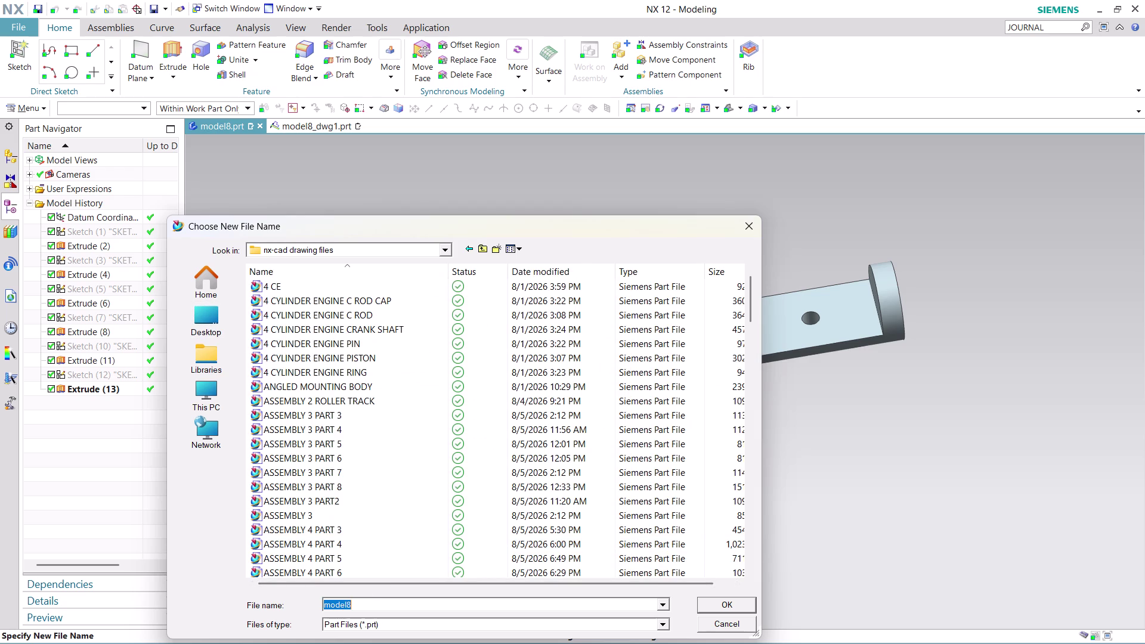
text(ASSEM)
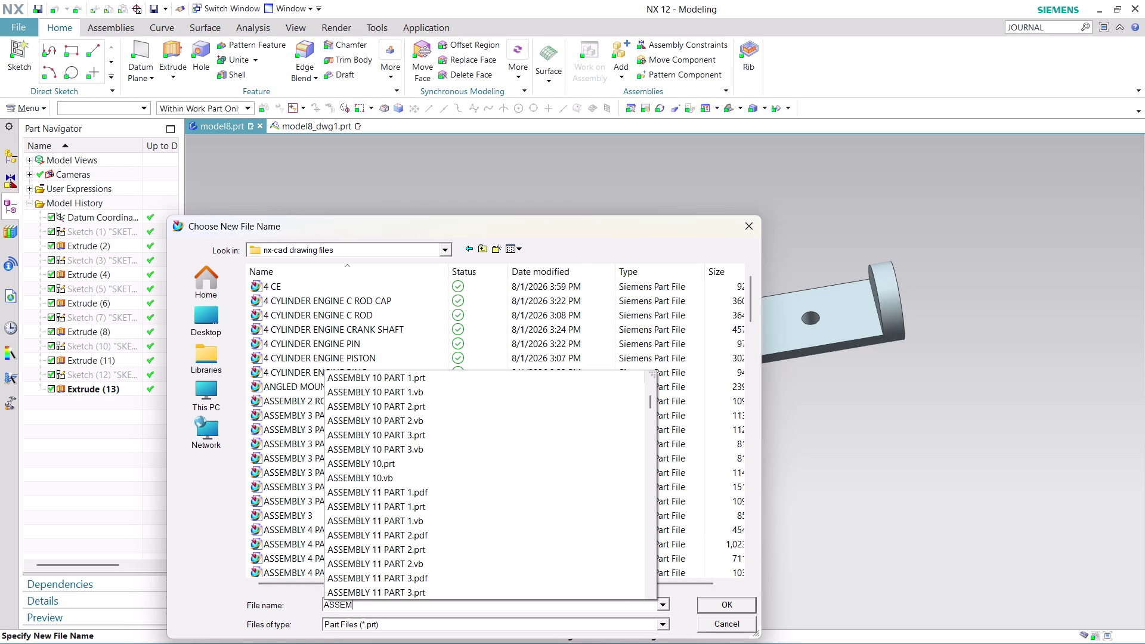
text(BLY 1)
text(6)
key(space)
text(P)
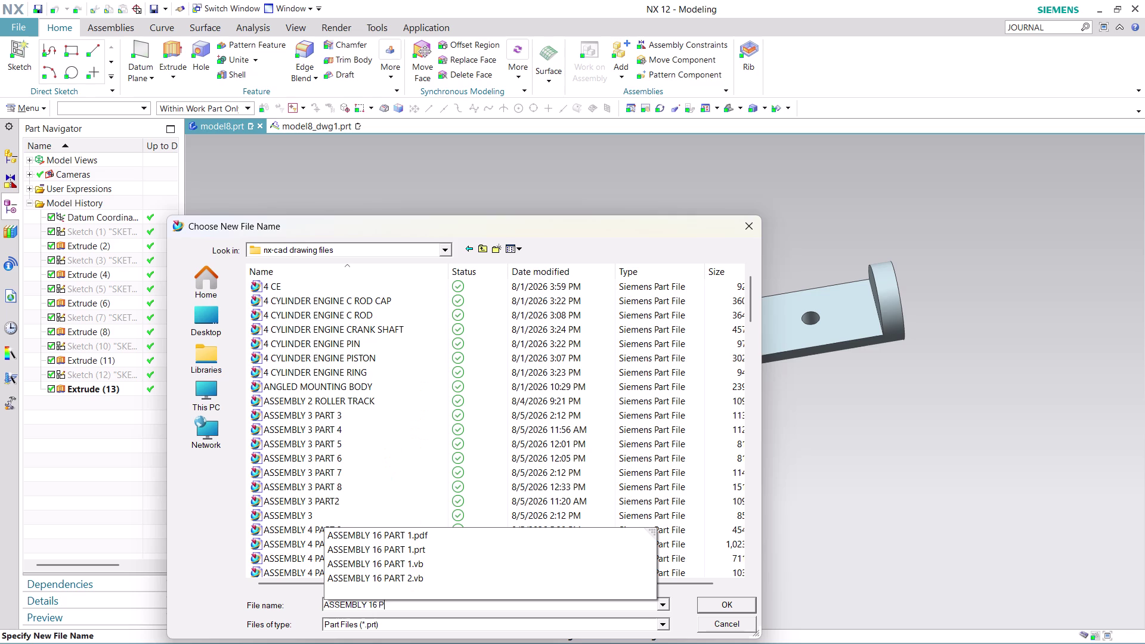
text(ART)
key(space)
key(2)
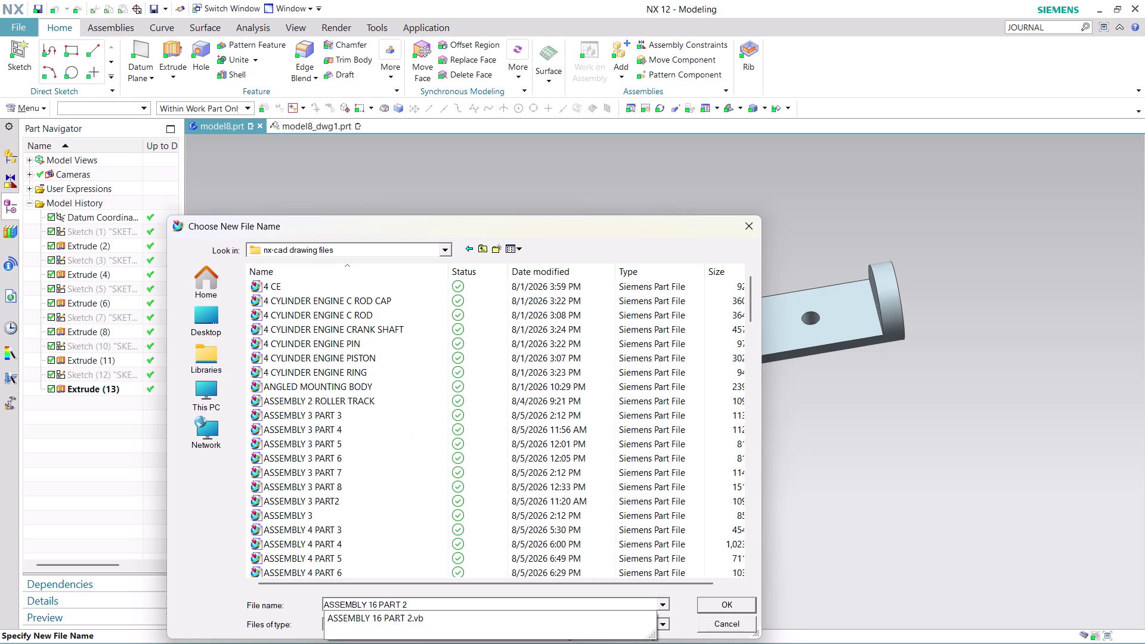
key(Return)
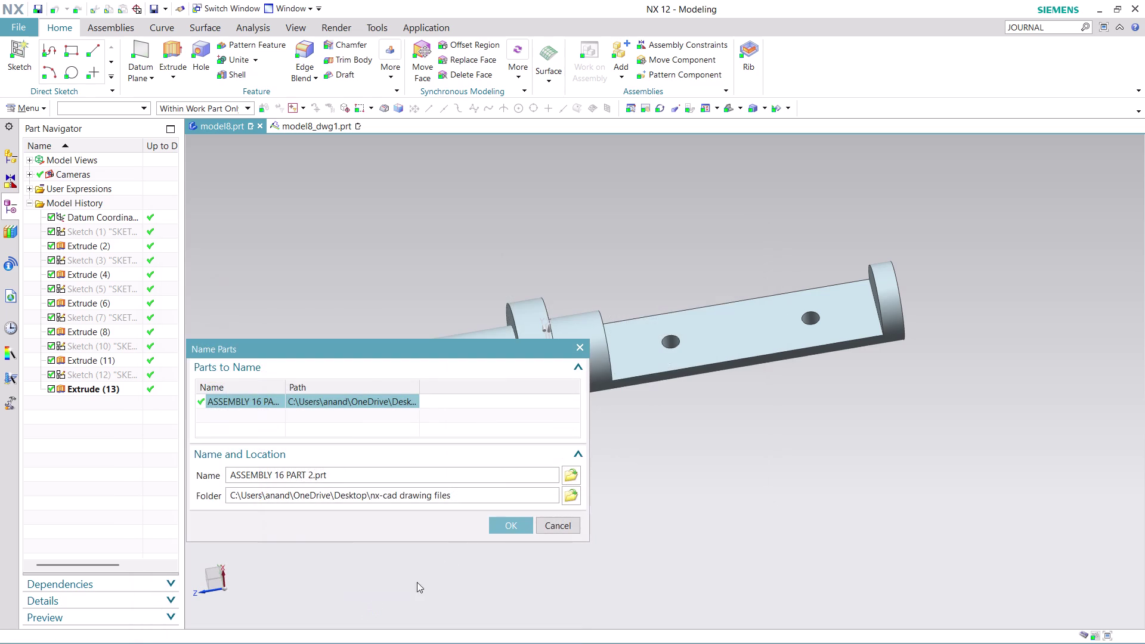
click(511, 526)
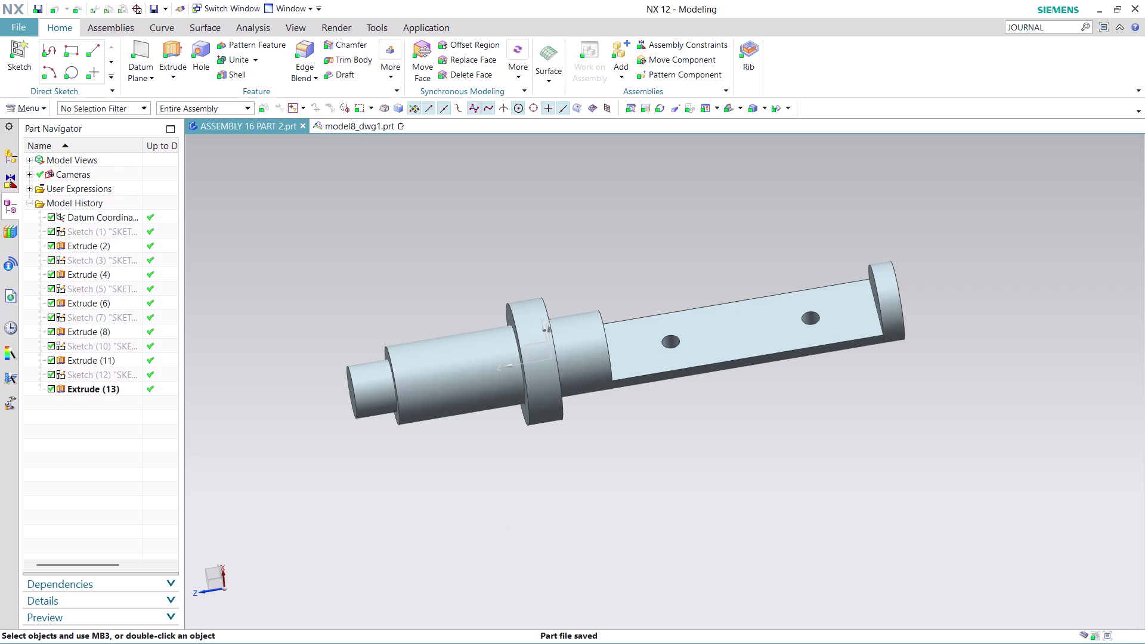
click(362, 123)
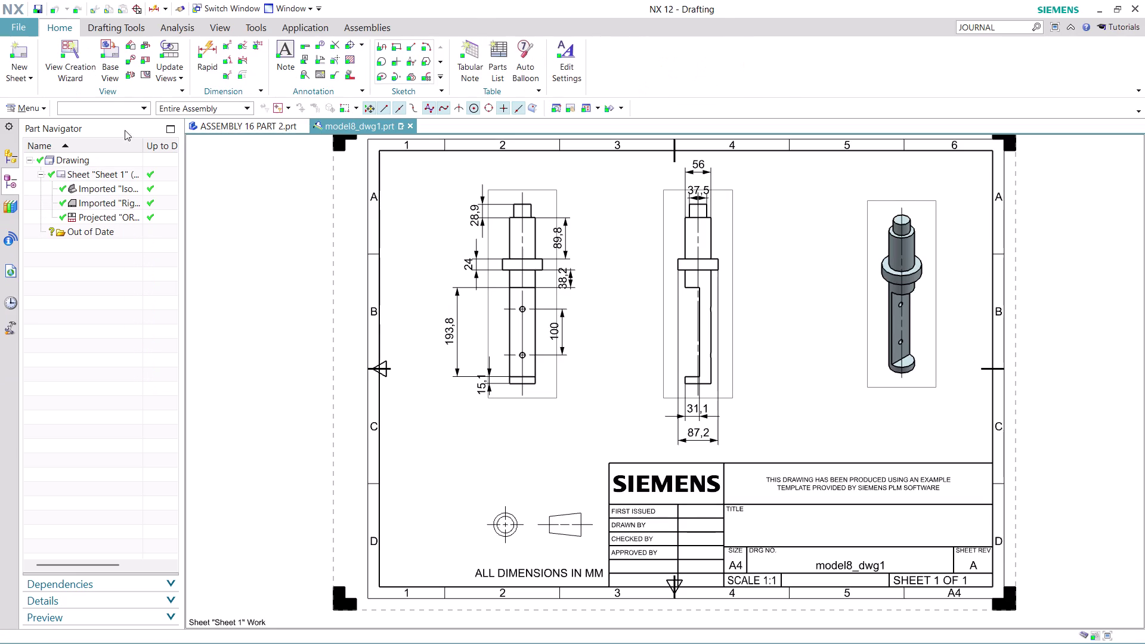
Start a PDF export of the drawing from the File menu and choose the output location.
click(22, 17)
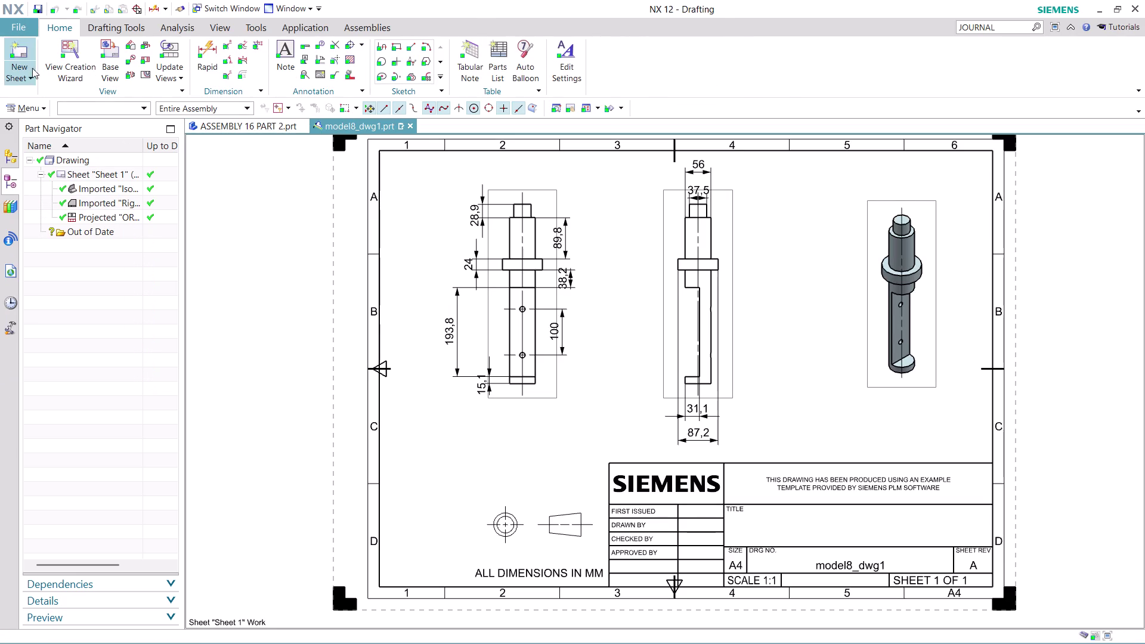
click(17, 27)
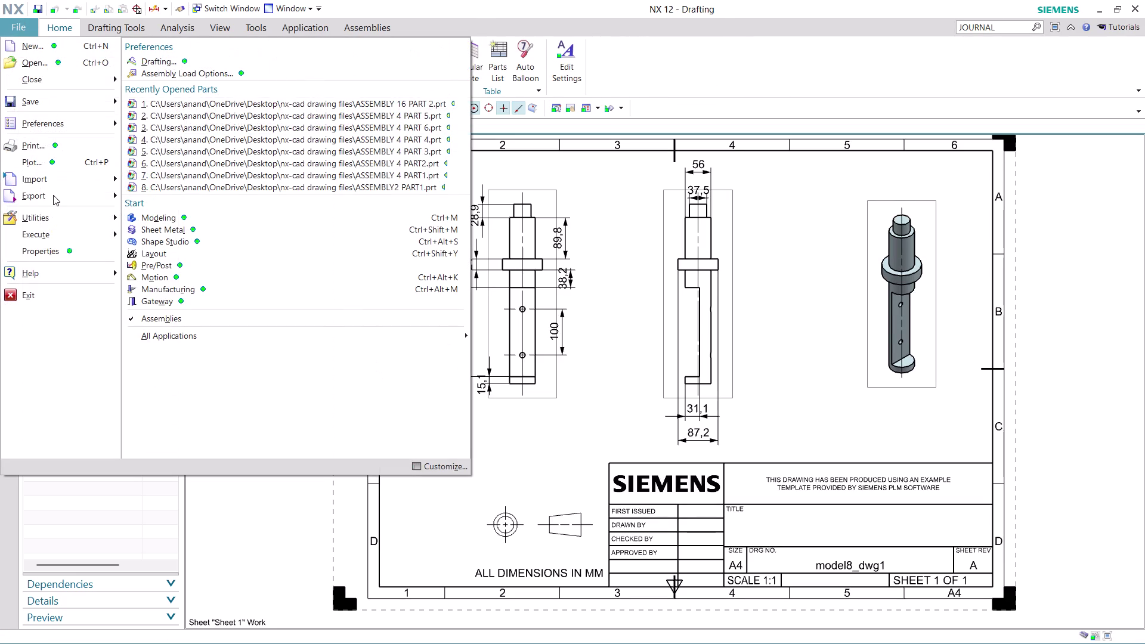
click(236, 106)
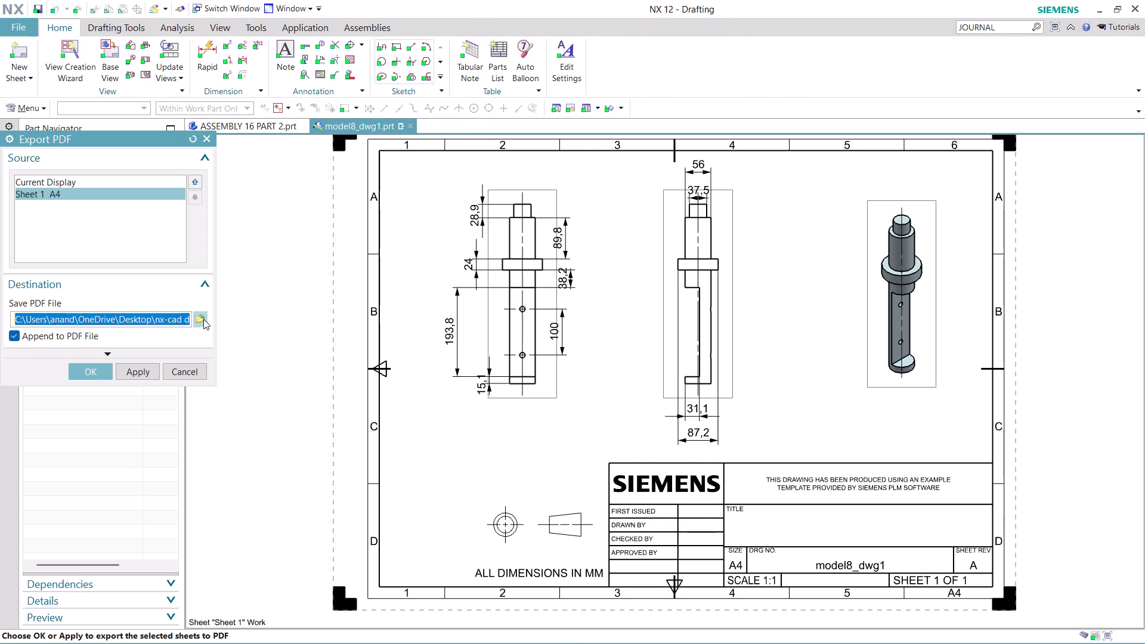
click(203, 320)
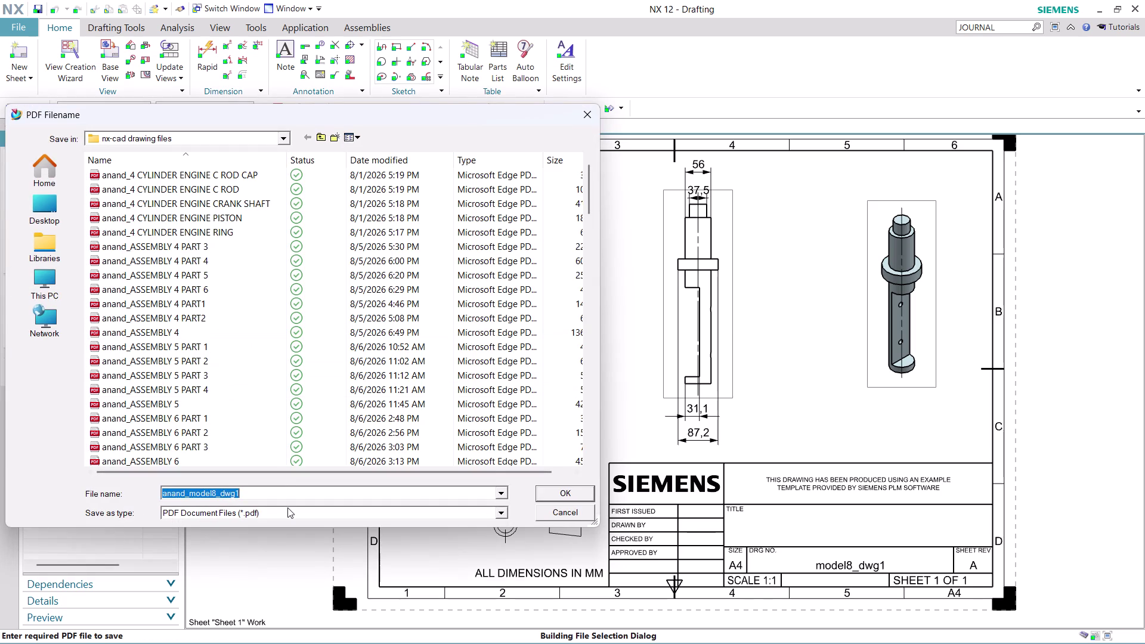
Name the PDF 'ASSEMBLY 16 PART 2' and export the drawing sheet.
text(ASSE)
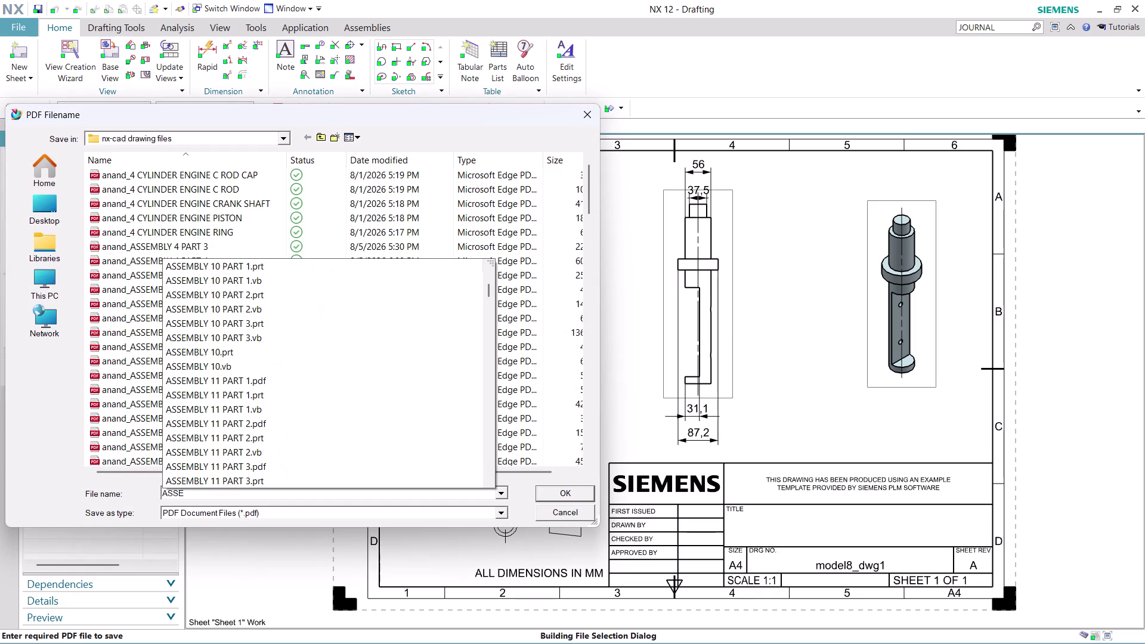
text(MBLY)
key(space)
key(1)
text(6)
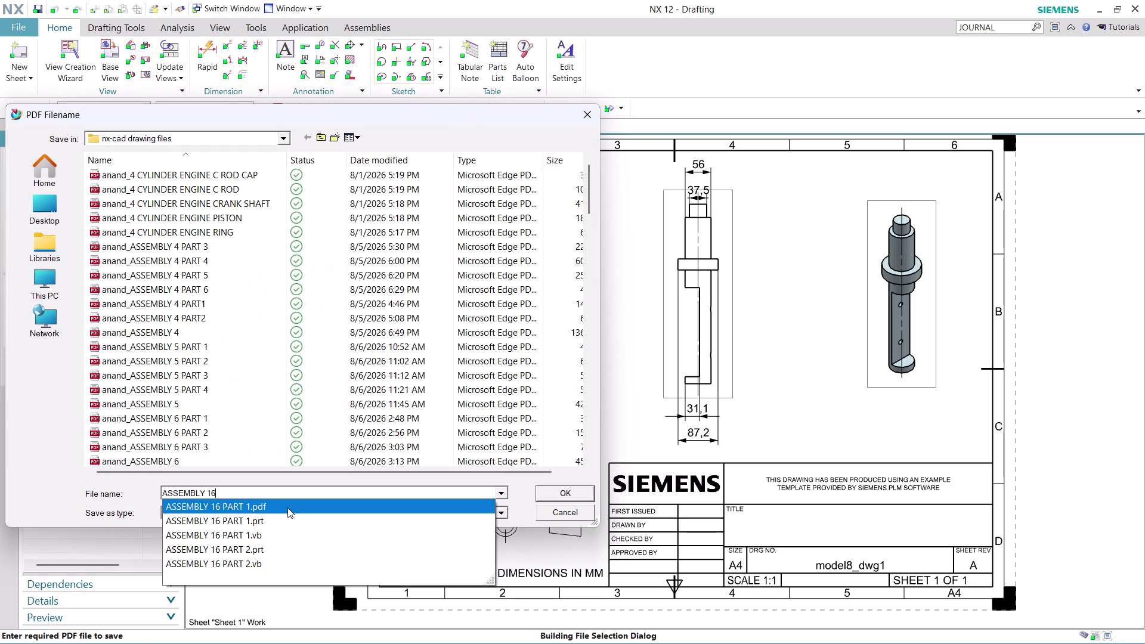
key(space)
text(PAR)
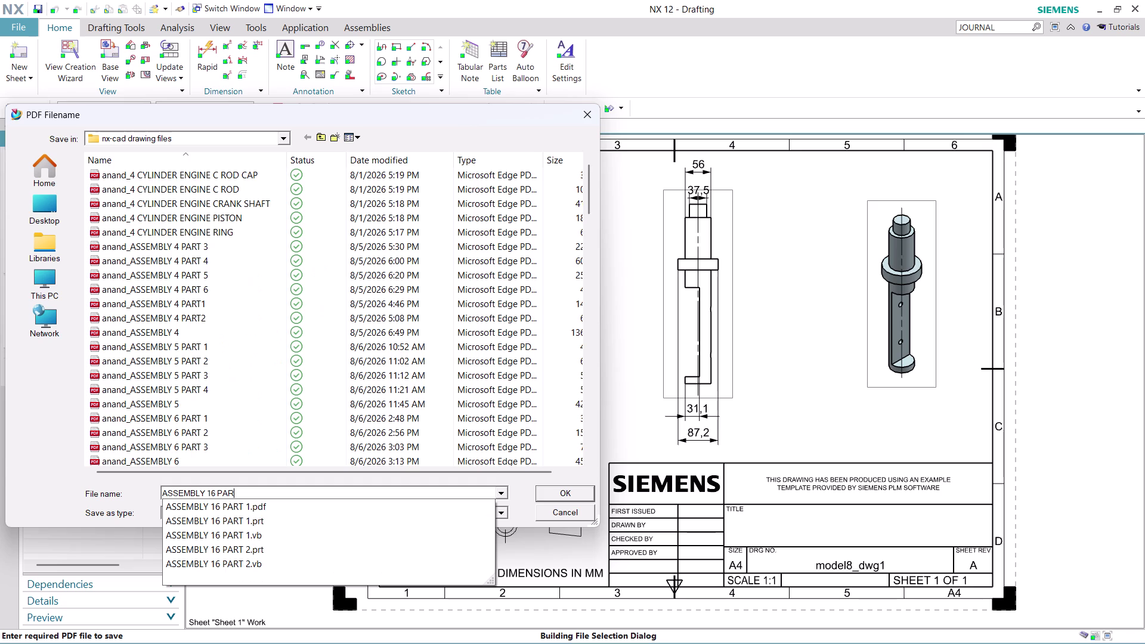
text(T)
key(space)
key(2)
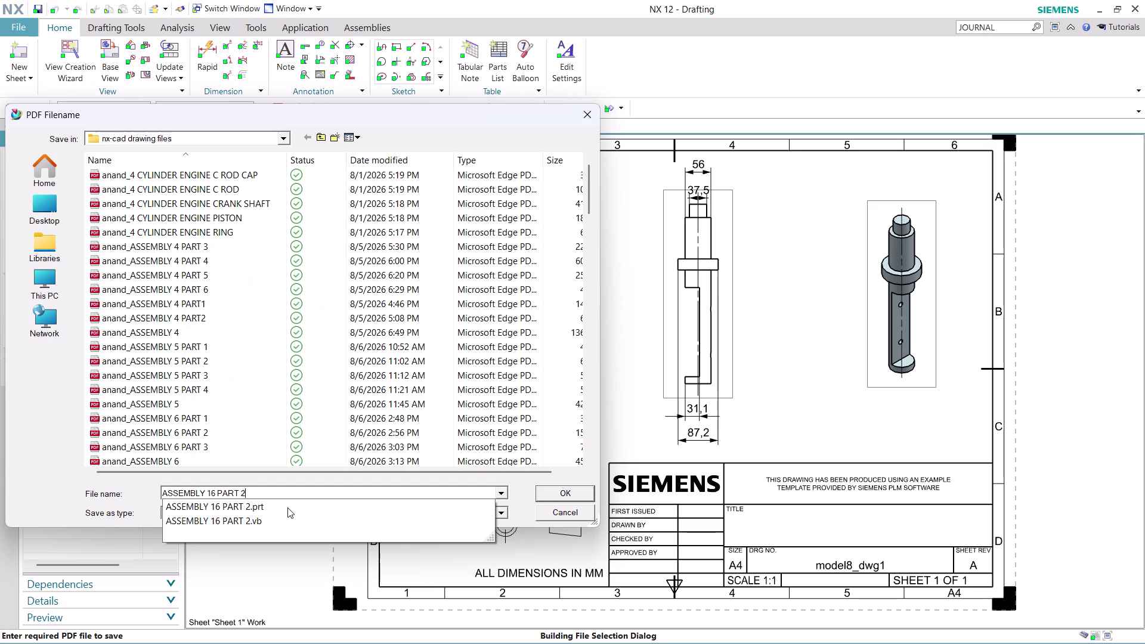
key(Return)
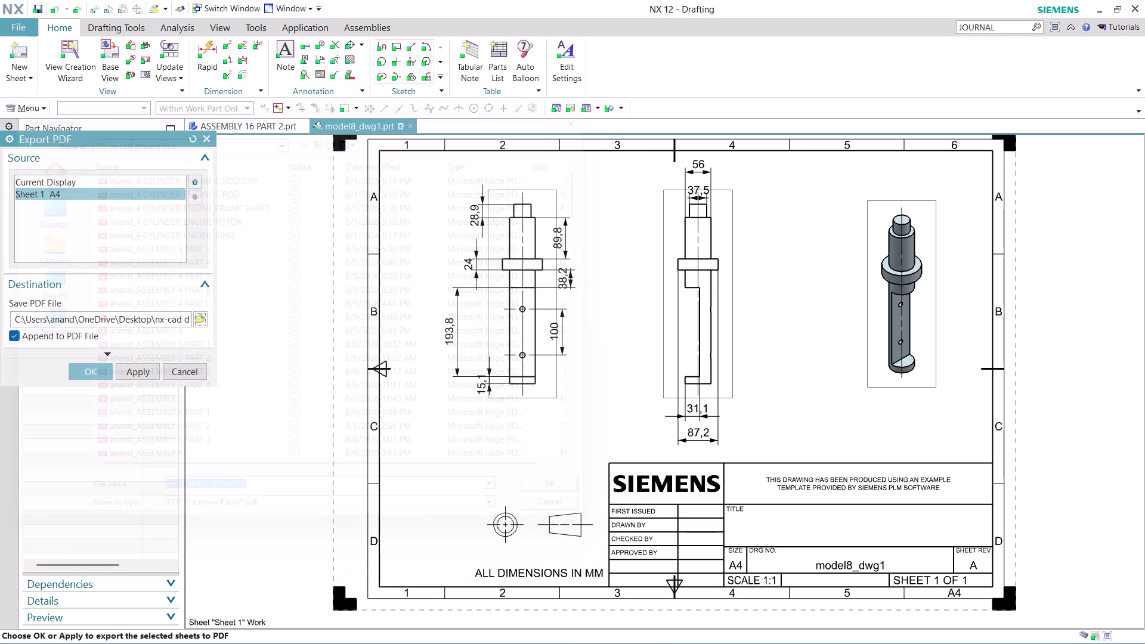
click(83, 369)
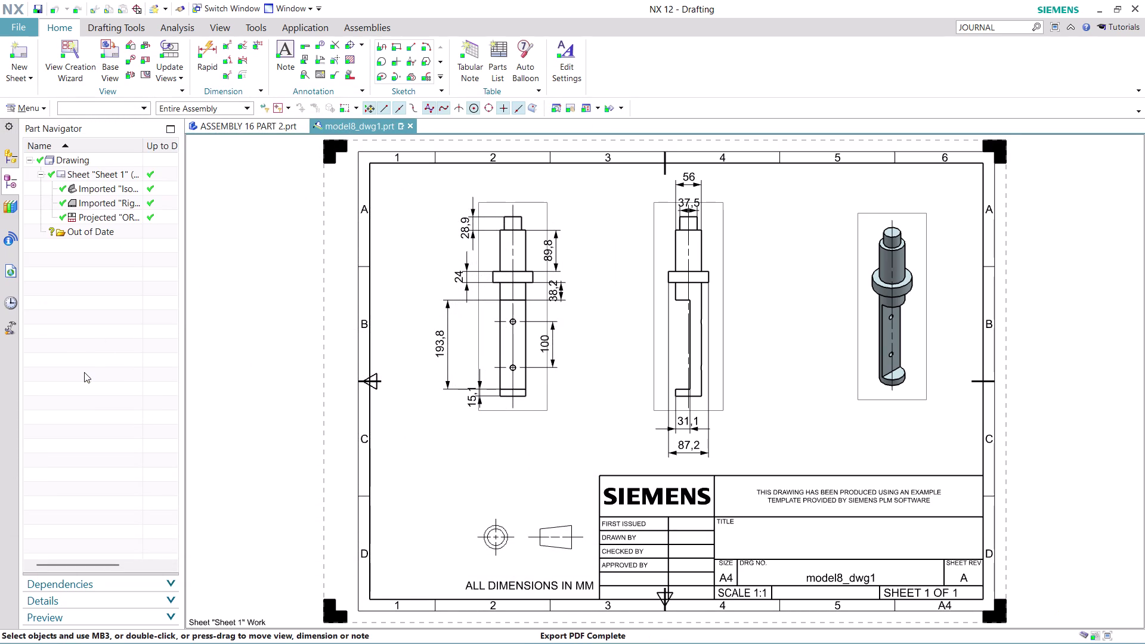
Search for JOURNAL commands and choose Tools > Journal > Stop Recording.
click(1005, 29)
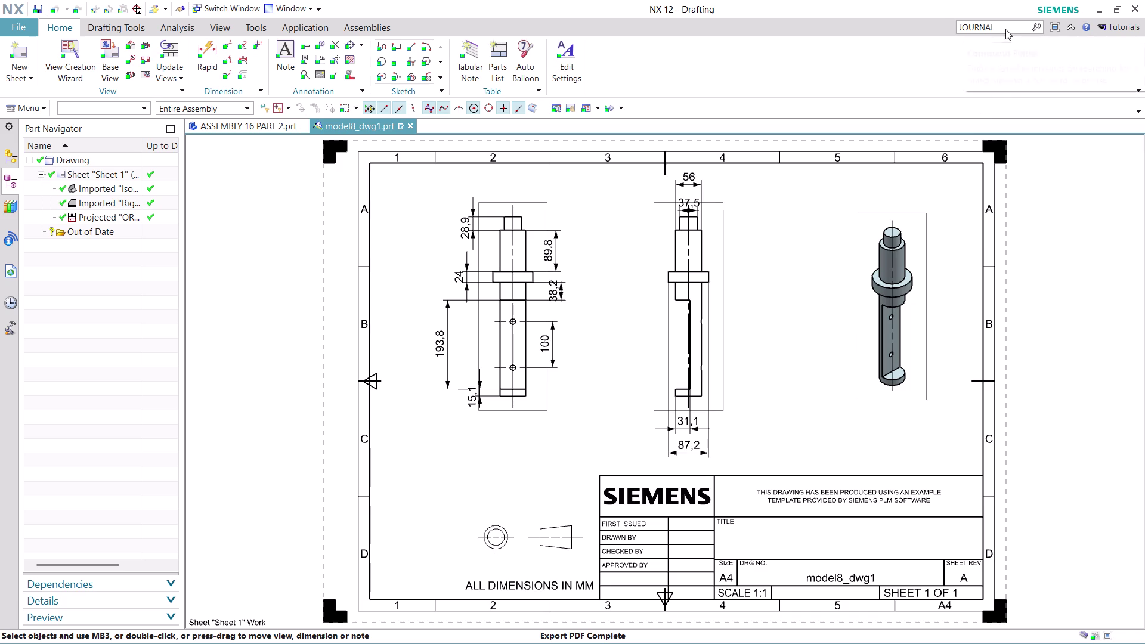
key(Return)
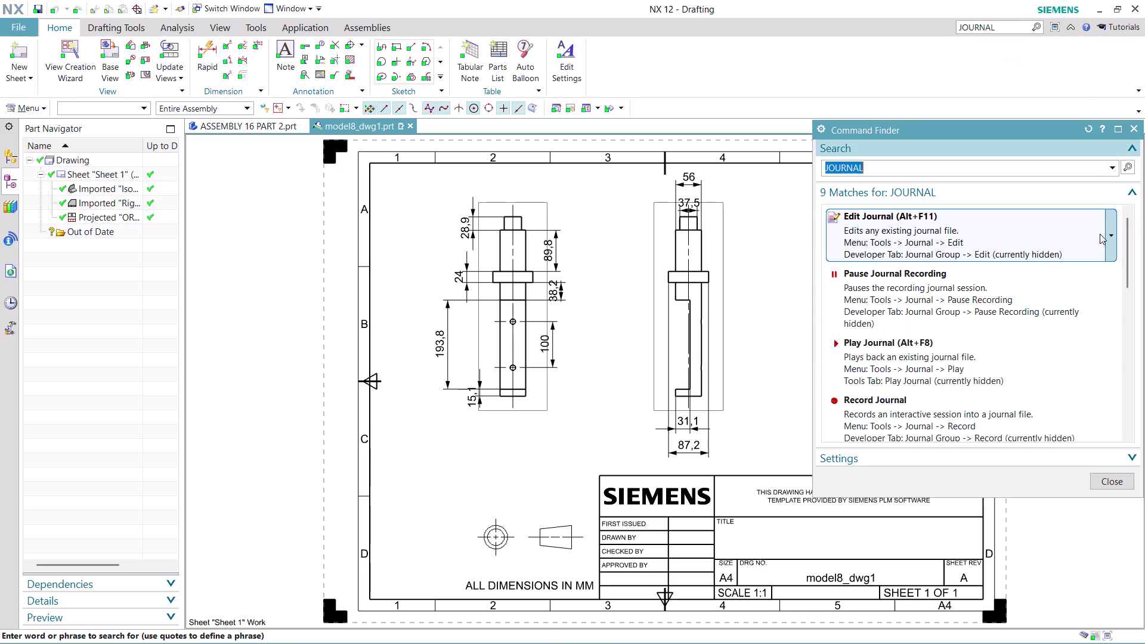
scroll(down, 3)
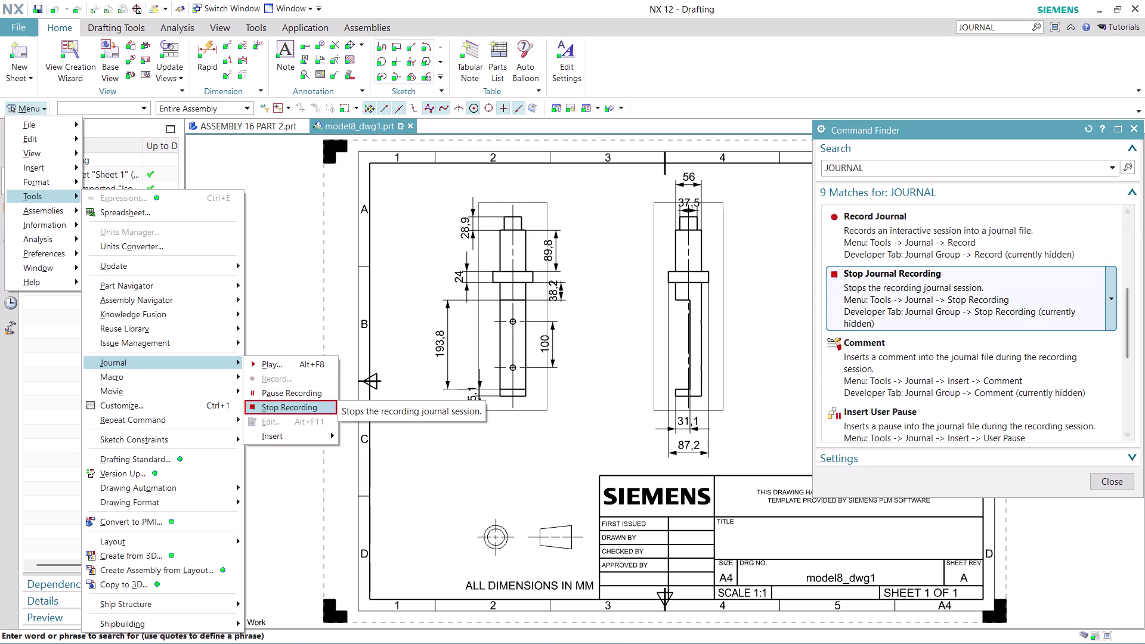
click(946, 282)
click(945, 282)
click(946, 282)
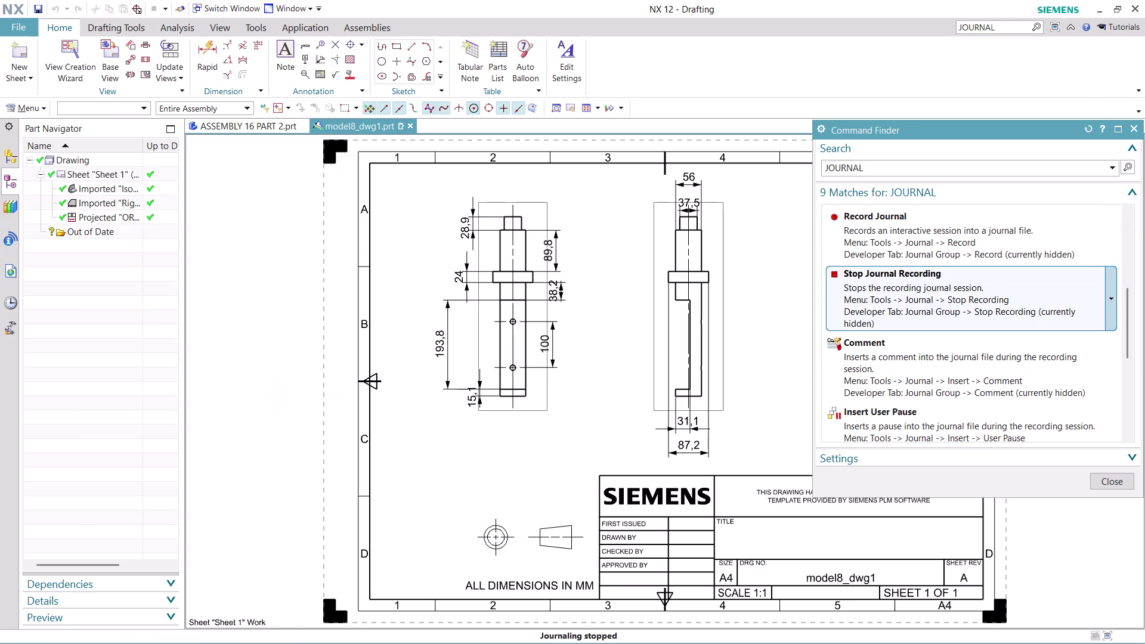